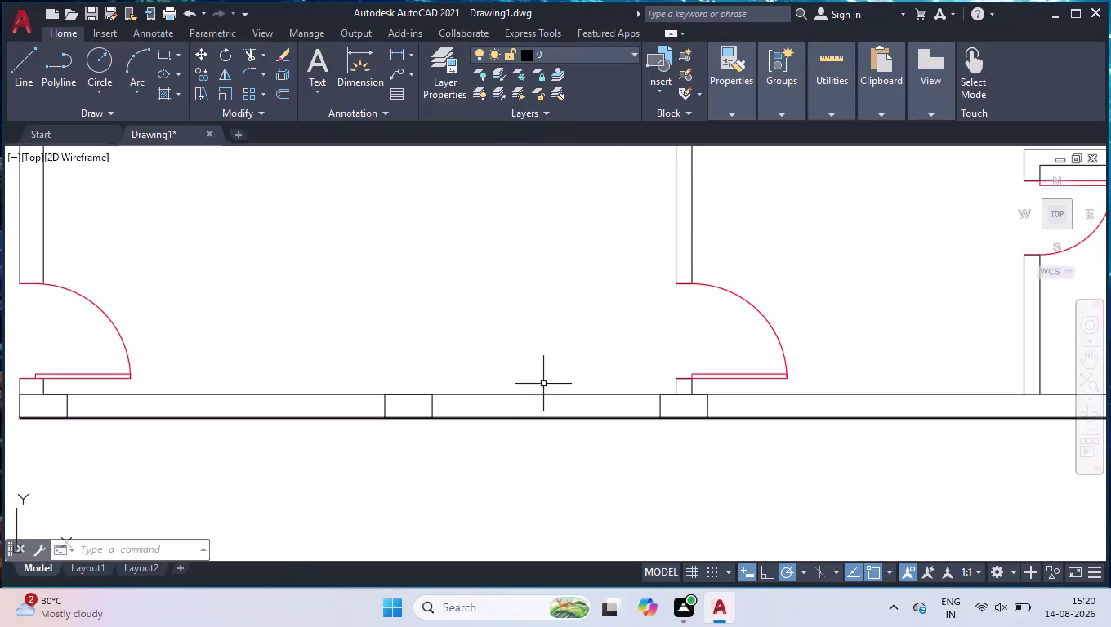
Make 'columns' the current layer.
scroll(down, 3)
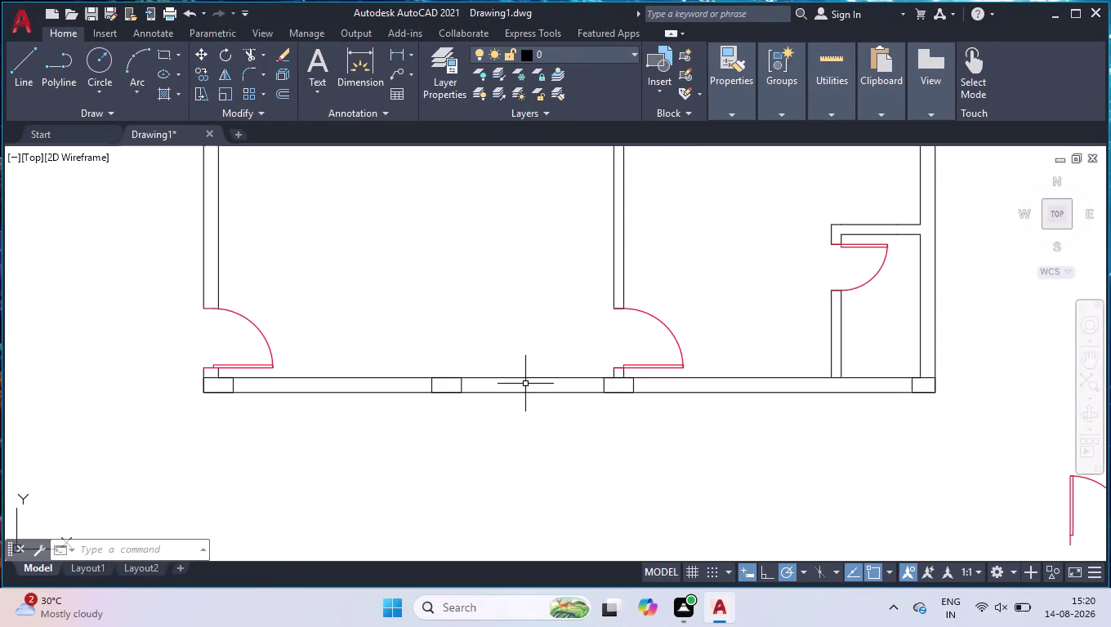
scroll(down, 3)
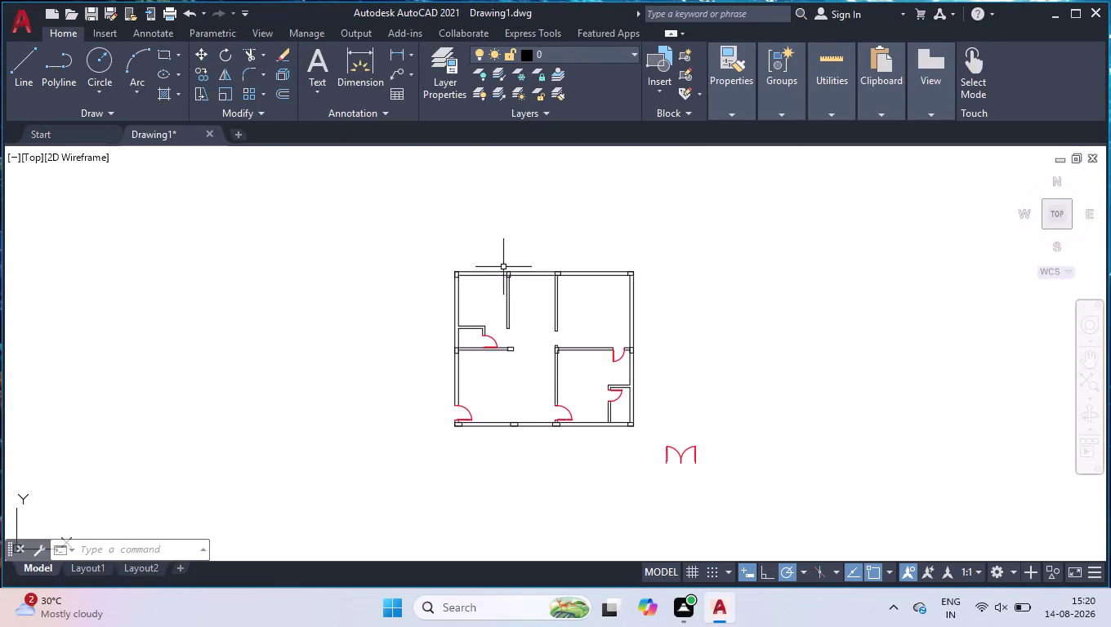
scroll(up, 3)
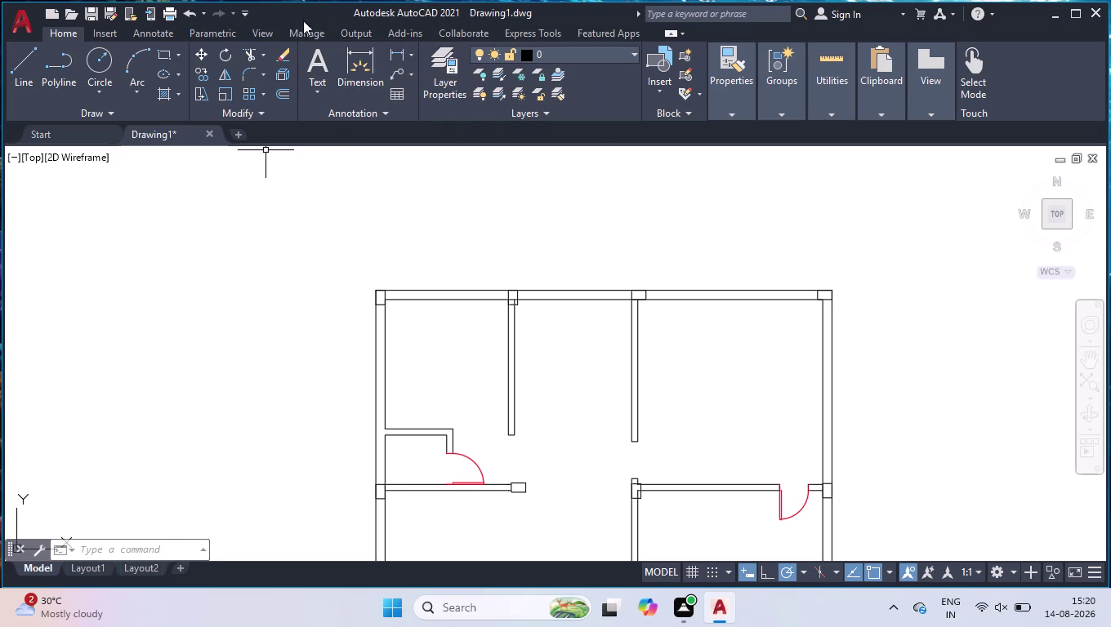
scroll(up, 3)
click(379, 288)
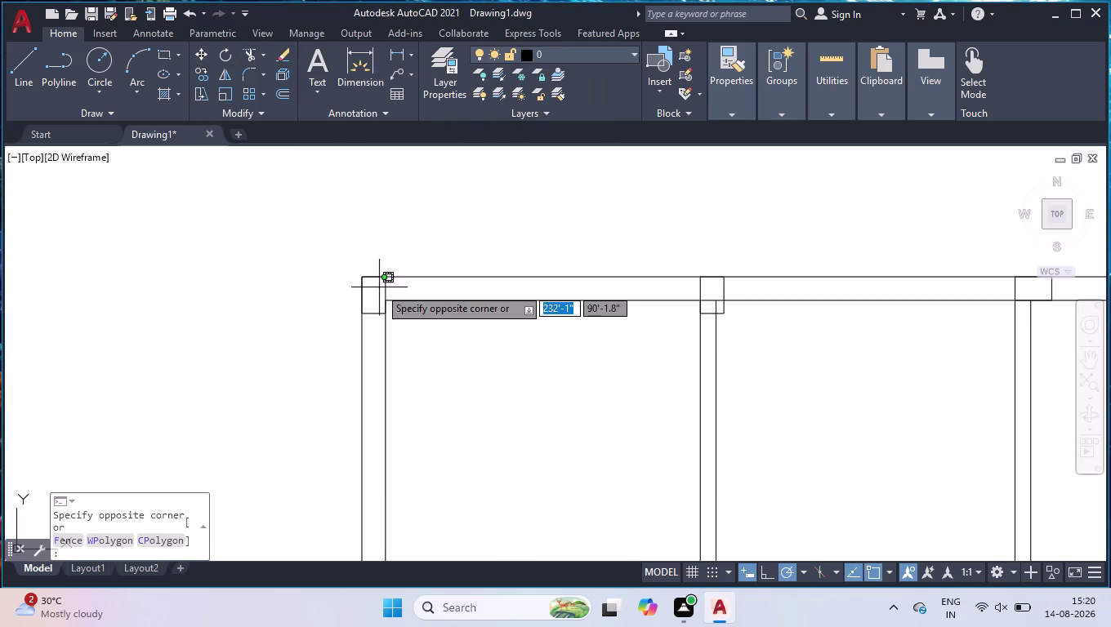
click(380, 288)
click(537, 53)
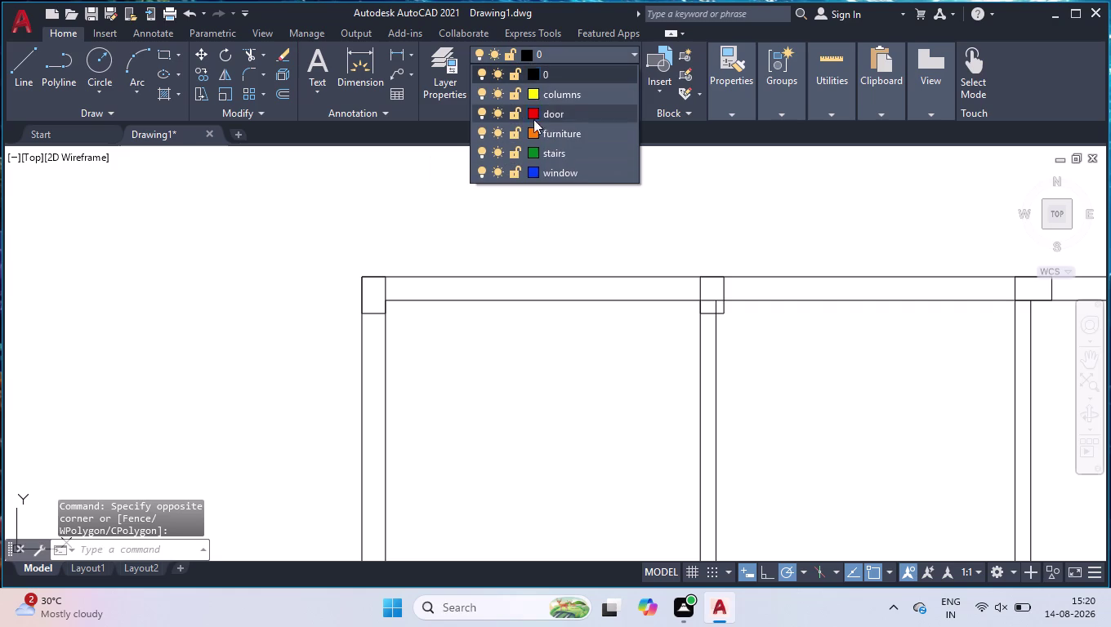
click(541, 94)
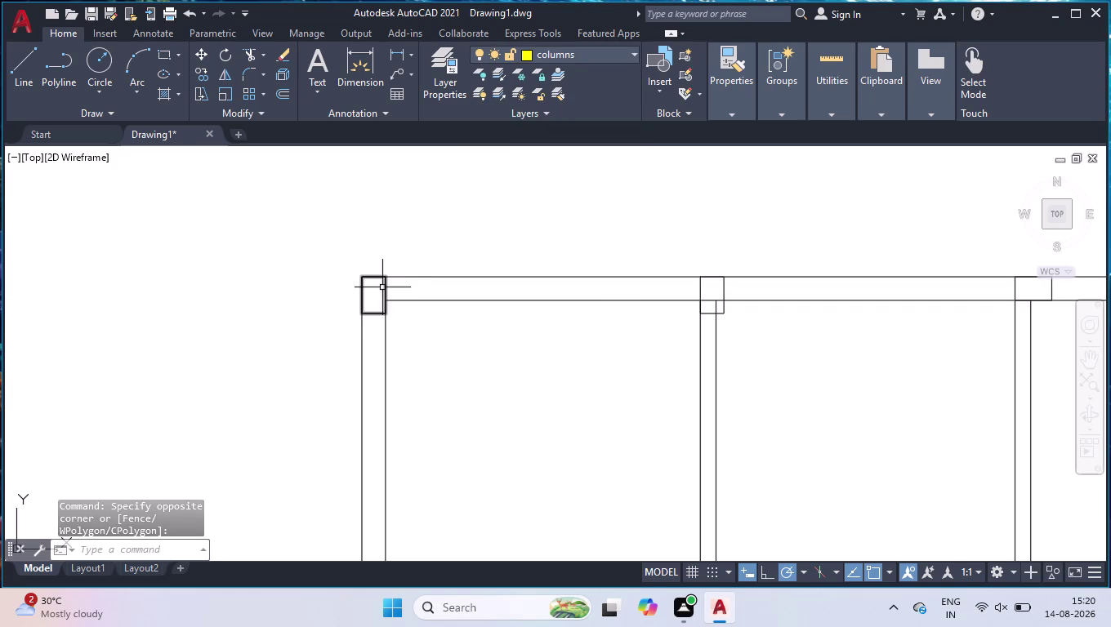
Select three top-wall columns, Select Similar, and assign all columns to the columns layer.
click(385, 285)
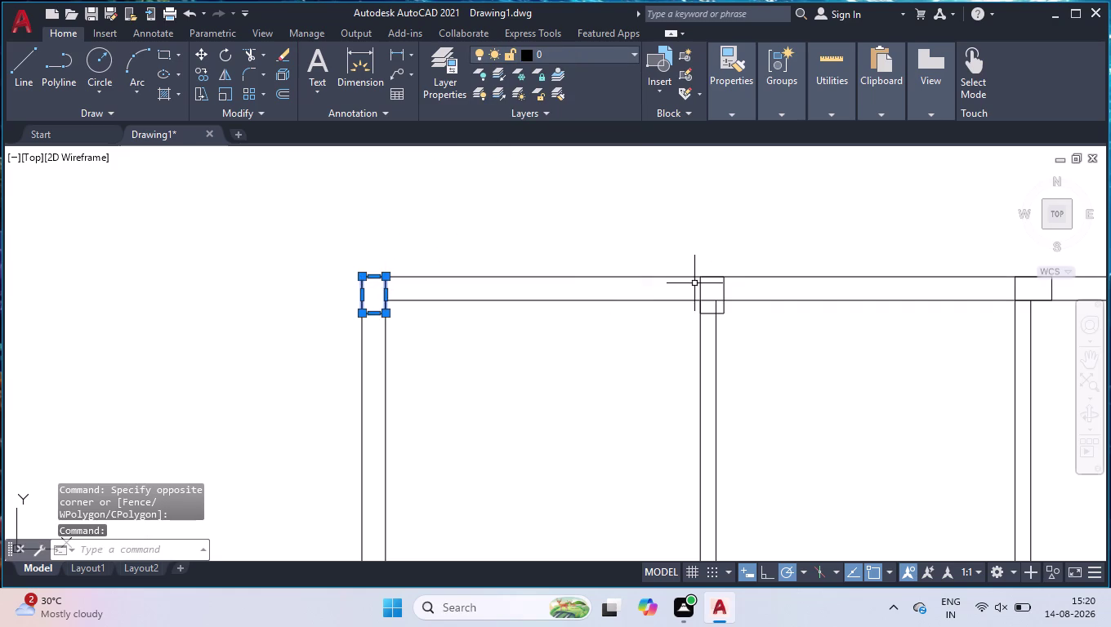
click(702, 289)
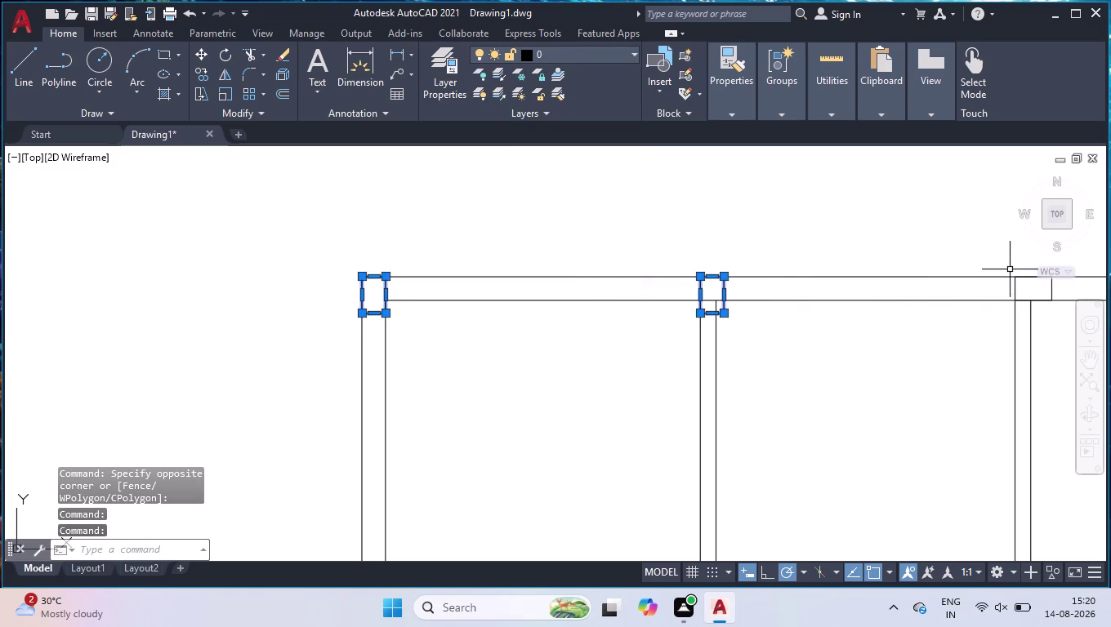
click(1015, 290)
scroll(down, 3)
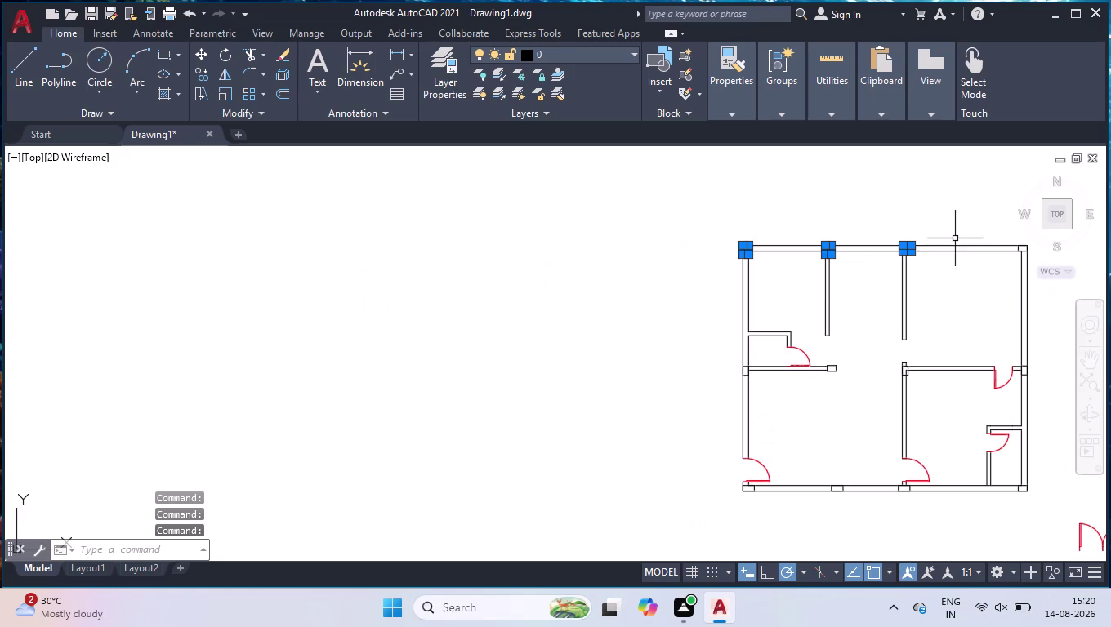
scroll(up, 3)
scroll(down, 3)
right_click(944, 208)
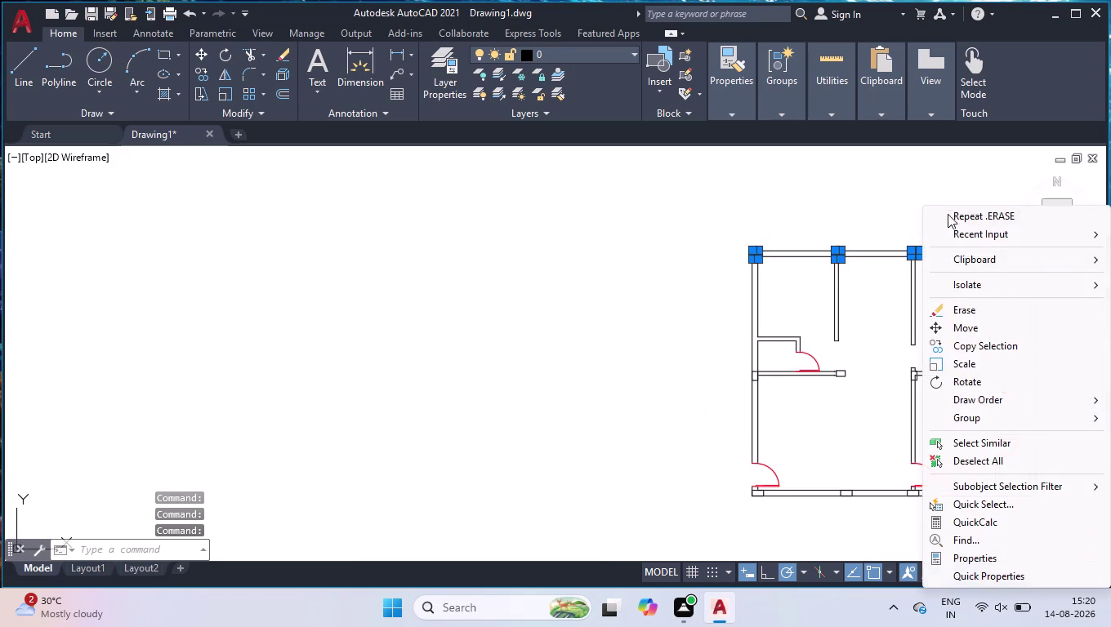
click(987, 444)
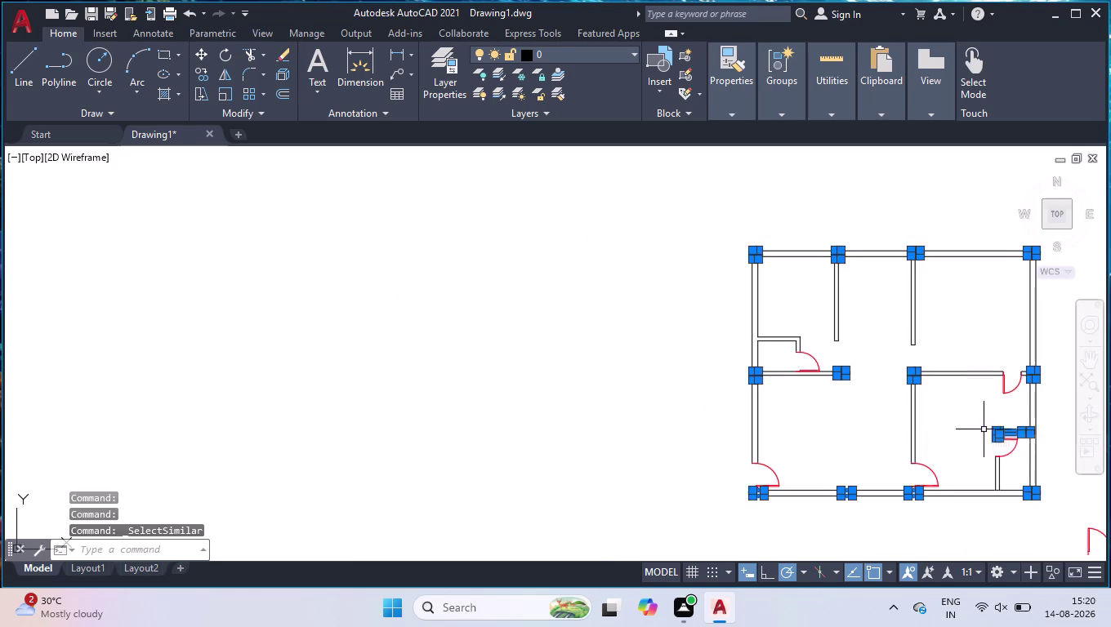
click(605, 52)
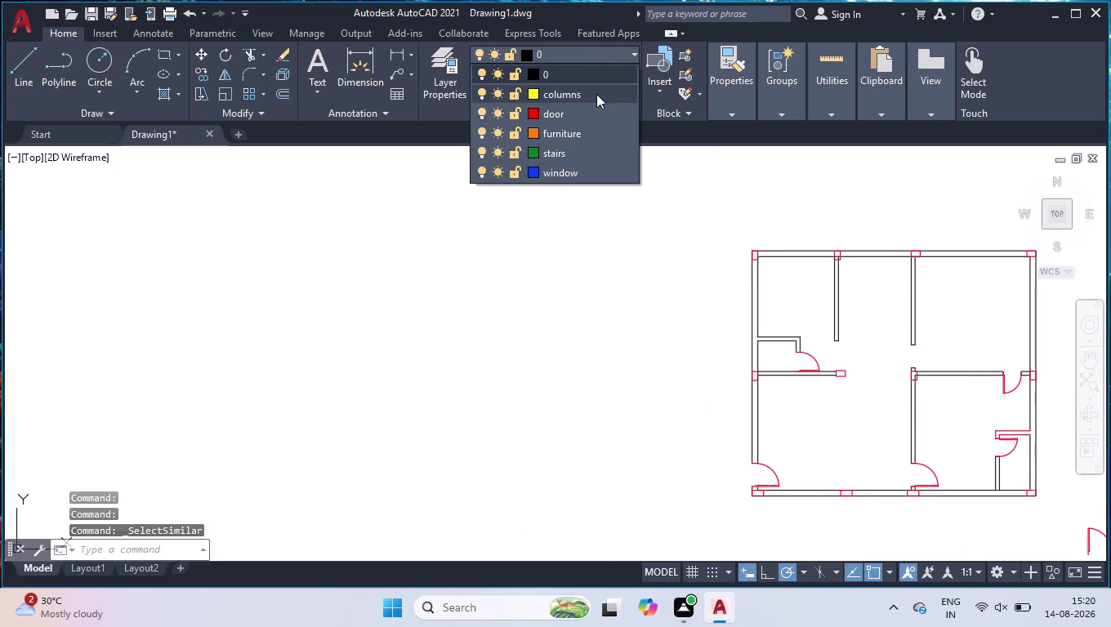
click(596, 94)
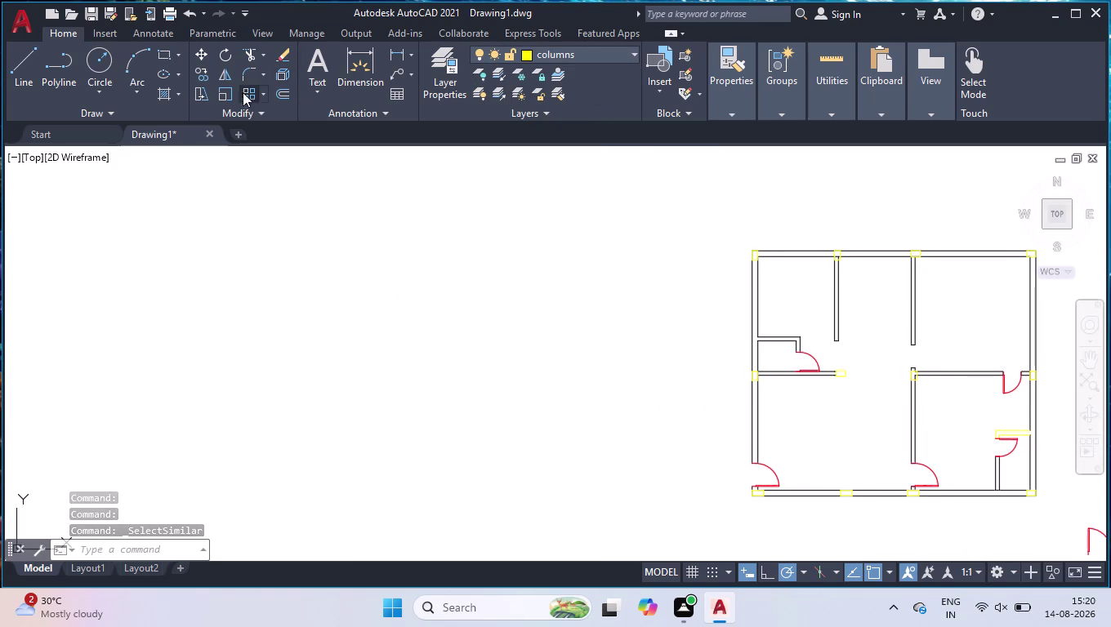
click(167, 94)
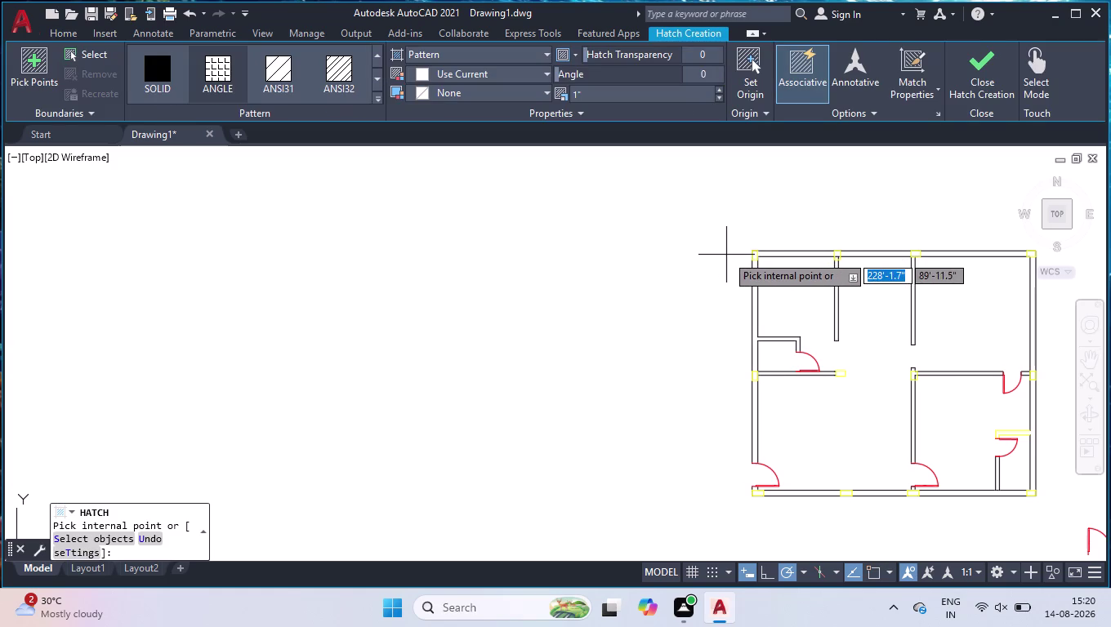
Reselect all similar columns and set up a Solid hatch with ByLayer colour.
key(space)
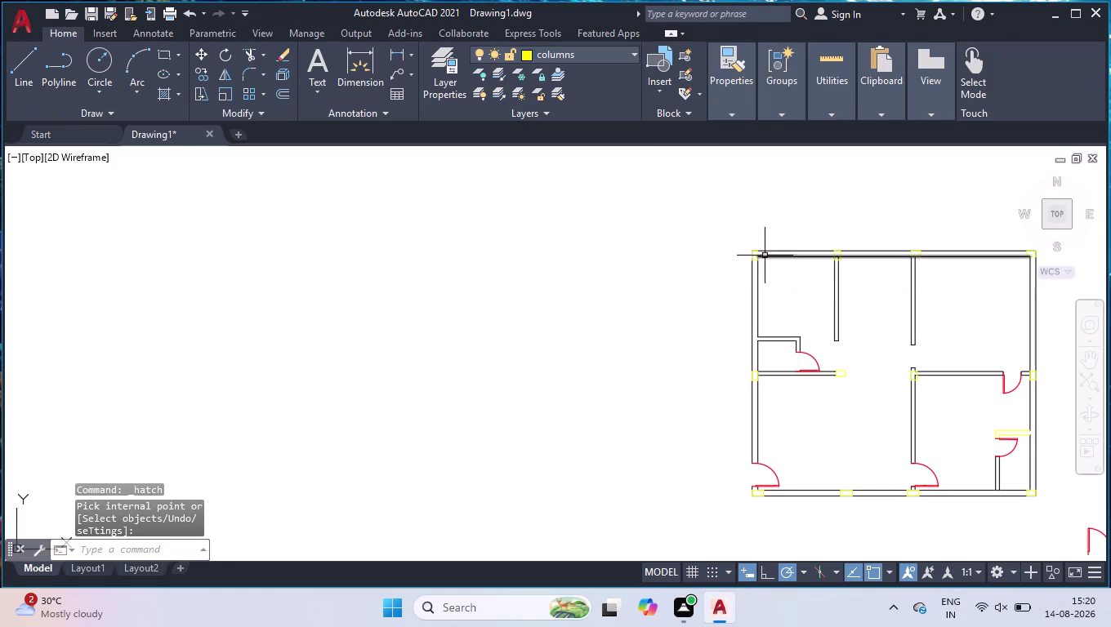
click(756, 258)
right_click(689, 201)
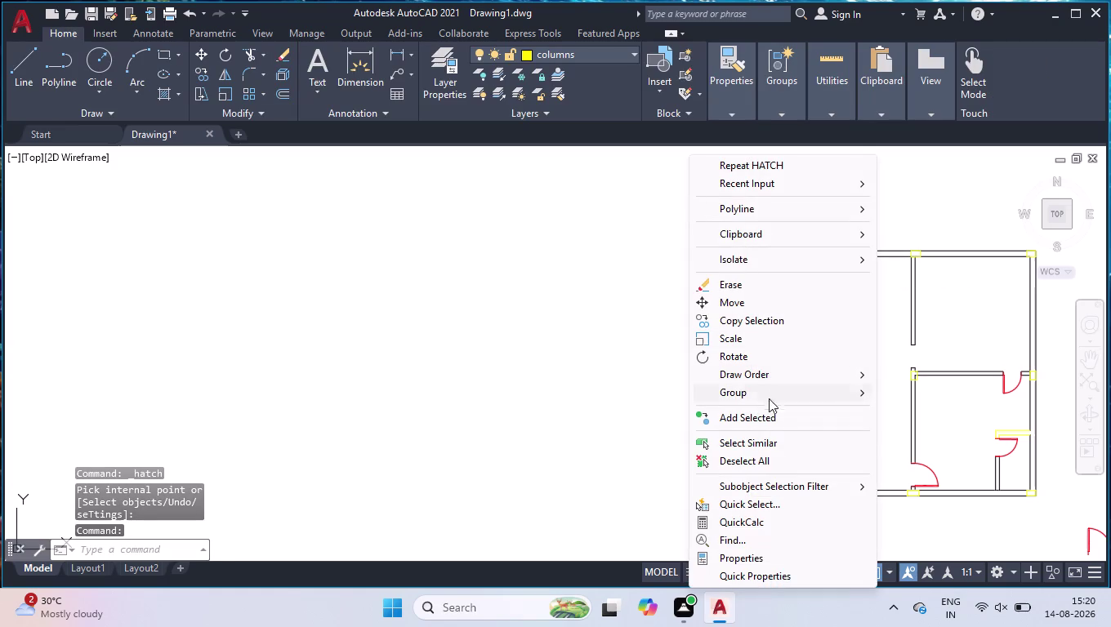
click(760, 437)
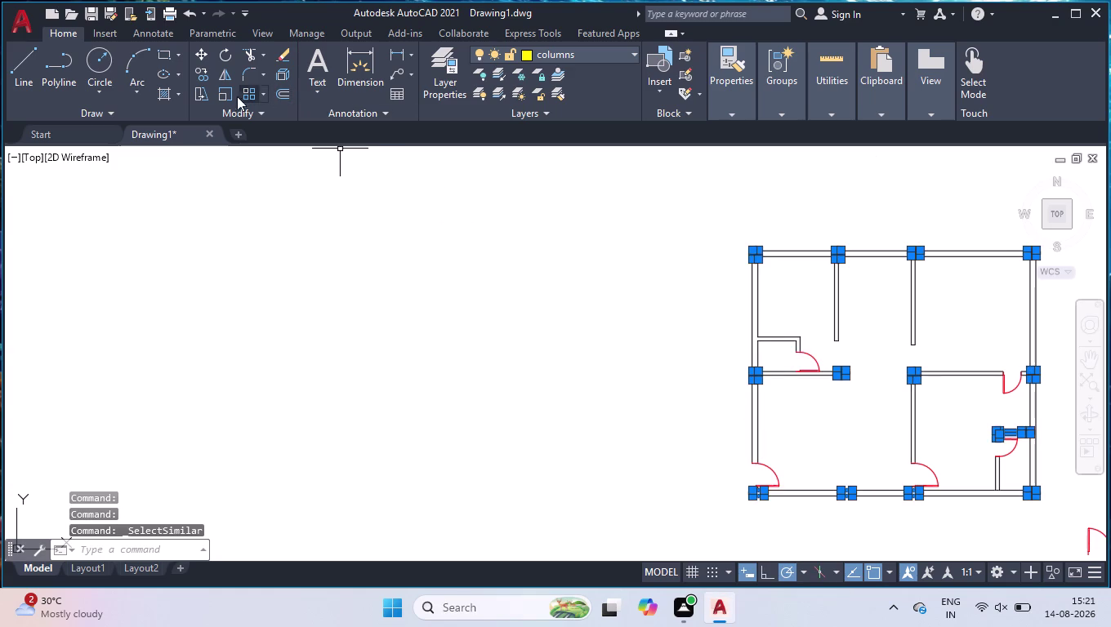
click(169, 95)
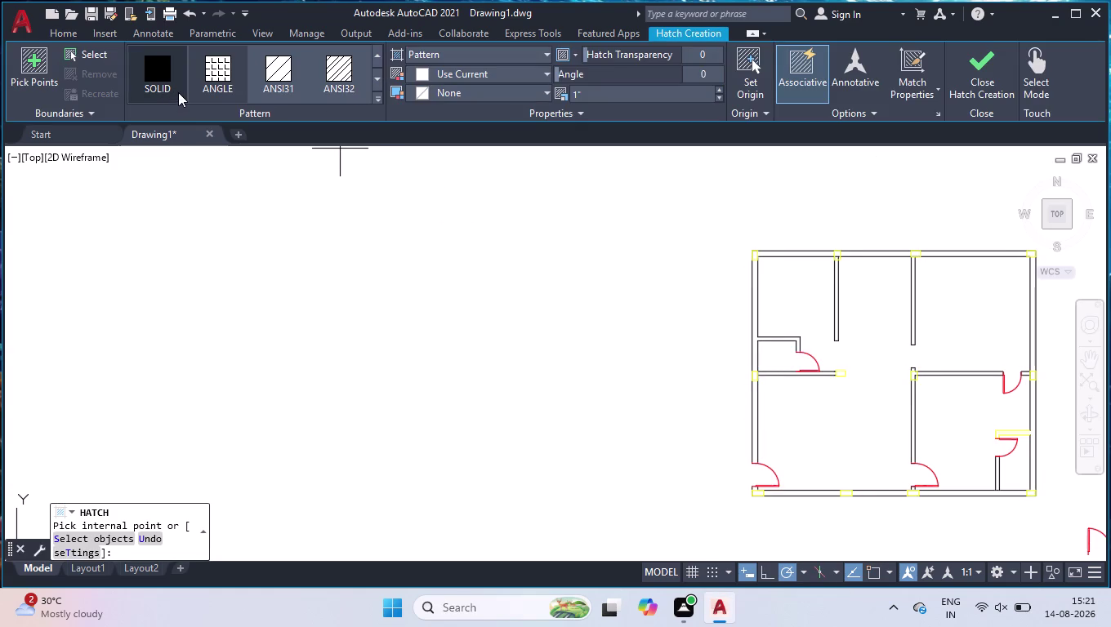
click(160, 83)
click(512, 76)
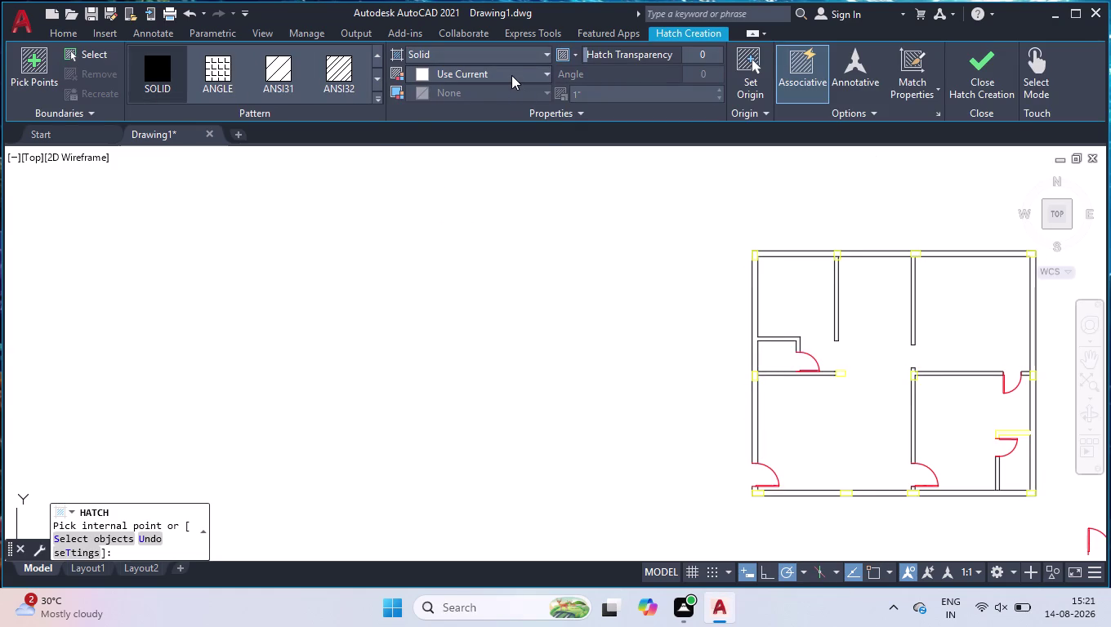
click(423, 95)
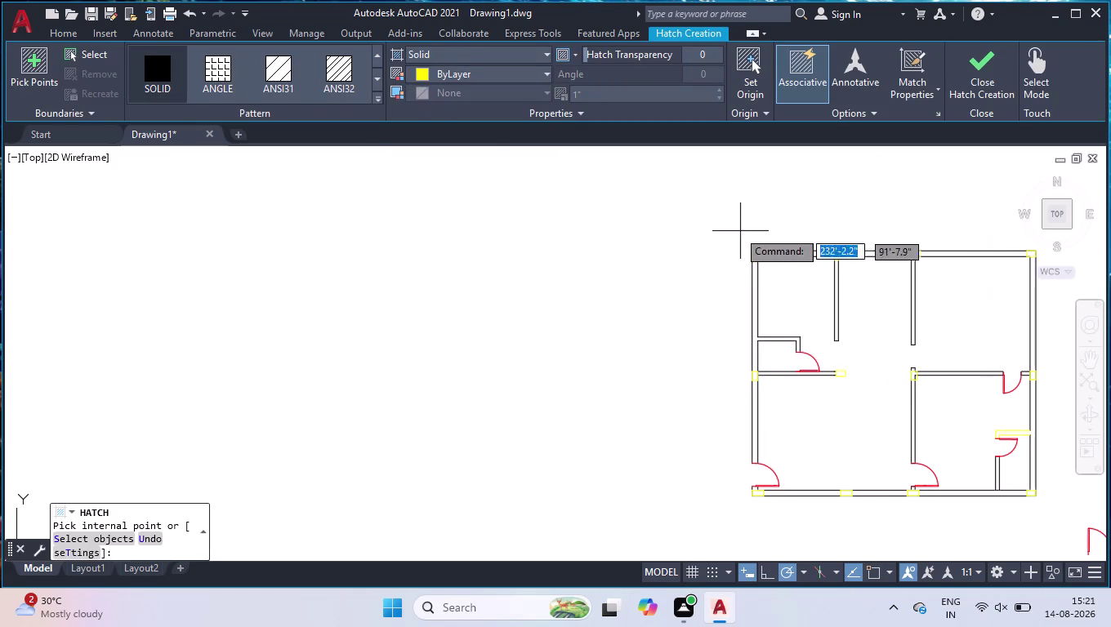
Fill the corner and middle columns along the top wall solid yellow.
scroll(up, 3)
click(791, 301)
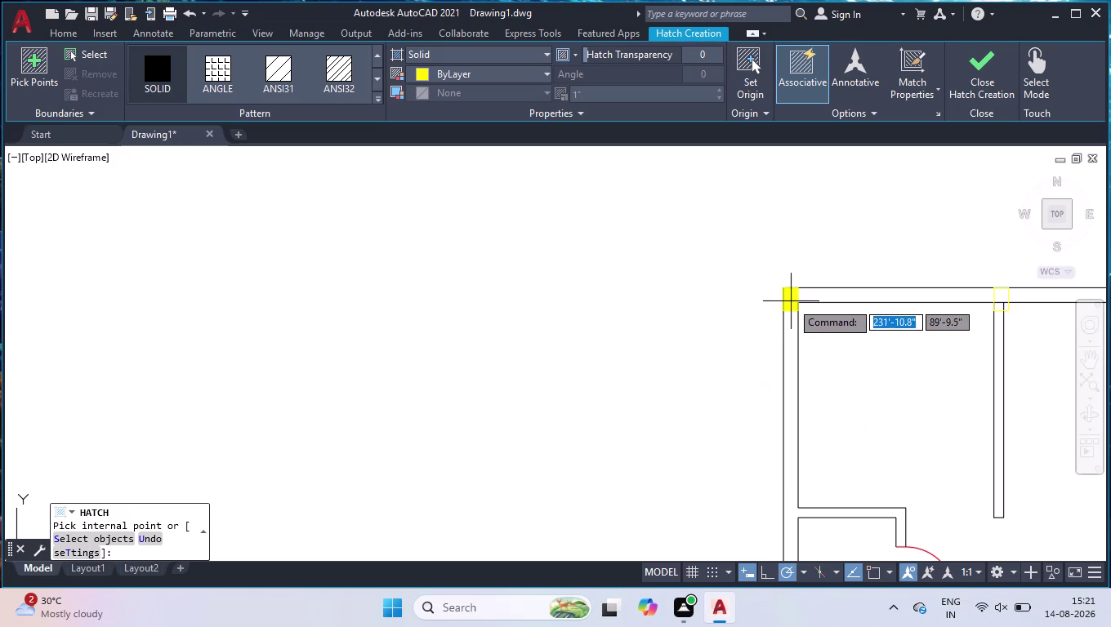
scroll(down, 3)
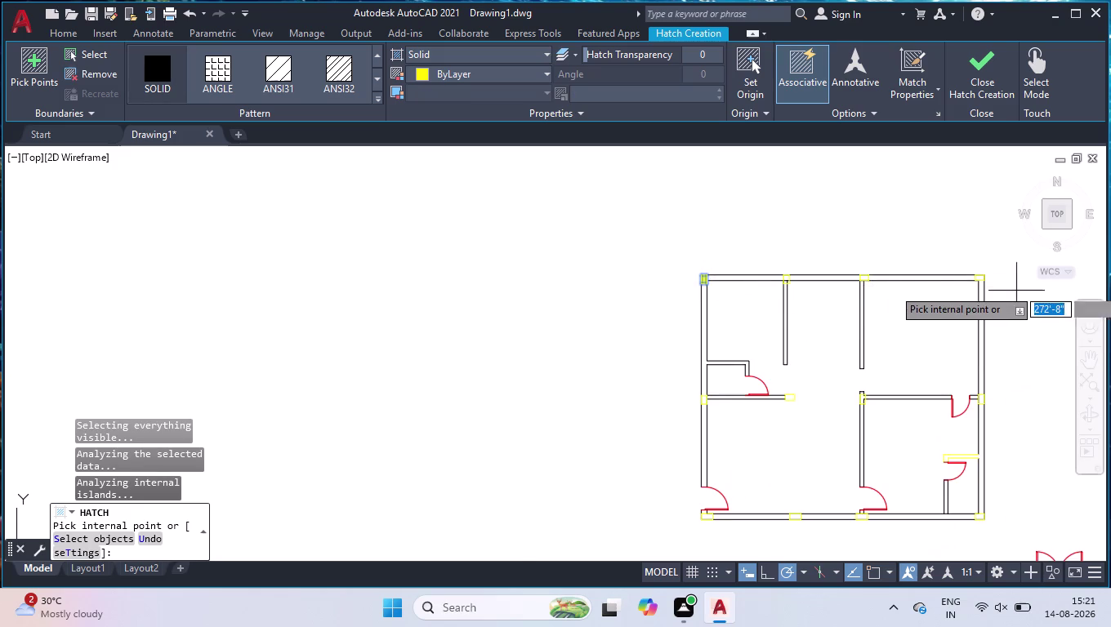
scroll(up, 3)
click(862, 293)
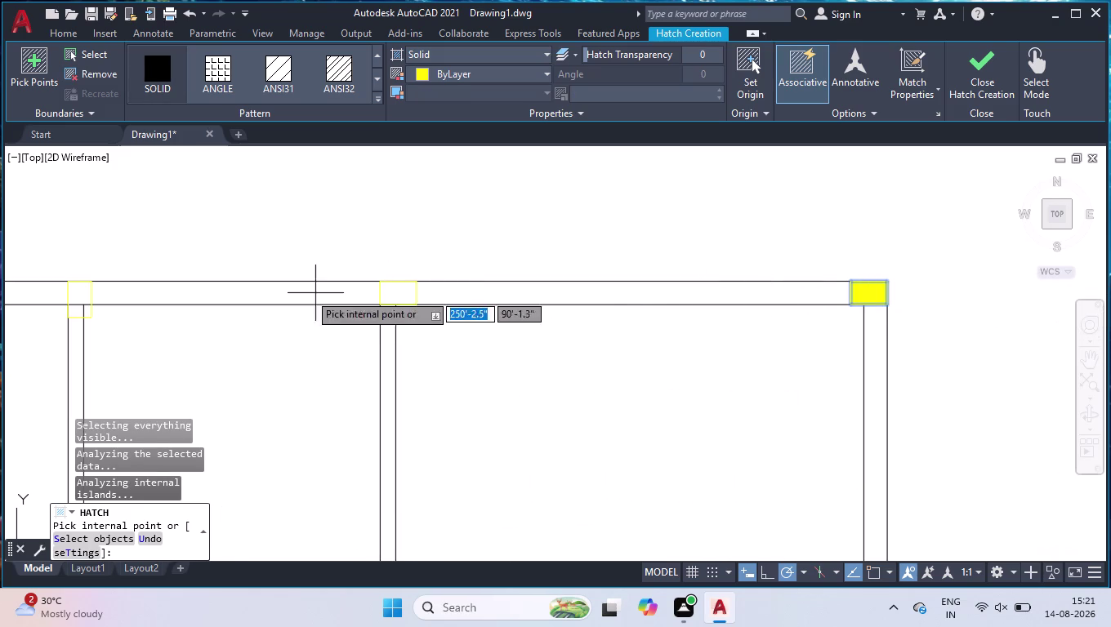
click(395, 297)
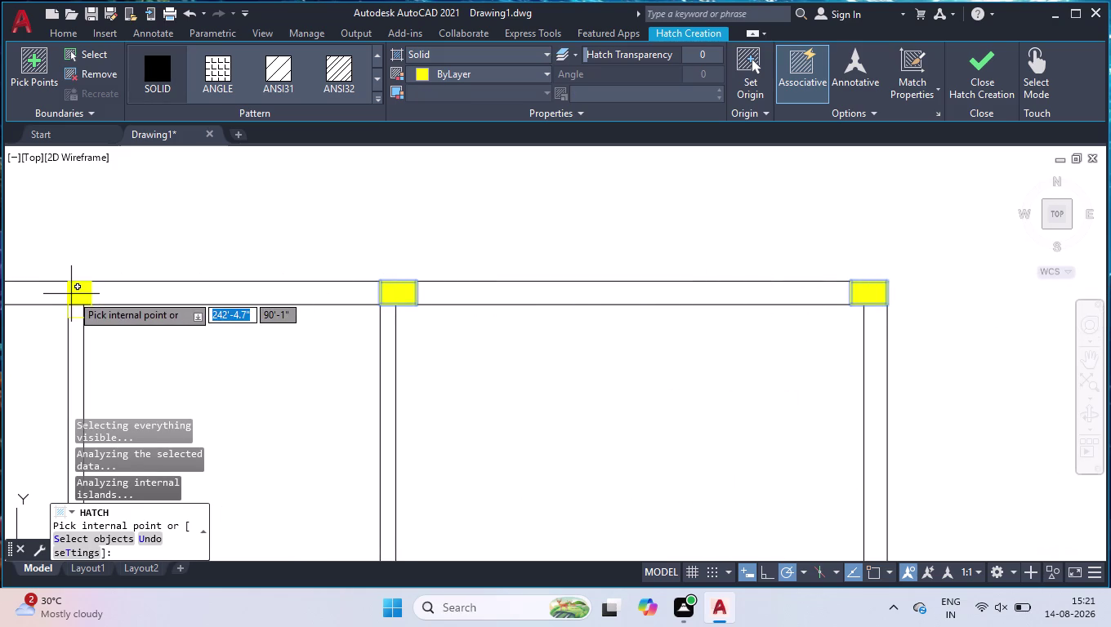
click(72, 294)
scroll(down, 3)
scroll(down, 3)
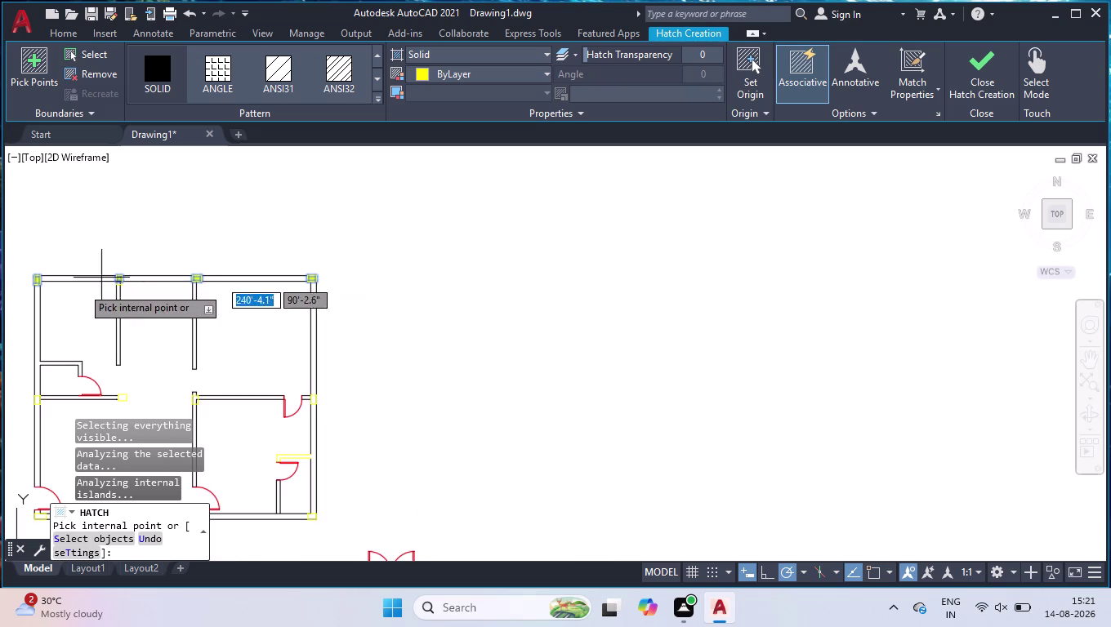
scroll(up, 3)
scroll(up, 3)
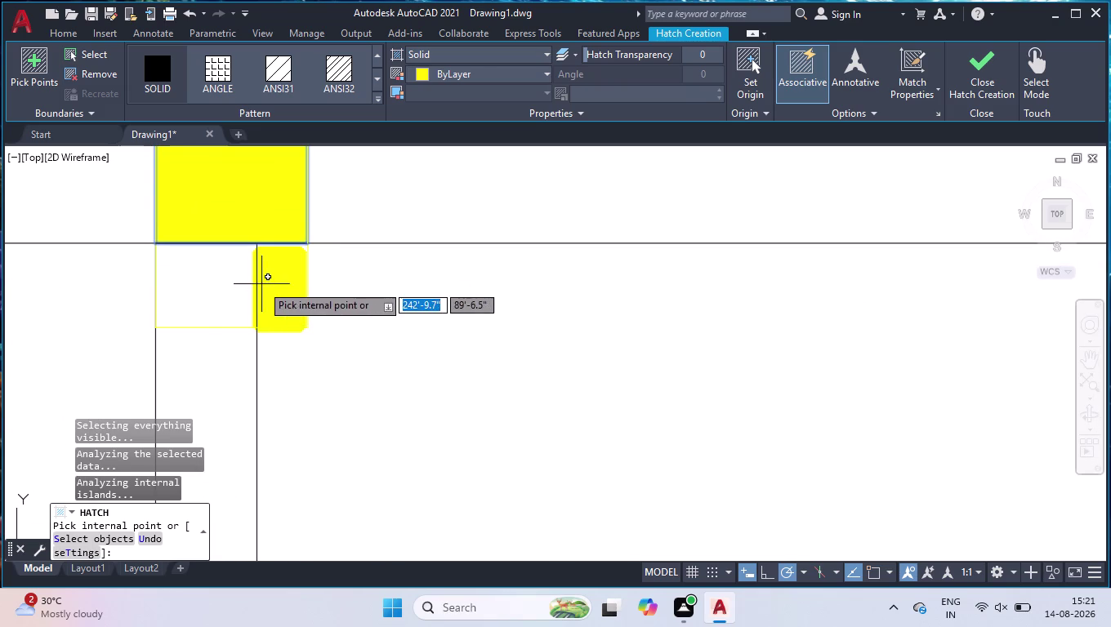
click(273, 290)
click(243, 291)
Fill the columns at the left wall and interior wall junctions.
scroll(down, 3)
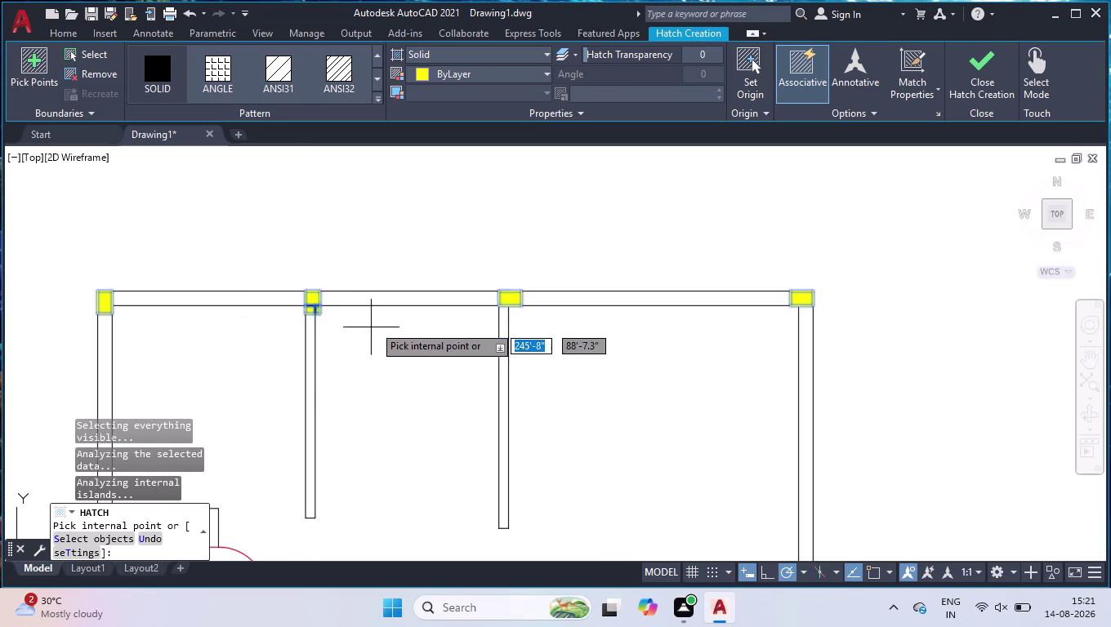
scroll(down, 3)
scroll(up, 3)
click(315, 407)
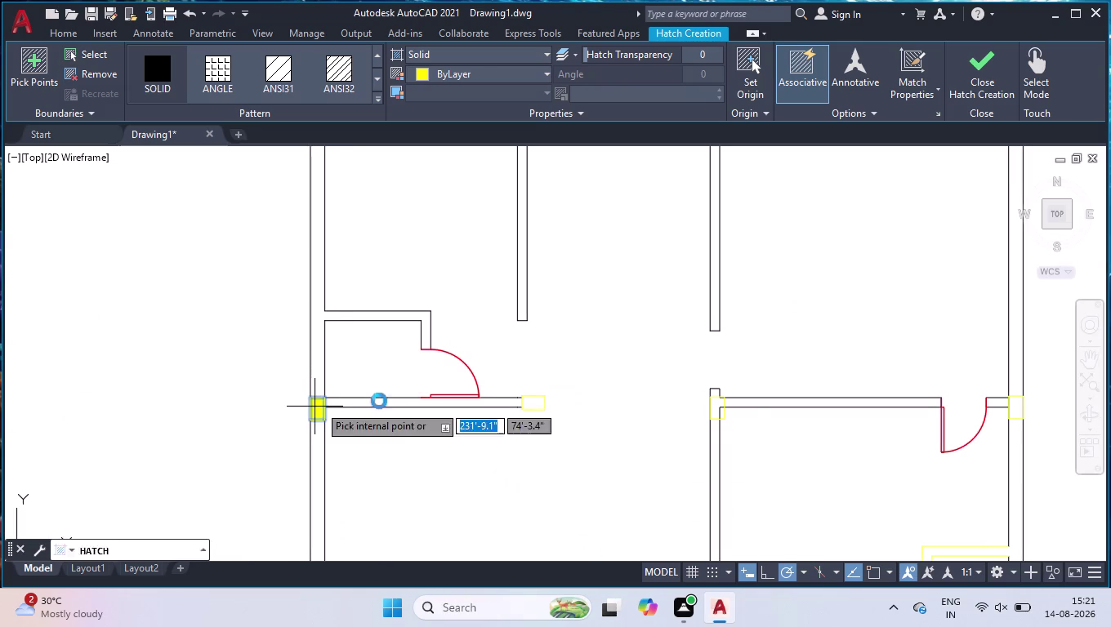
click(533, 402)
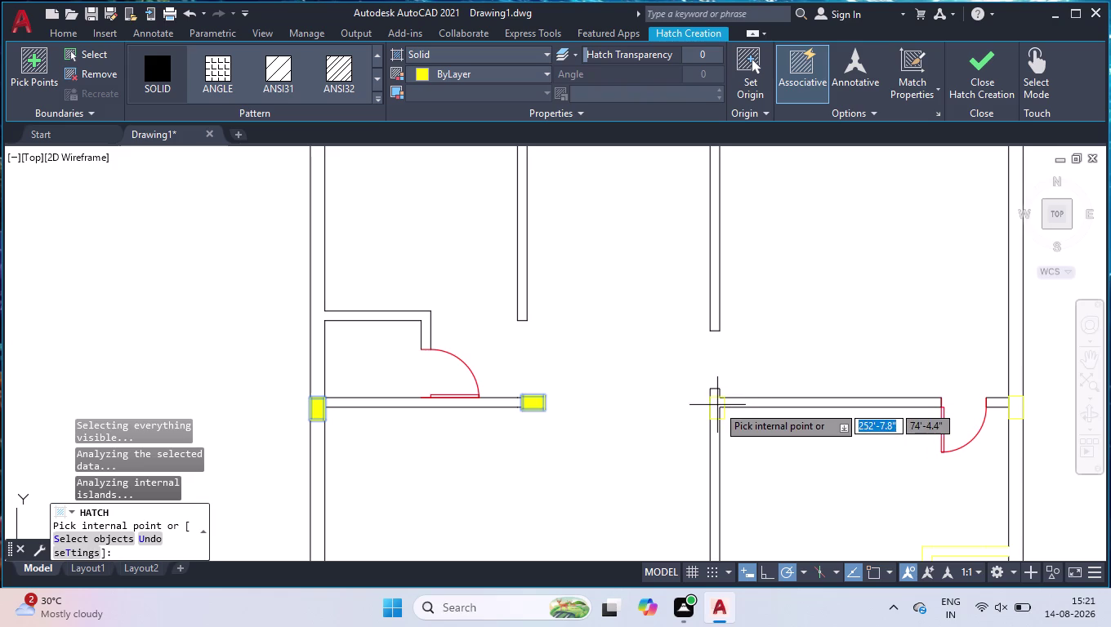
click(716, 405)
scroll(up, 3)
click(697, 412)
scroll(down, 3)
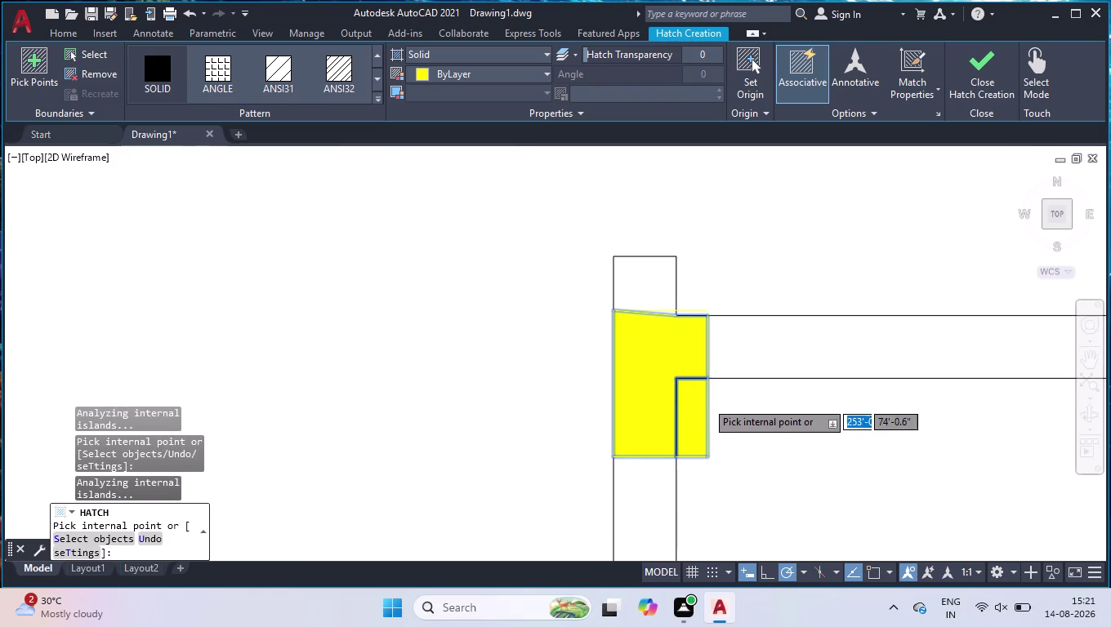
scroll(down, 3)
scroll(up, 3)
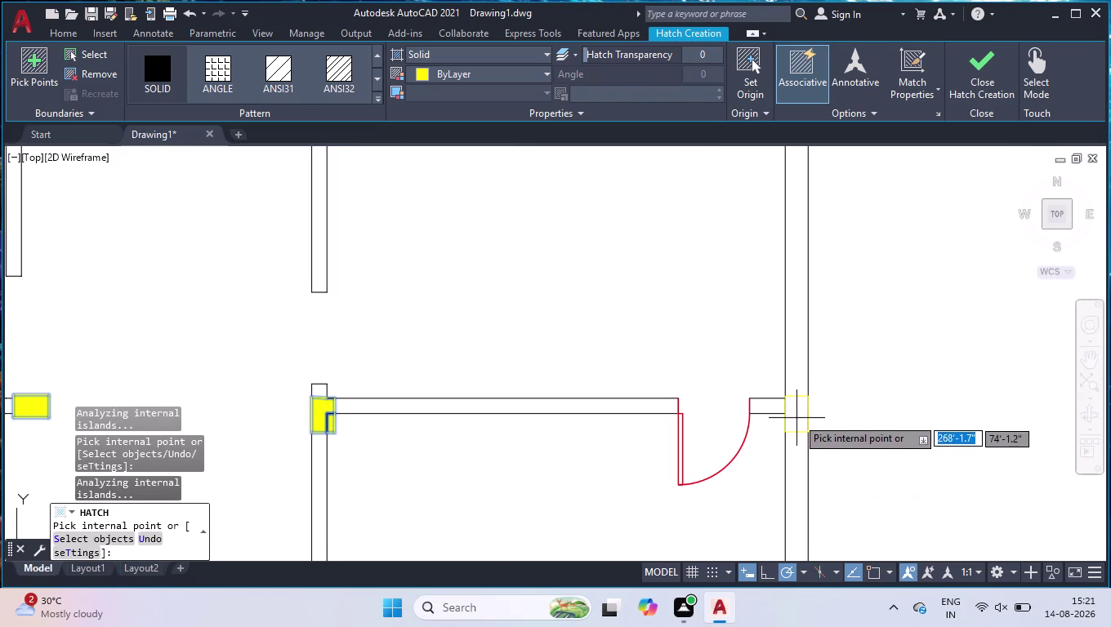
click(796, 418)
Fill the remaining column squares down to the bottom wall and end the hatch.
scroll(down, 3)
scroll(down, 3)
scroll(up, 3)
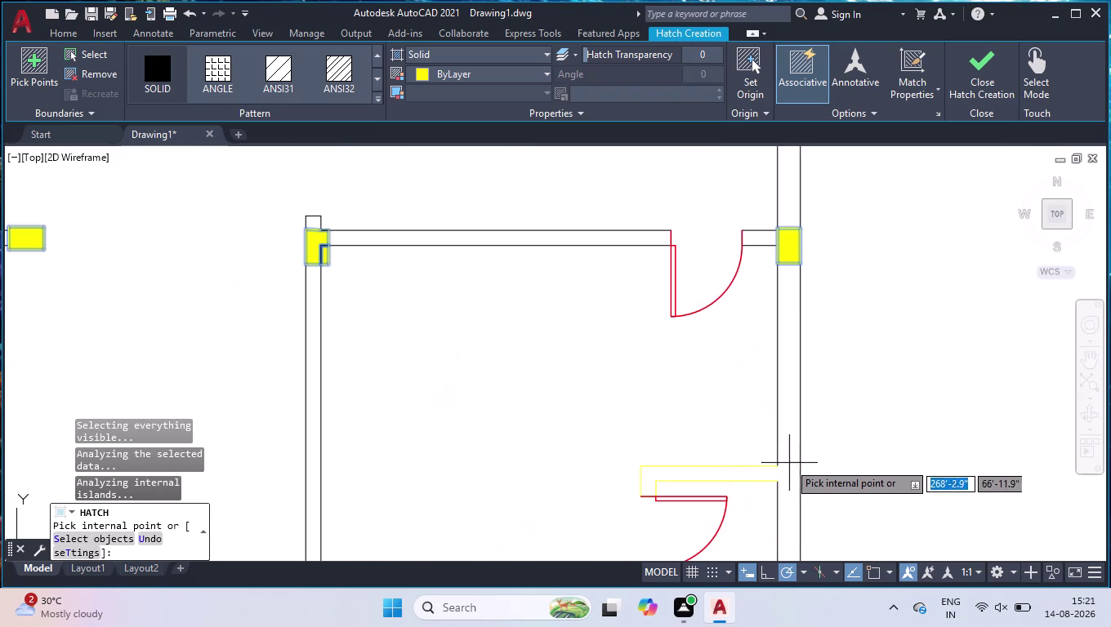
scroll(down, 3)
scroll(up, 3)
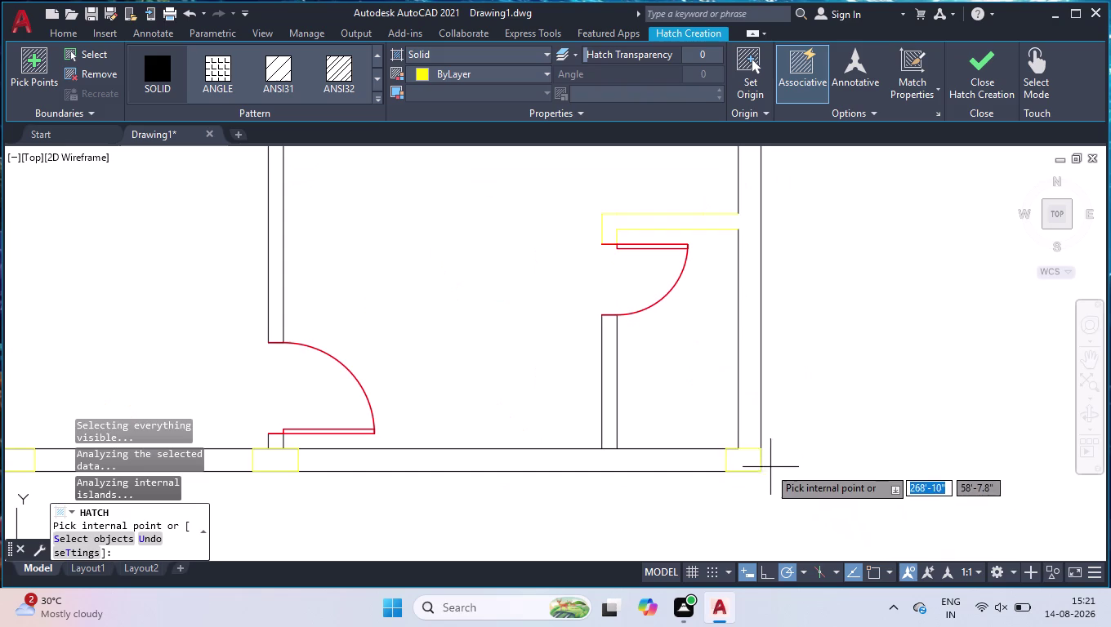
click(747, 463)
scroll(down, 3)
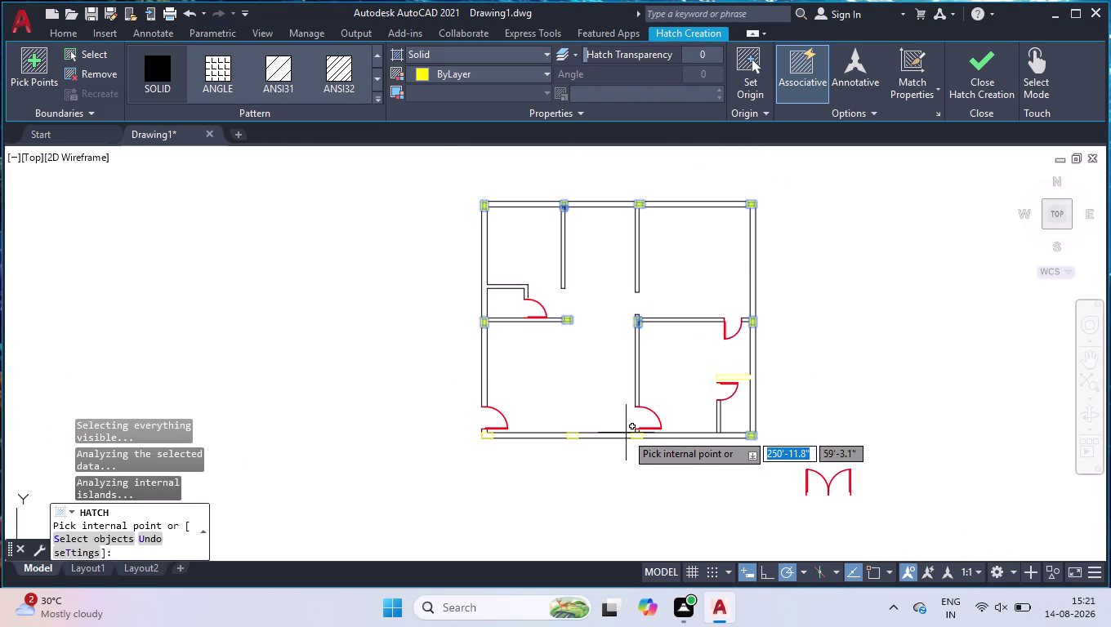
scroll(up, 3)
click(643, 435)
scroll(down, 3)
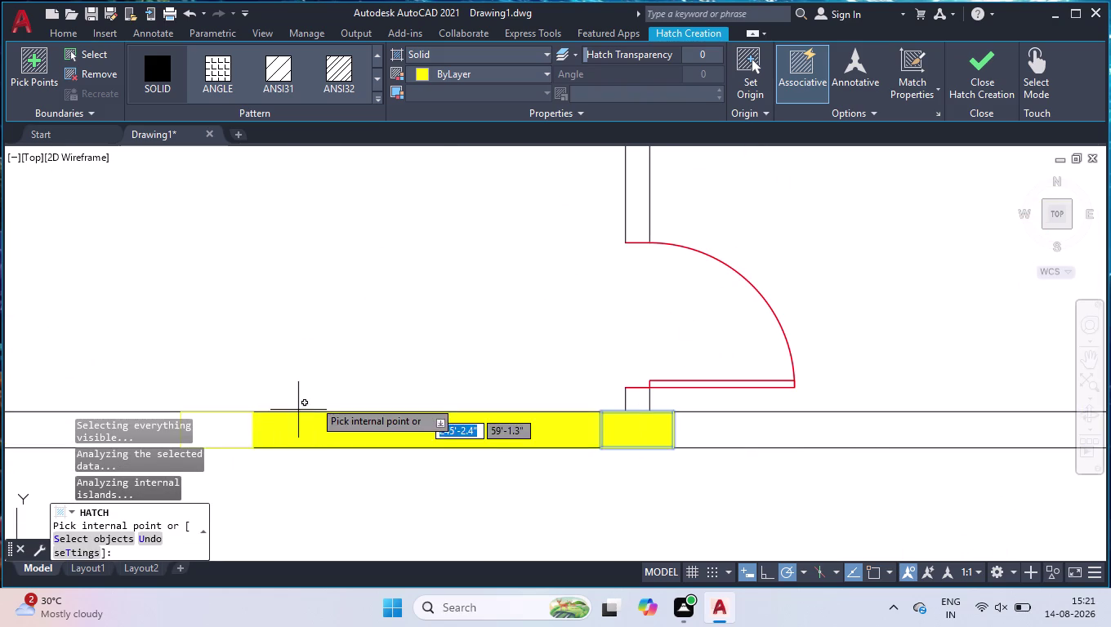
scroll(down, 3)
scroll(down, 3)
scroll(down, 3)
scroll(up, 3)
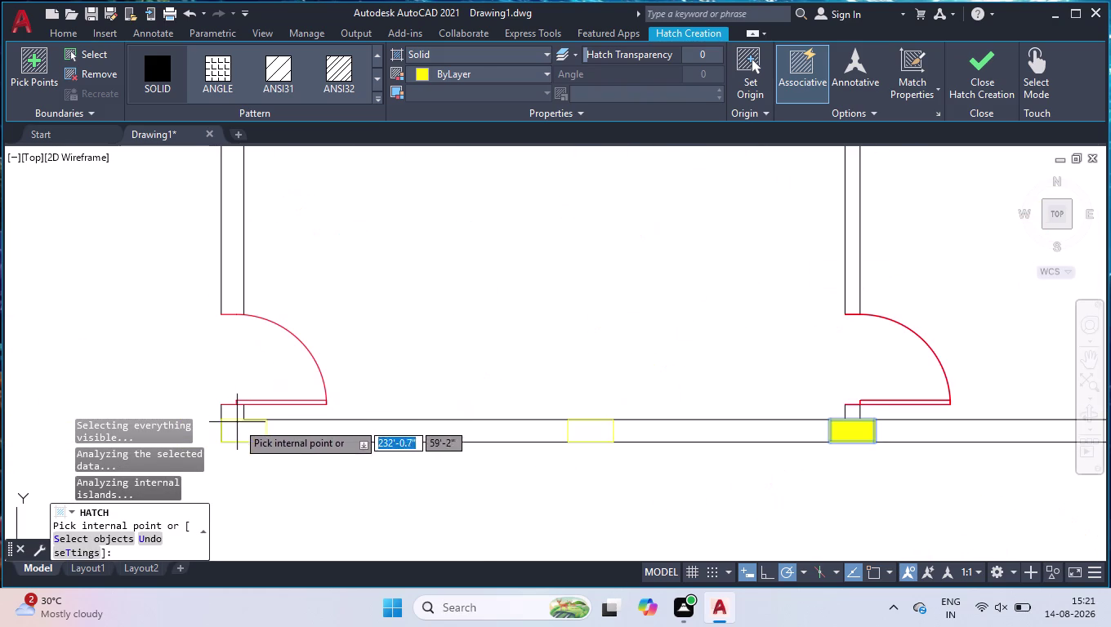
click(239, 430)
scroll(down, 3)
scroll(down, 3)
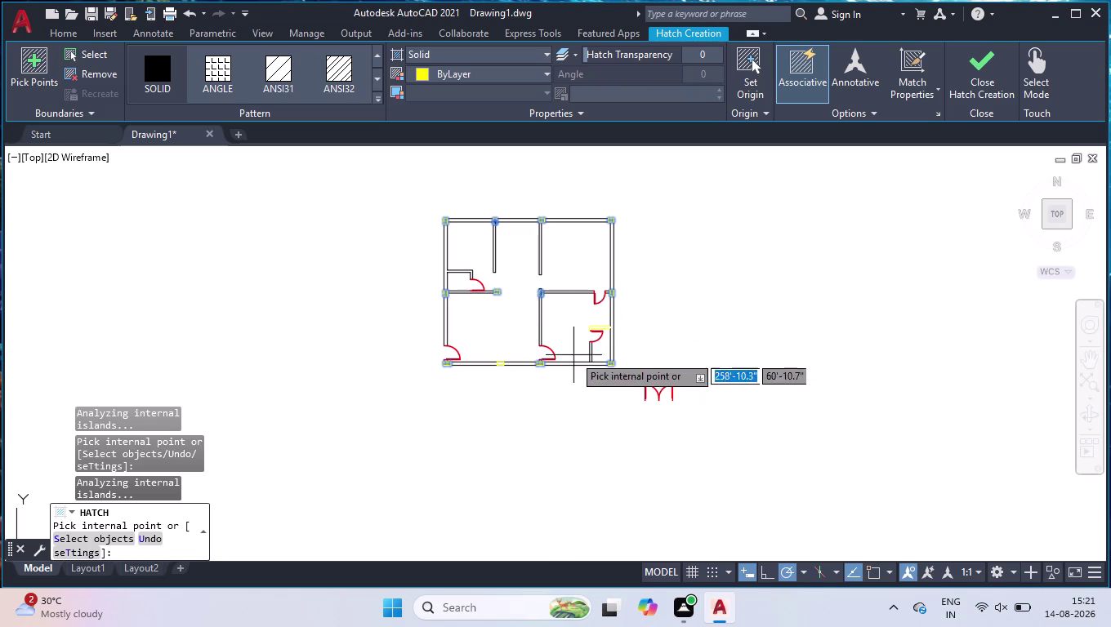
key(Return)
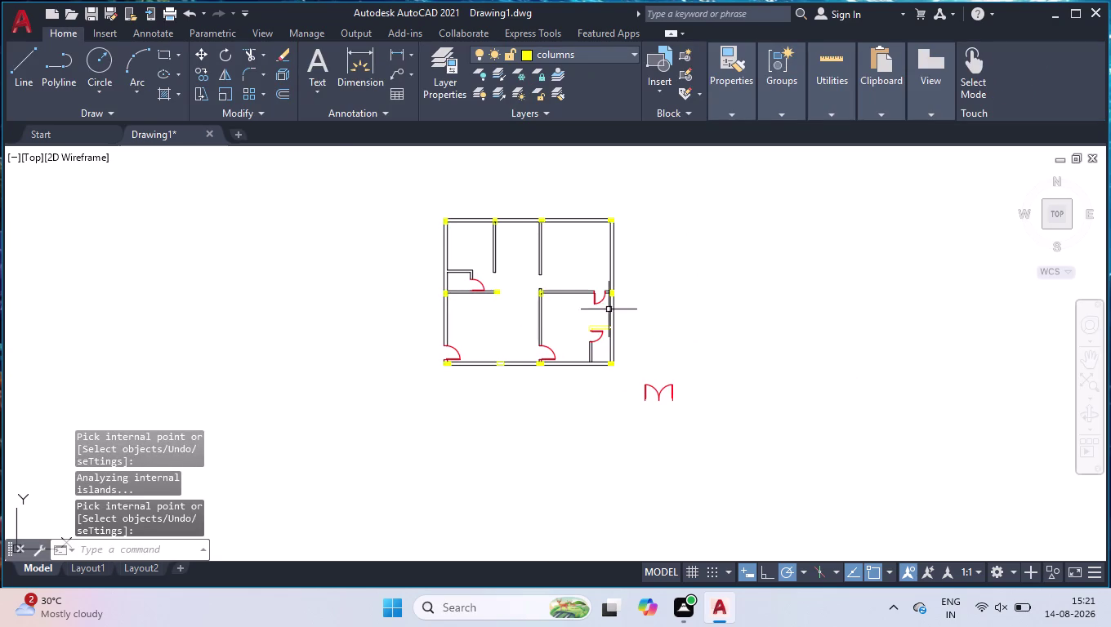
Window-select the yellow ledge lines beside the right-room door and move them to layer 0.
scroll(up, 3)
scroll(up, 3)
click(576, 391)
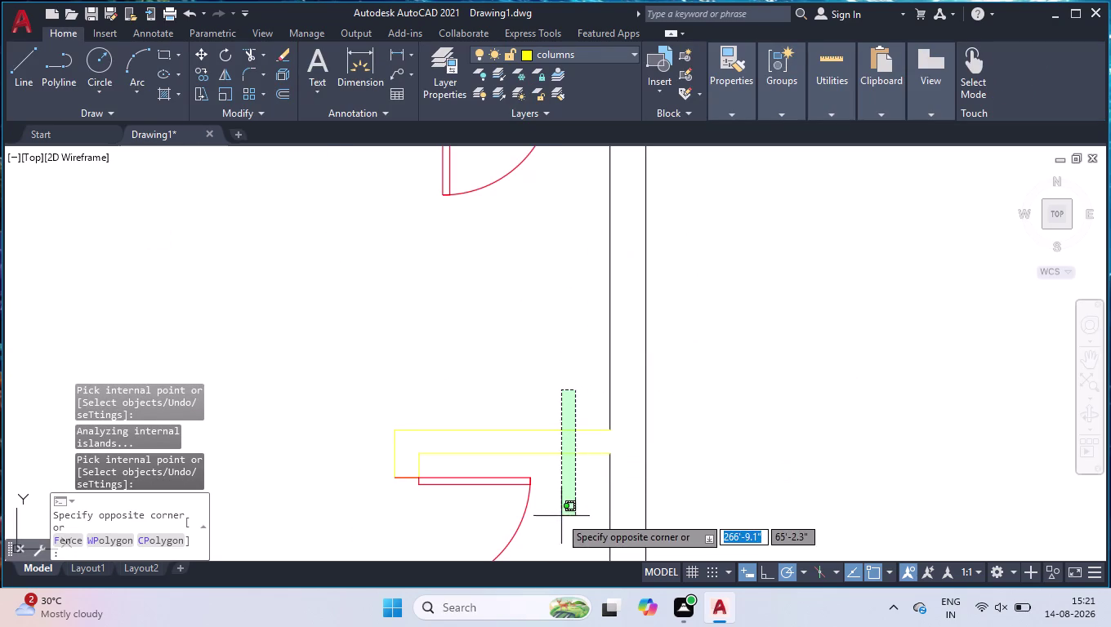
click(553, 500)
click(587, 58)
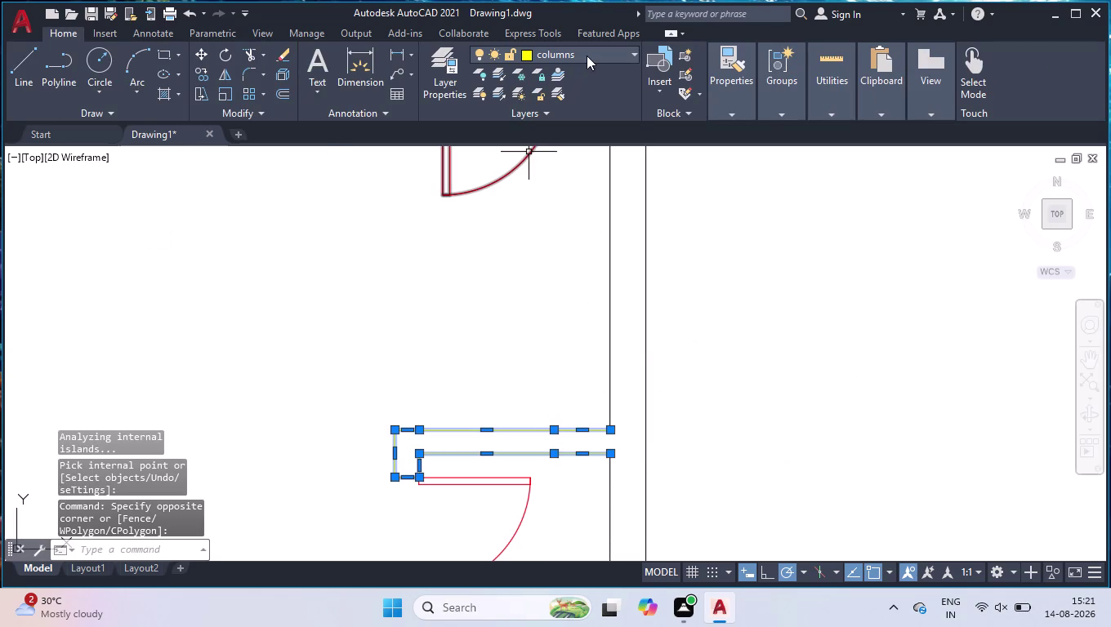
click(579, 72)
scroll(down, 3)
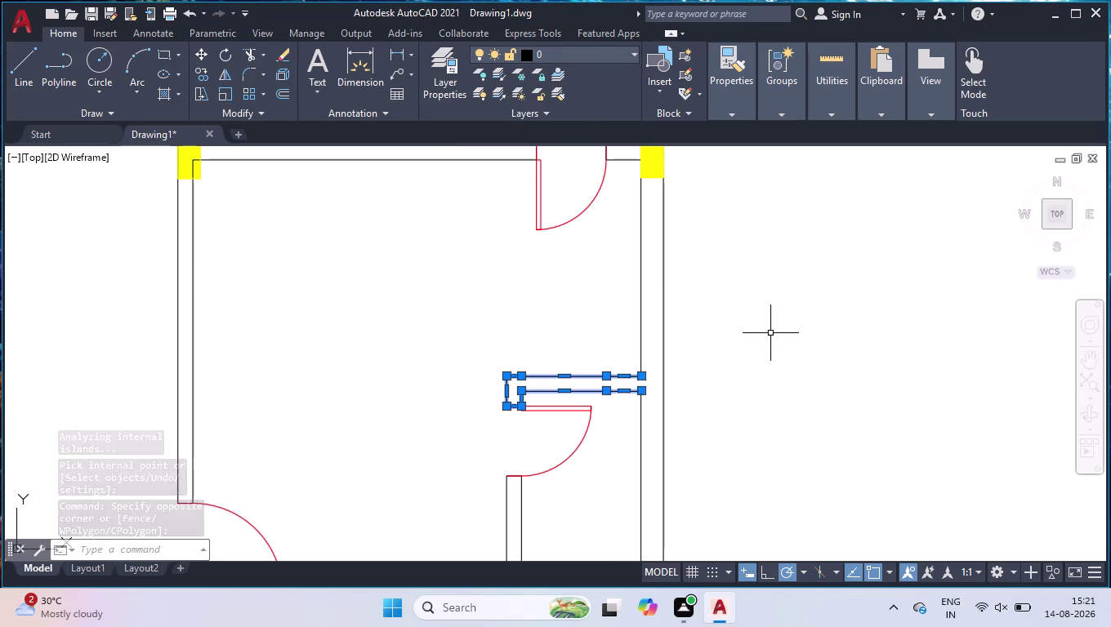
click(758, 334)
click(530, 392)
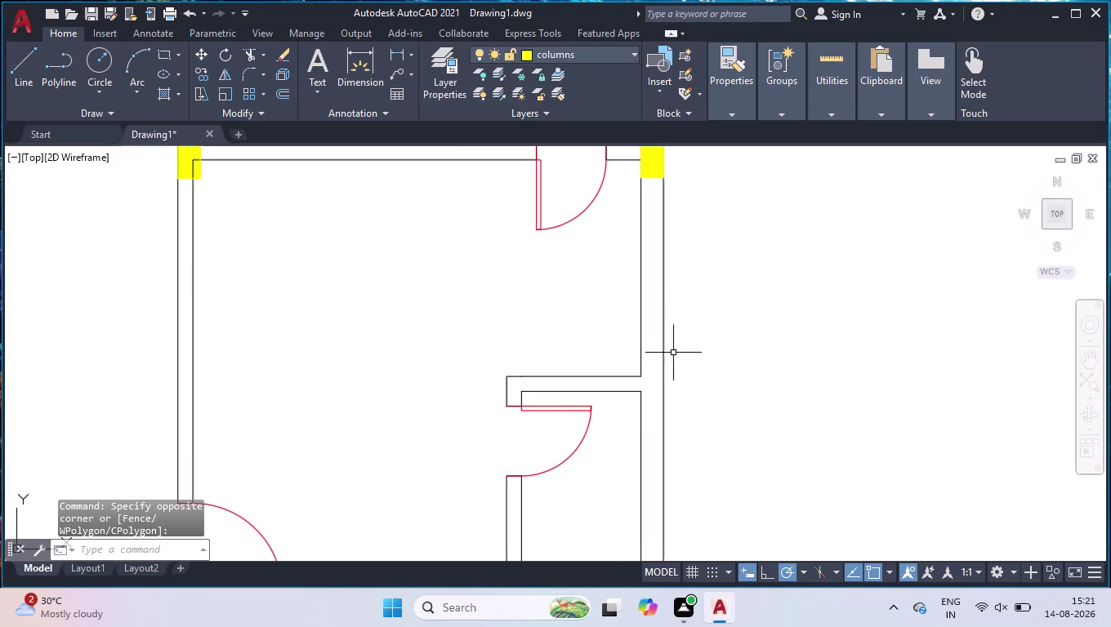
scroll(down, 3)
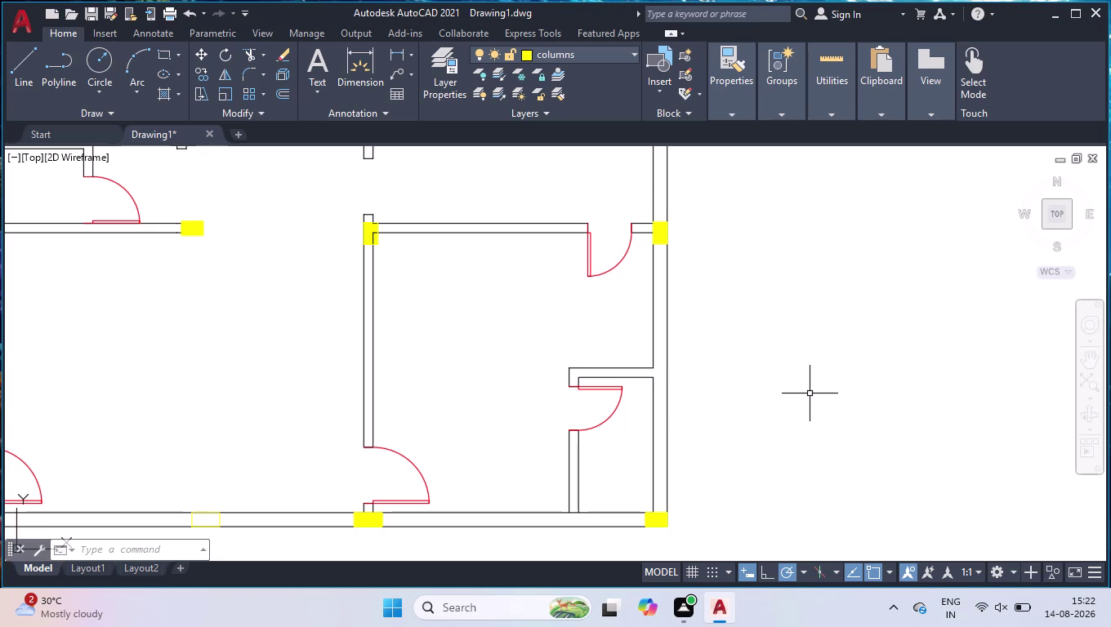
Trim the four wall line pieces running through the corner column.
text(tr)
key(Return)
scroll(up, 3)
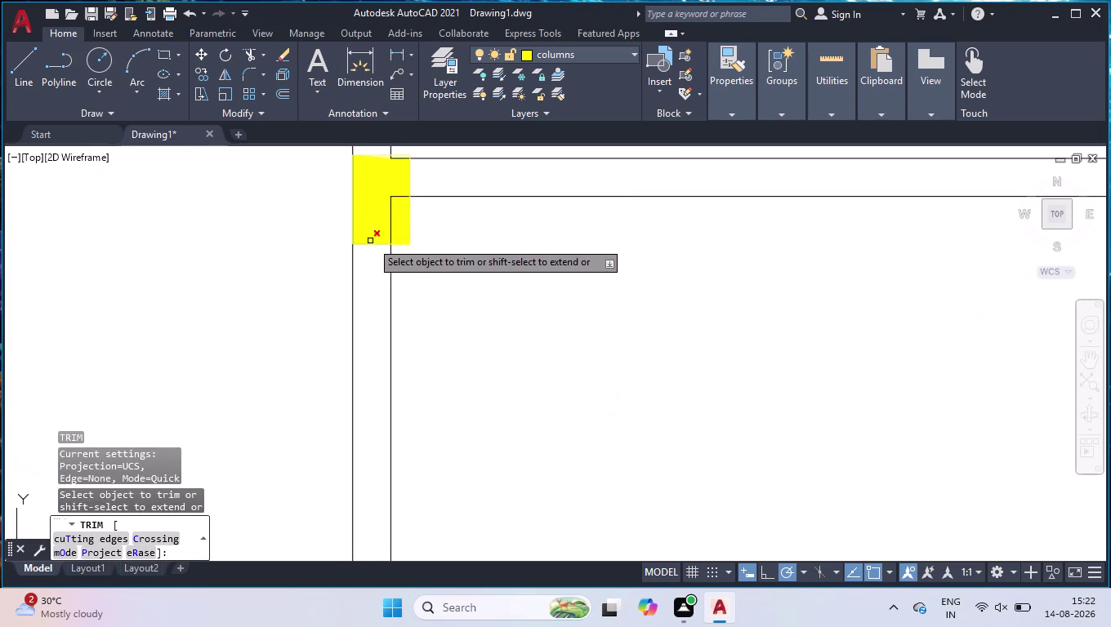
click(393, 216)
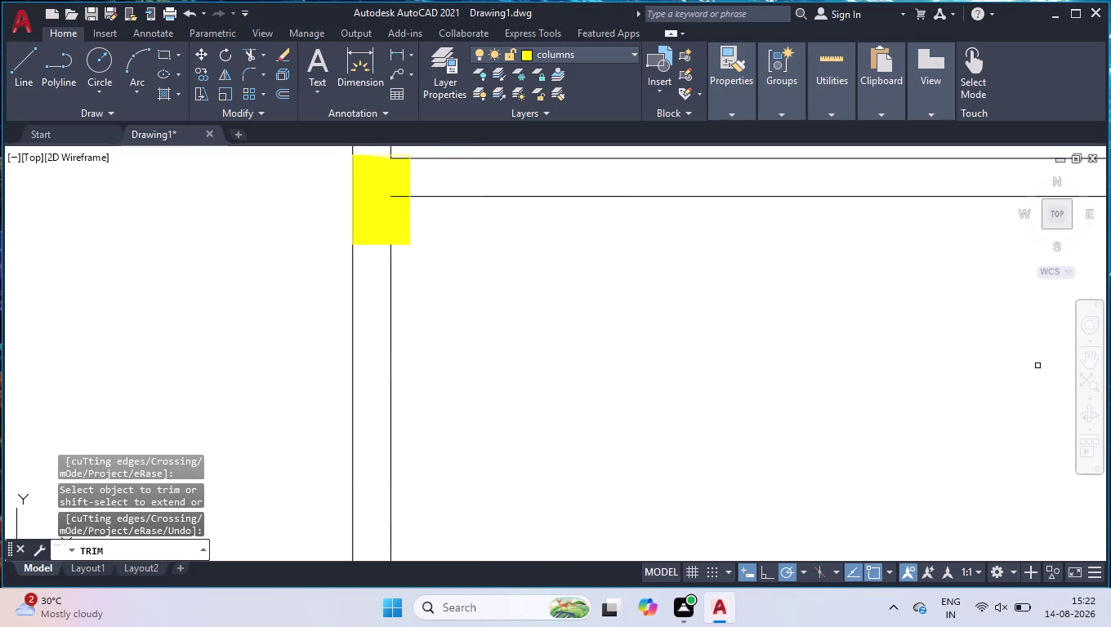
click(396, 195)
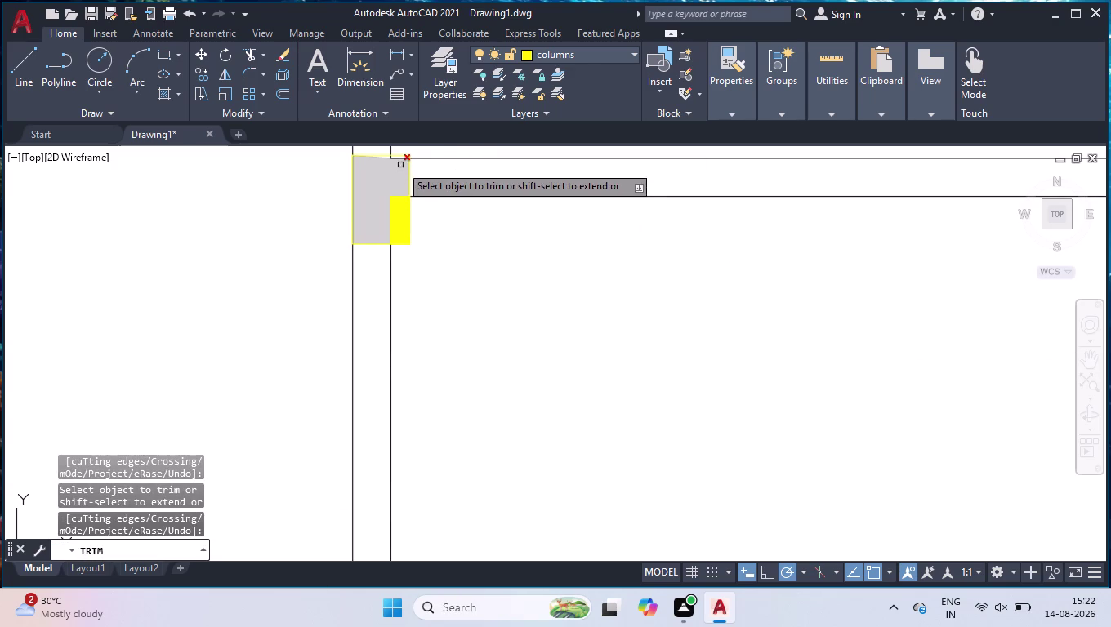
scroll(up, 3)
scroll(up, 3)
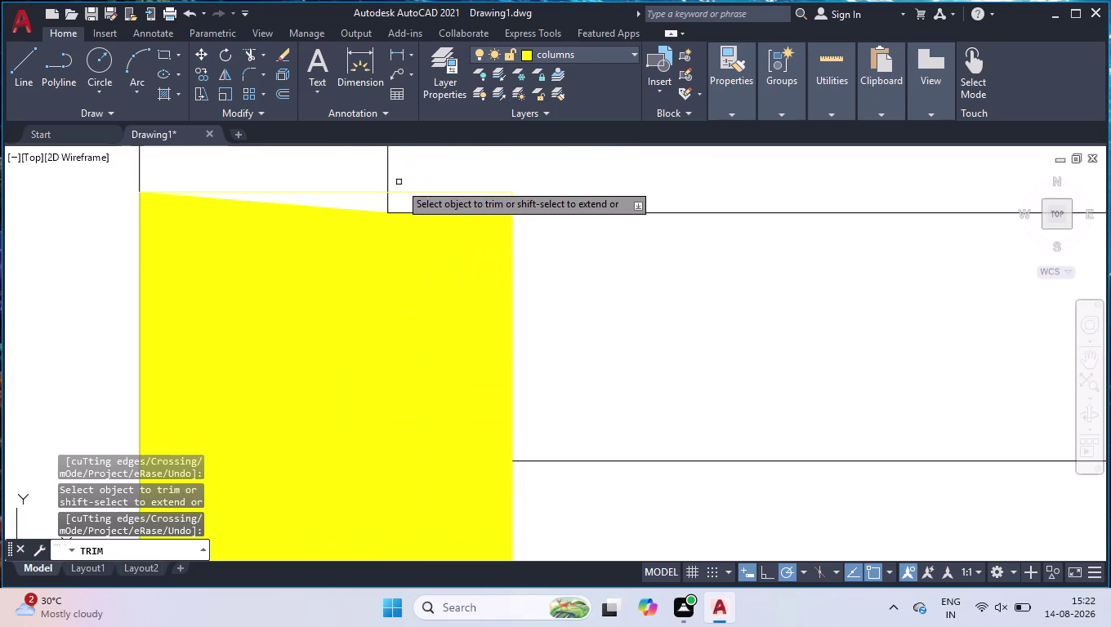
scroll(up, 3)
click(406, 336)
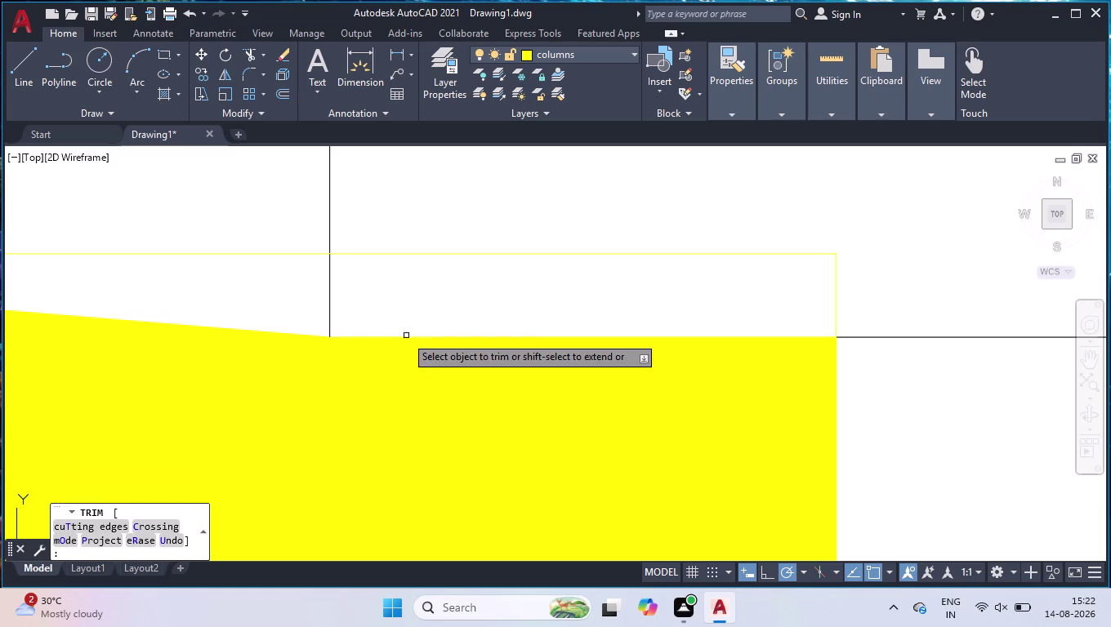
click(328, 300)
key(space)
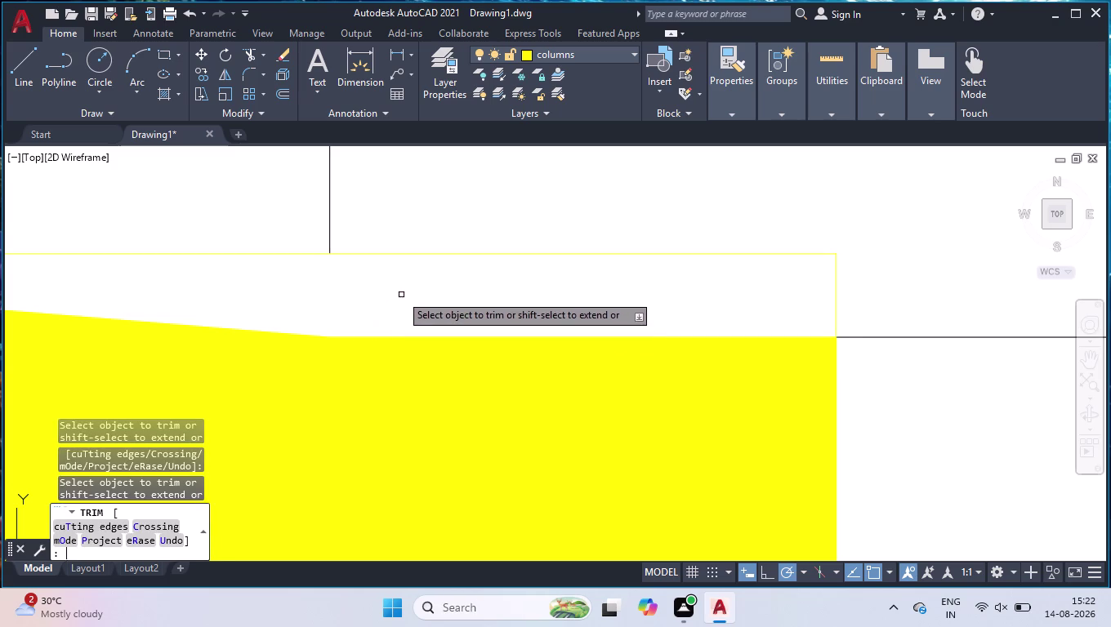
Refill the trimmed column with a solid yellow hatch.
click(168, 95)
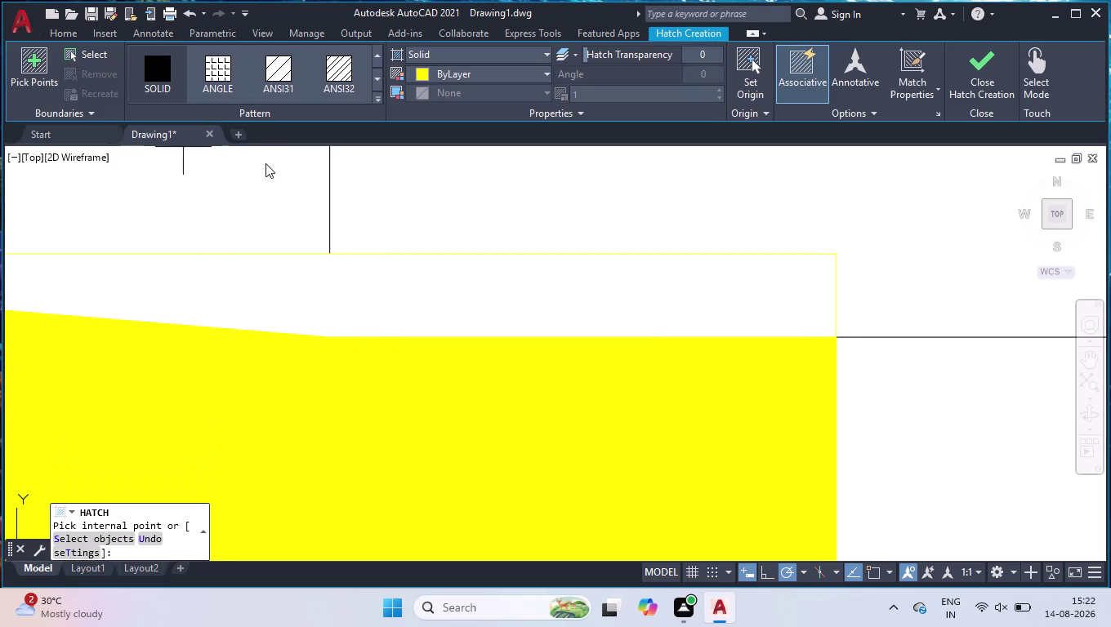
click(363, 272)
key(Return)
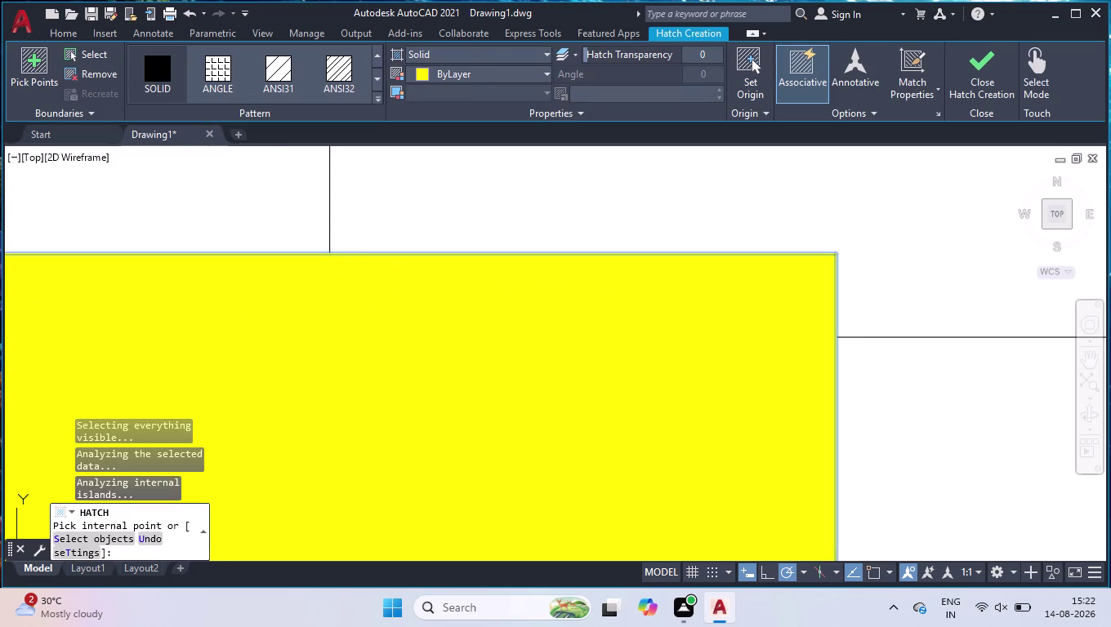
scroll(down, 3)
scroll(down, 3)
scroll(down, 3)
scroll(down, 3)
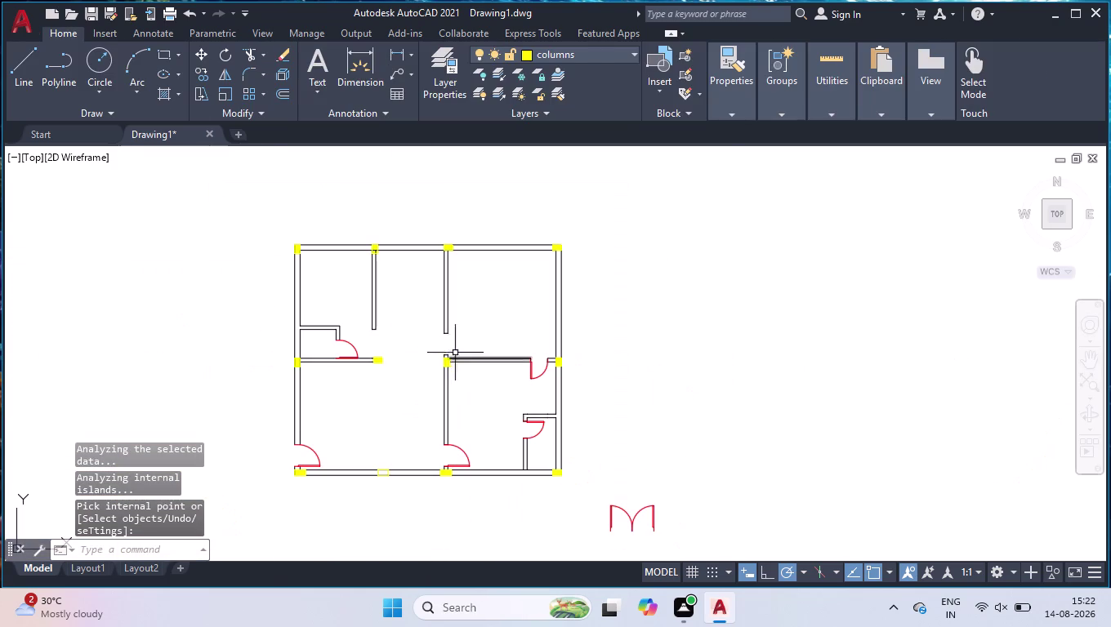
scroll(up, 3)
scroll(up, 3)
Trim the three wall line pieces inside the column, then zoom out to review.
key(t)
key(r)
key(space)
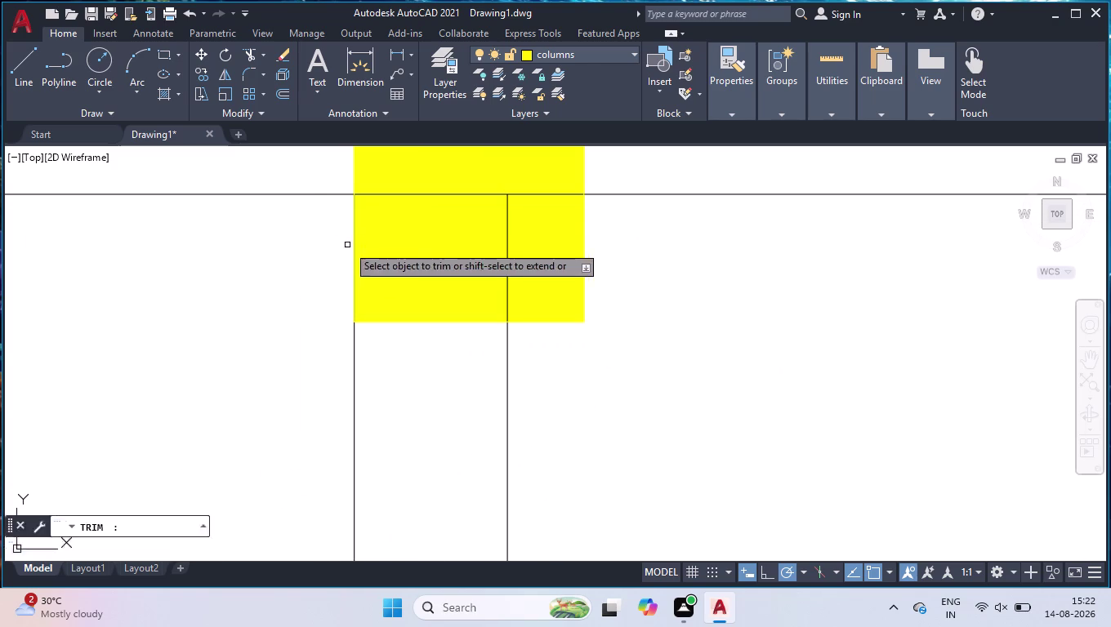
click(424, 195)
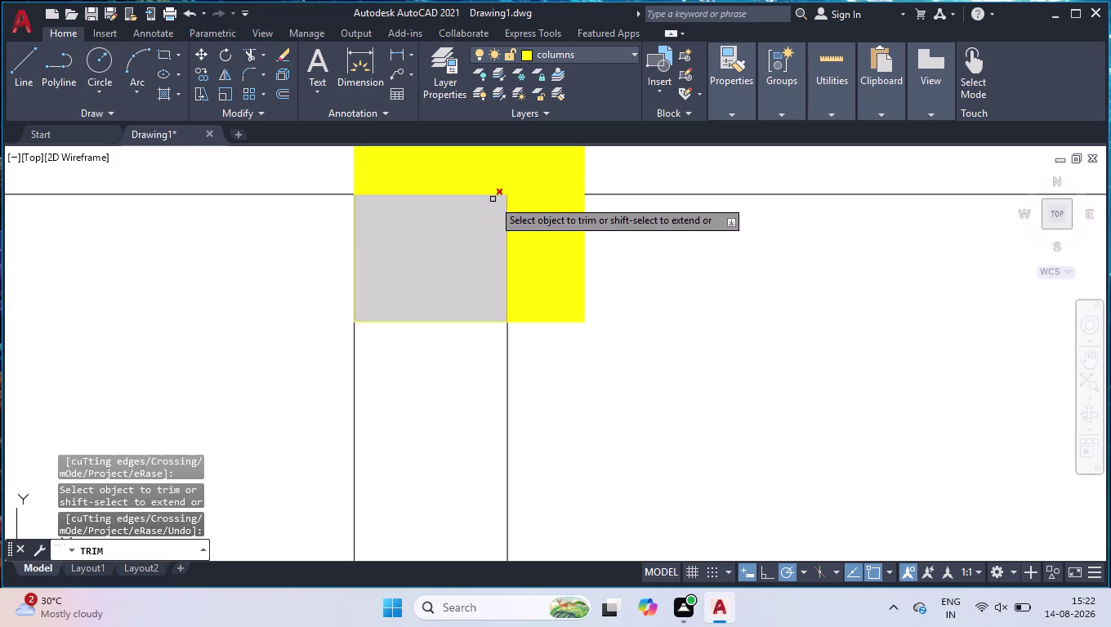
click(524, 194)
click(506, 208)
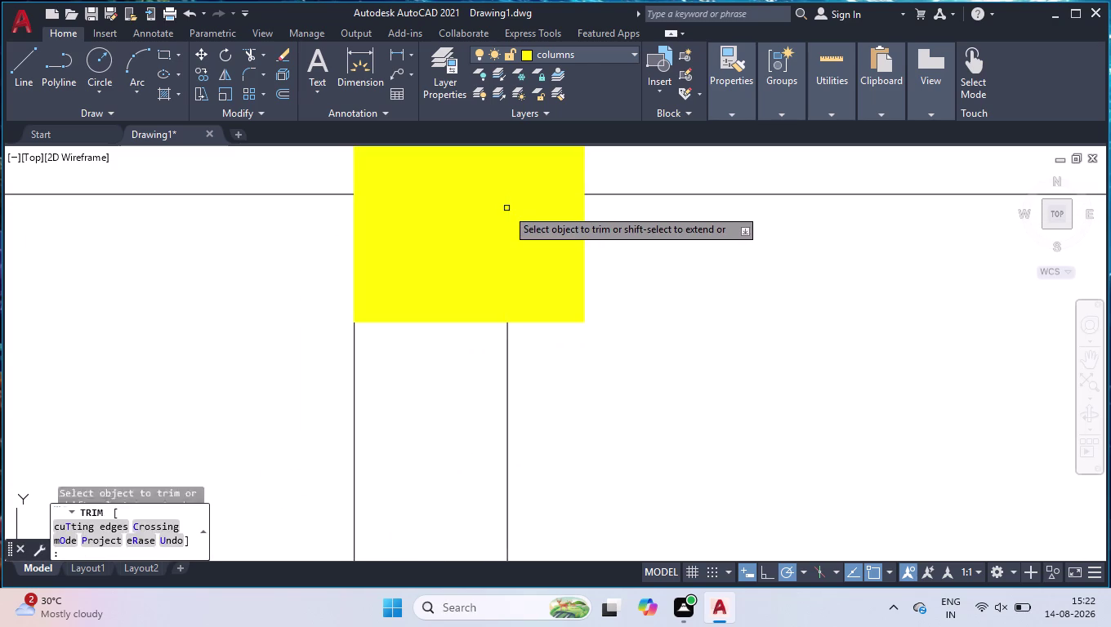
key(space)
scroll(down, 3)
scroll(down, 3)
scroll(down, 3)
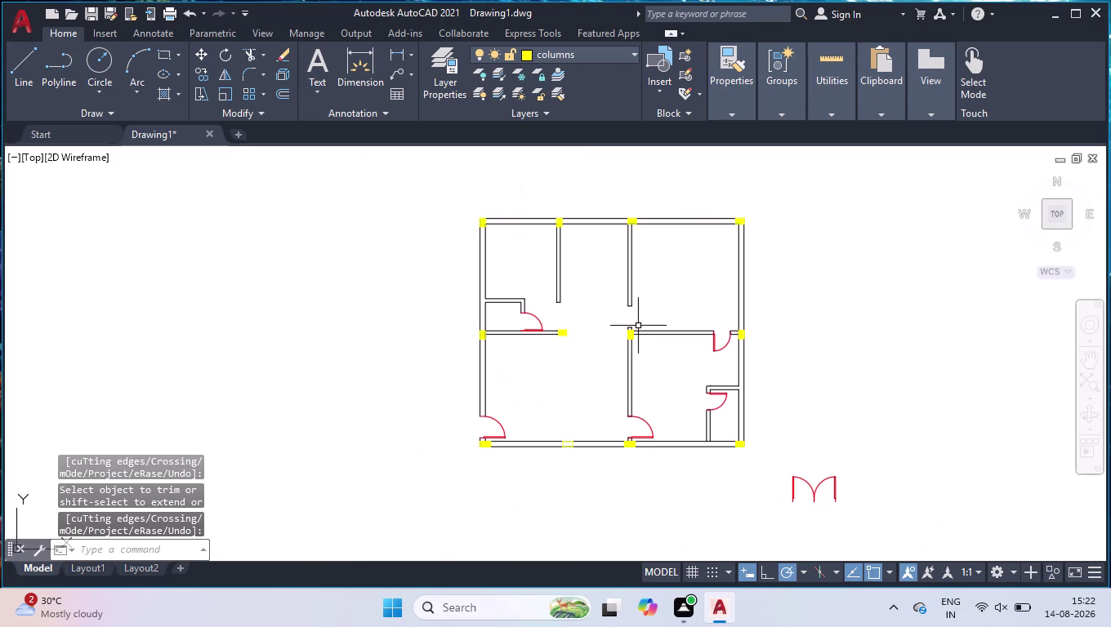
scroll(up, 3)
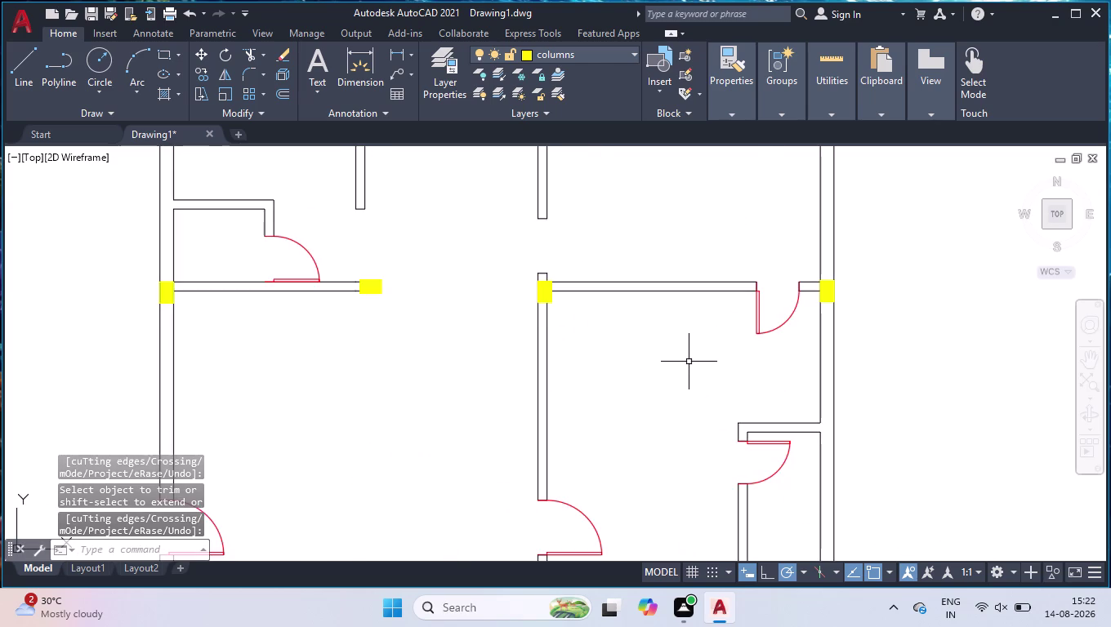
scroll(down, 3)
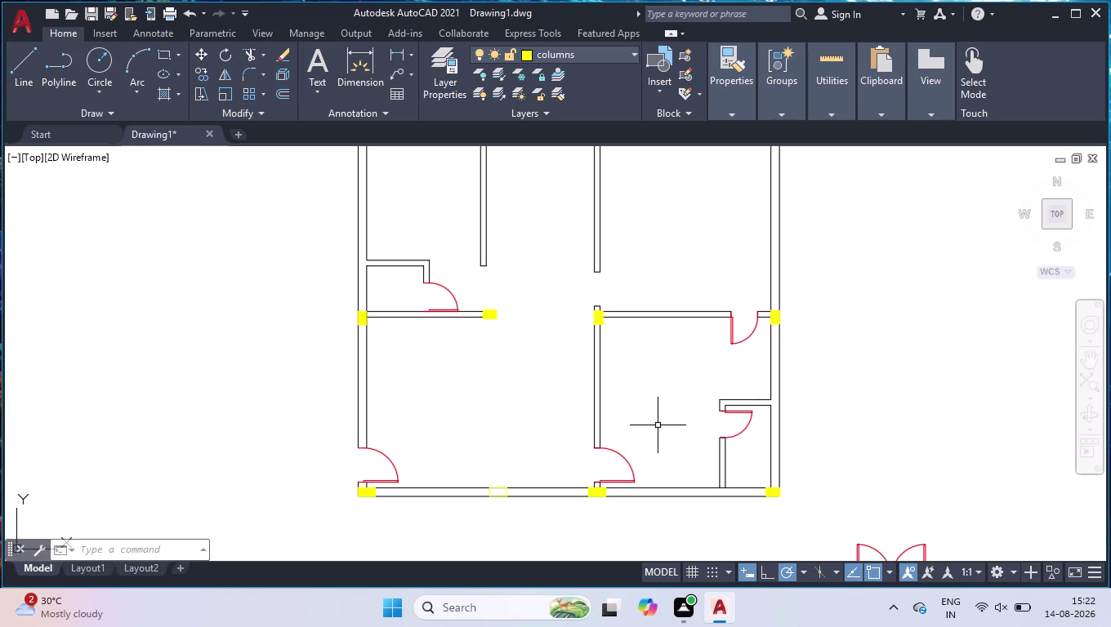
scroll(up, 3)
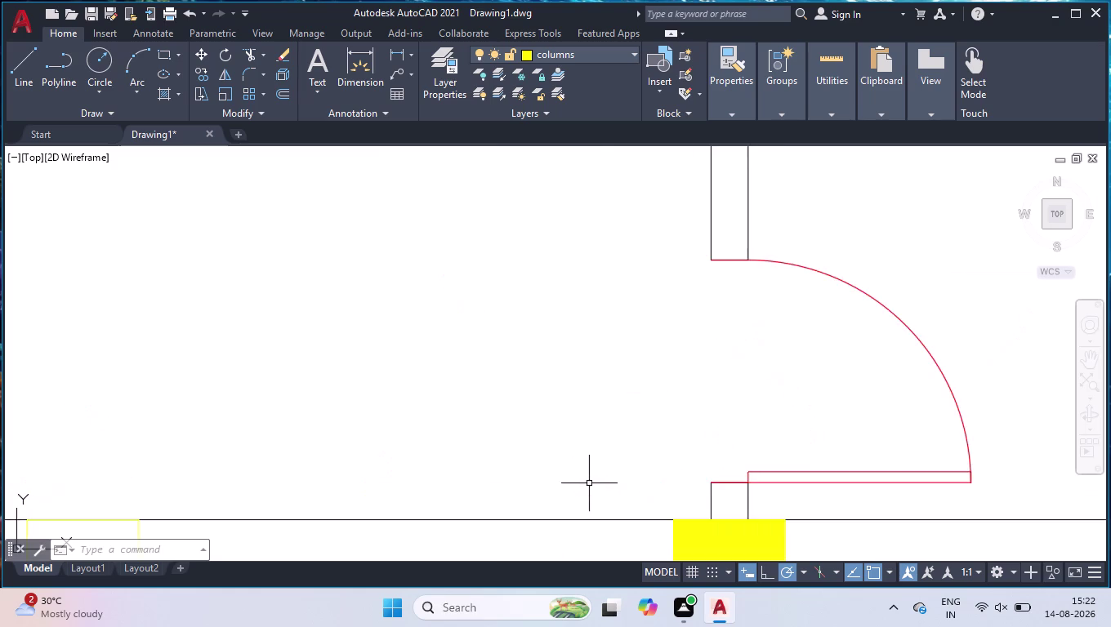
scroll(down, 3)
scroll(up, 3)
scroll(up, 3)
scroll(up, 3)
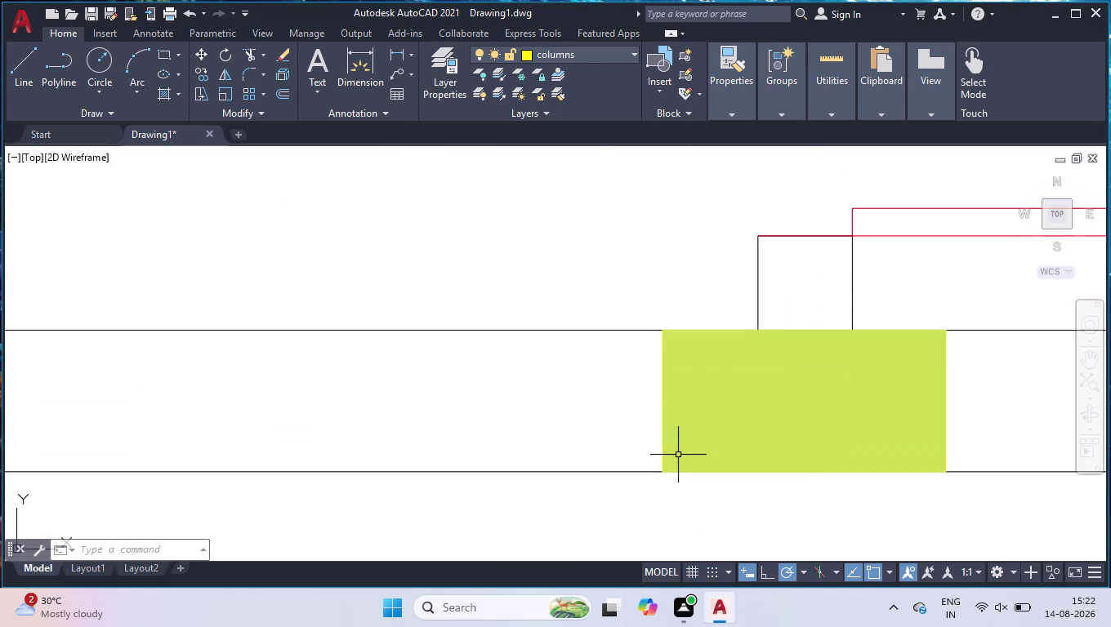
Draw a vertical line along the yellow column's left edge.
key(l)
key(Return)
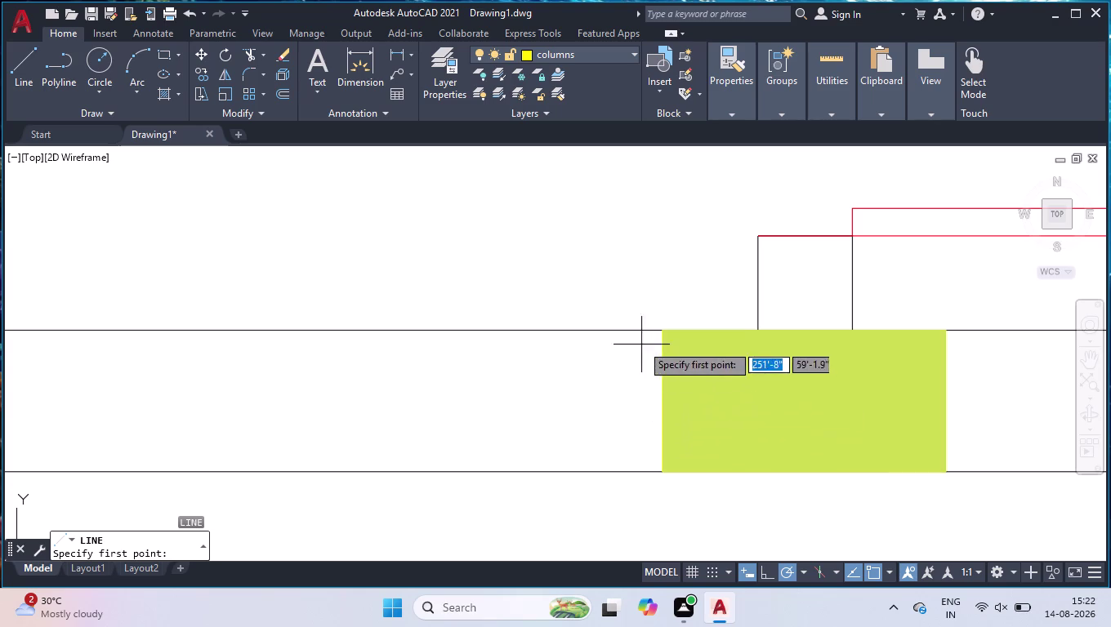
click(664, 328)
click(667, 470)
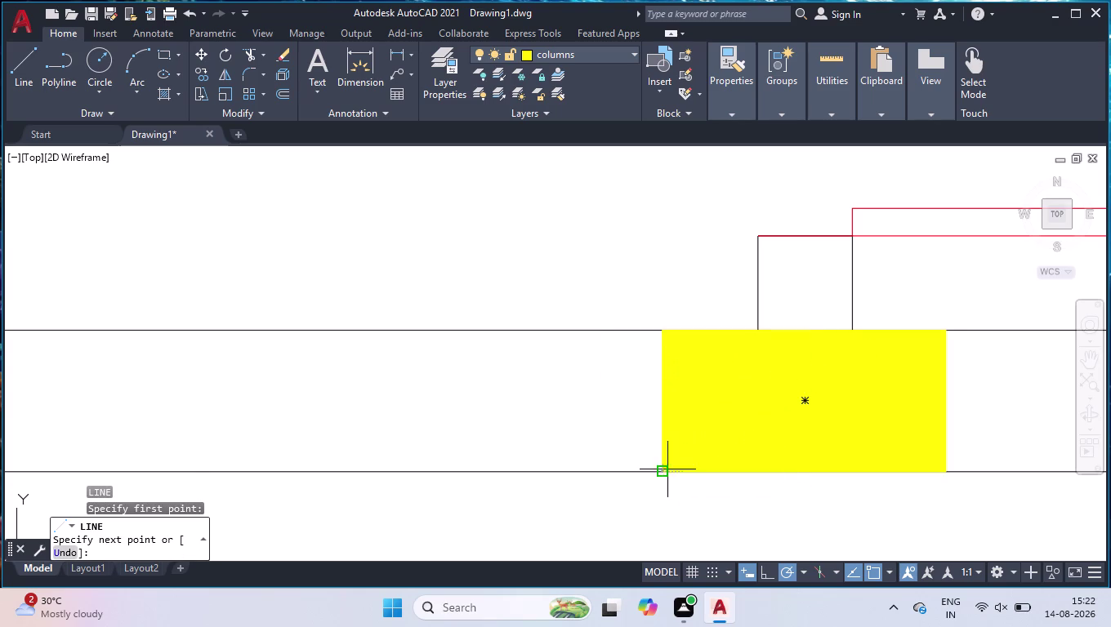
key(Return)
Offset the column's left edge 2' to the left.
text(o)
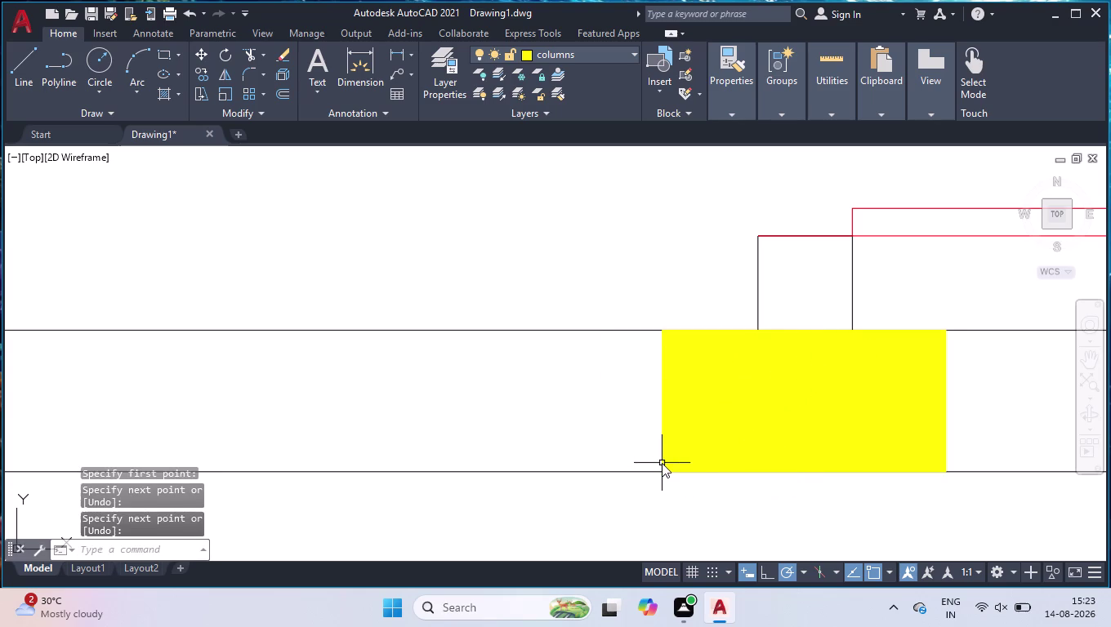
text(ff)
key(Return)
text(2')
key(Return)
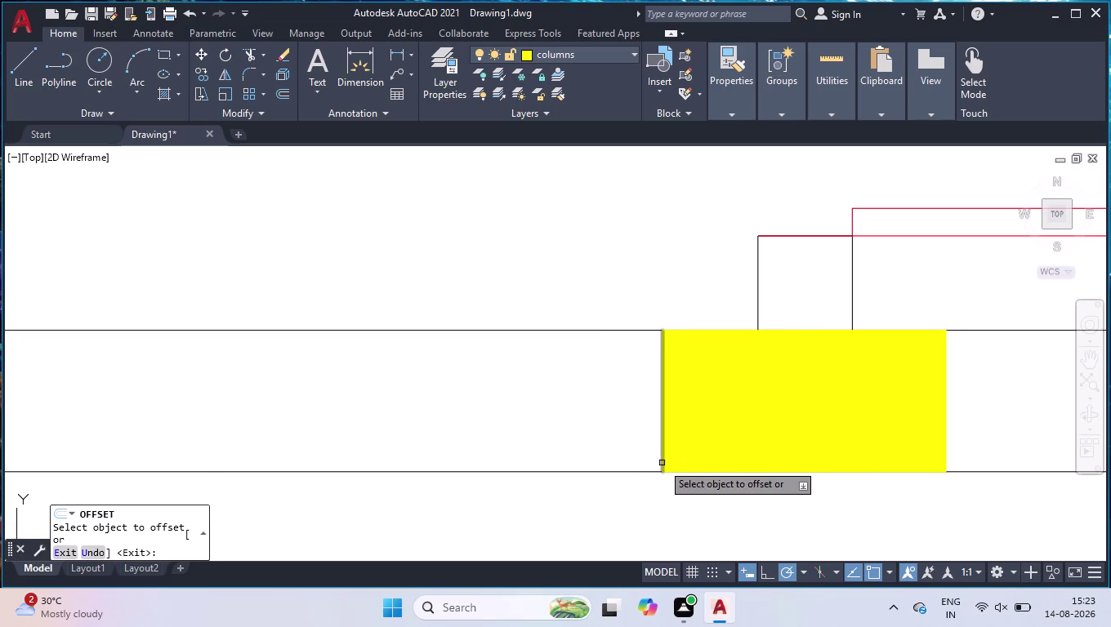
click(661, 460)
click(541, 453)
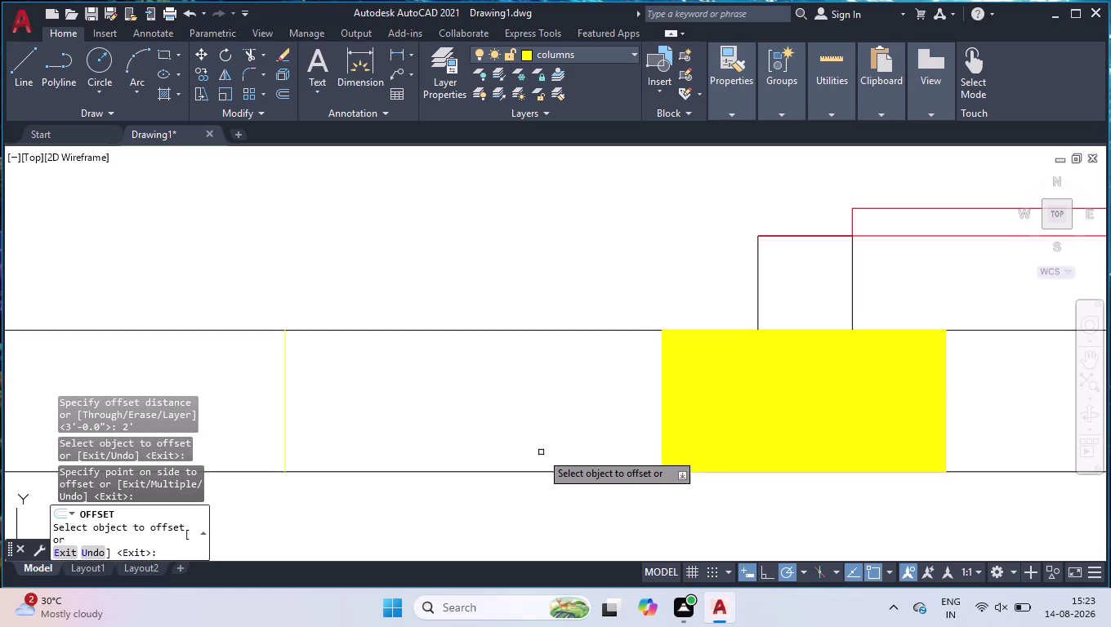
key(Return)
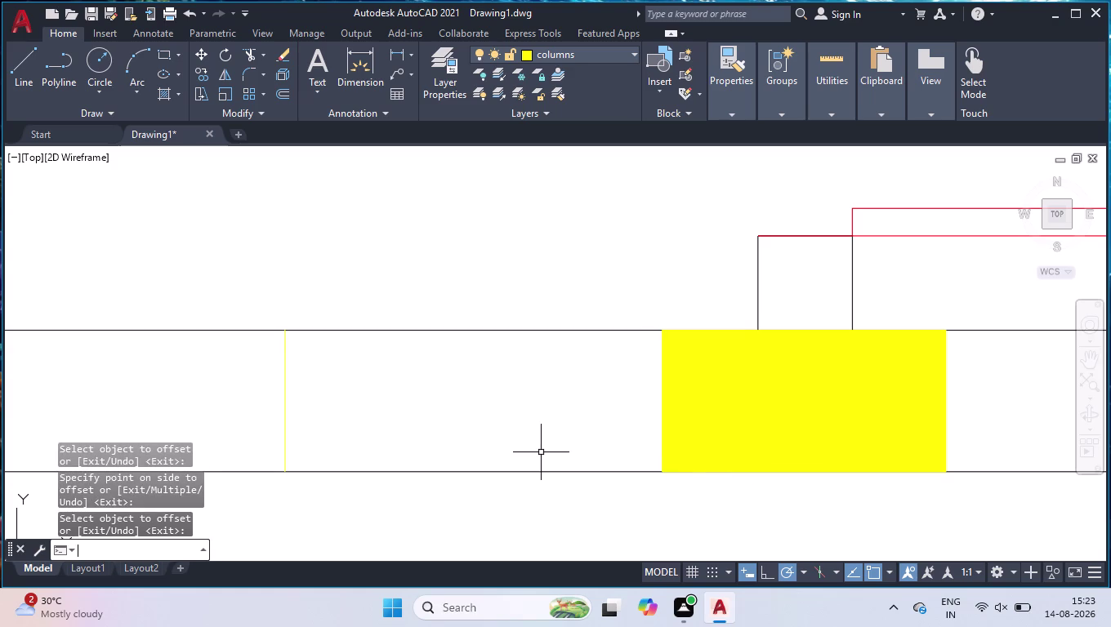
Delete the stray line at the column and select the new offset line.
click(565, 58)
click(549, 70)
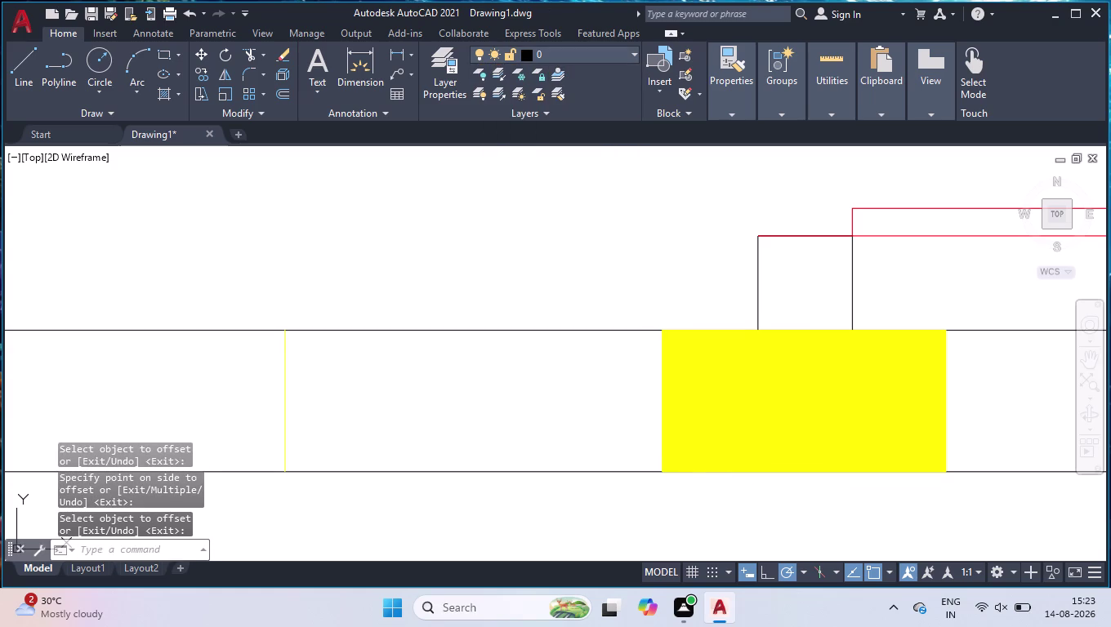
click(661, 343)
key(Delete)
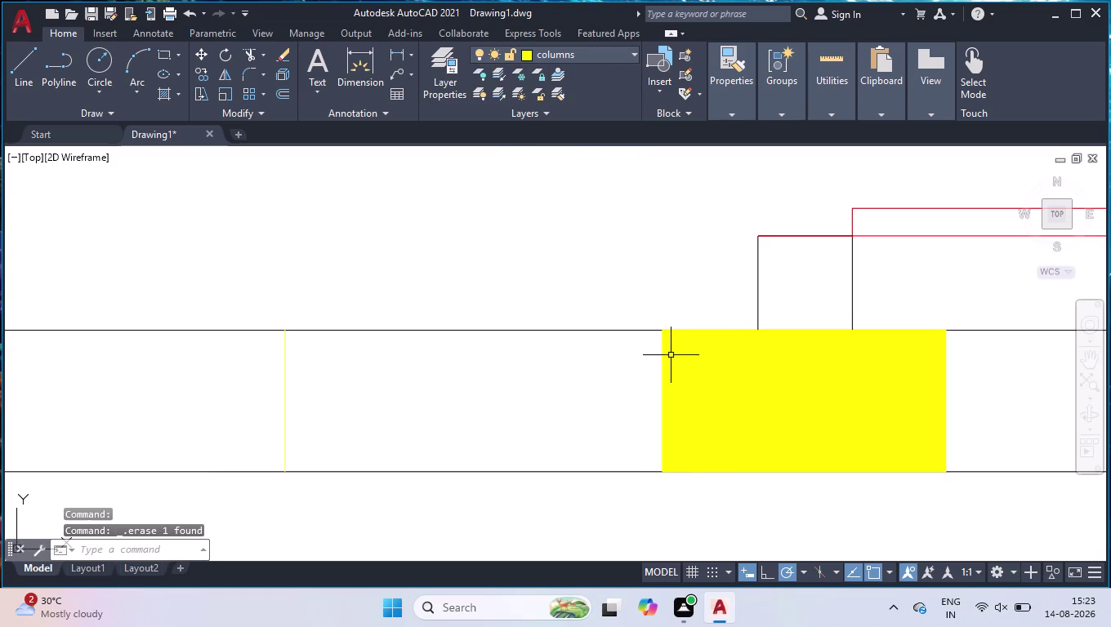
scroll(down, 3)
click(510, 369)
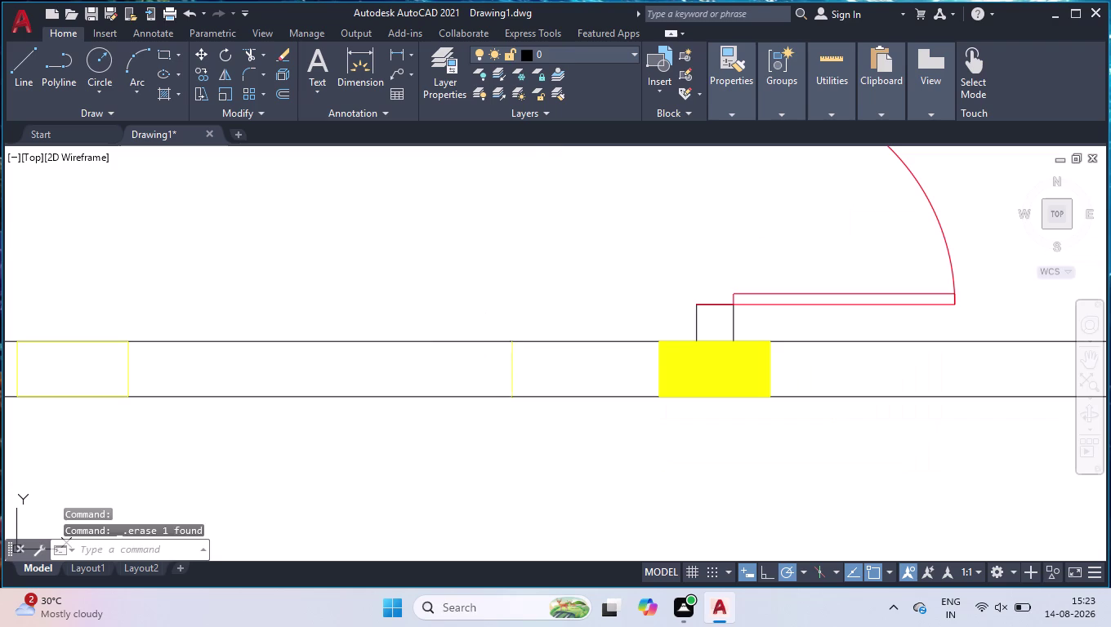
click(583, 59)
click(565, 80)
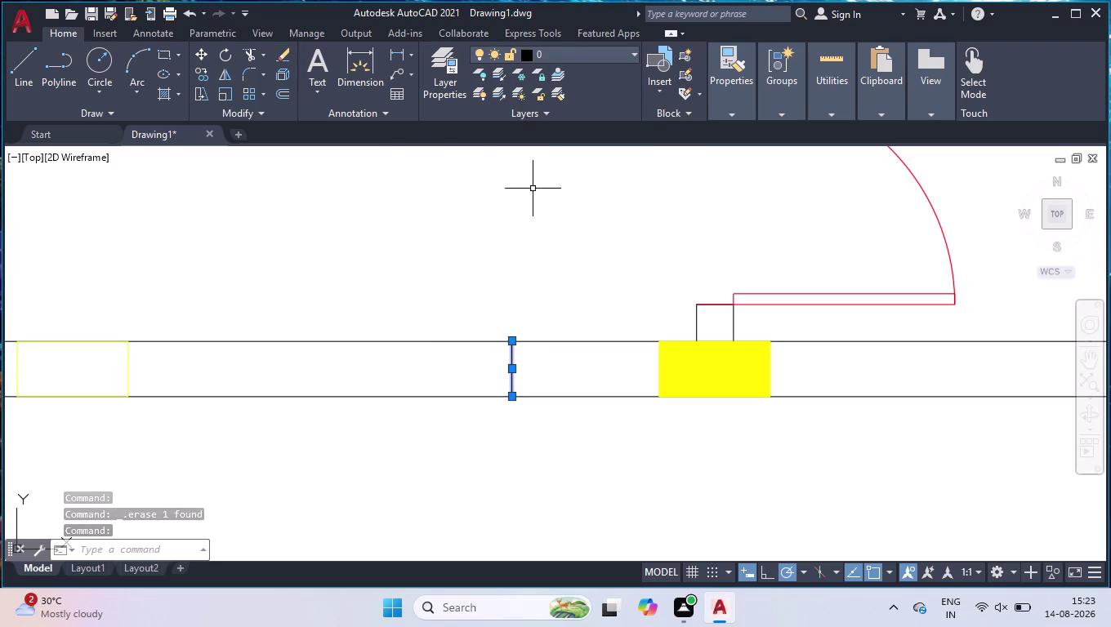
click(547, 54)
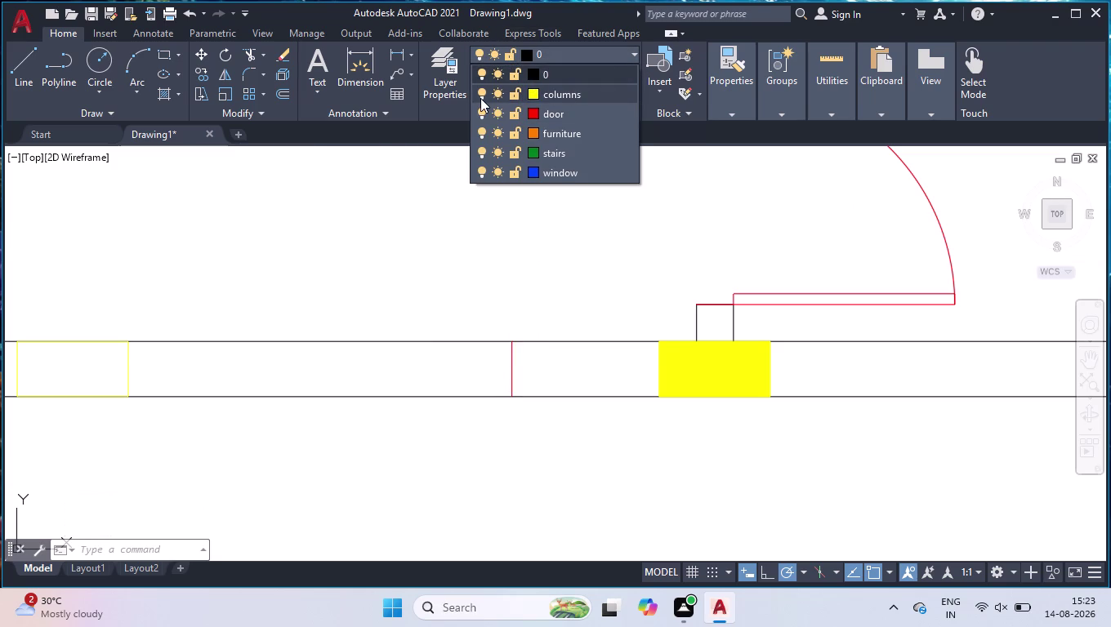
Turn off the door layer and toggle the stairs layer off and back on.
click(481, 97)
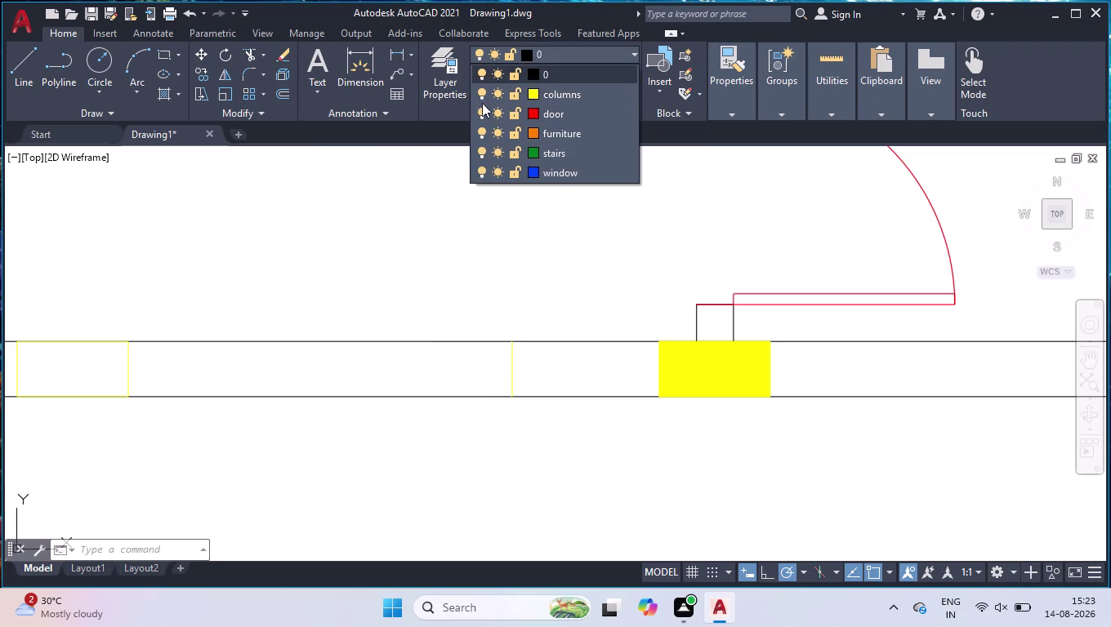
click(484, 112)
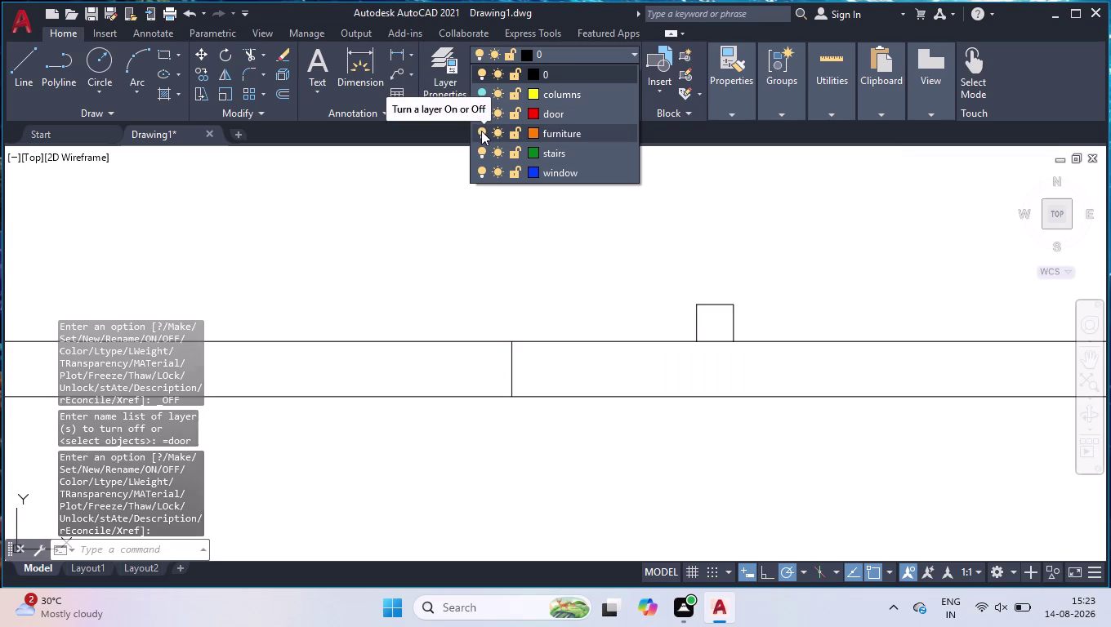
click(482, 131)
click(484, 155)
click(484, 155)
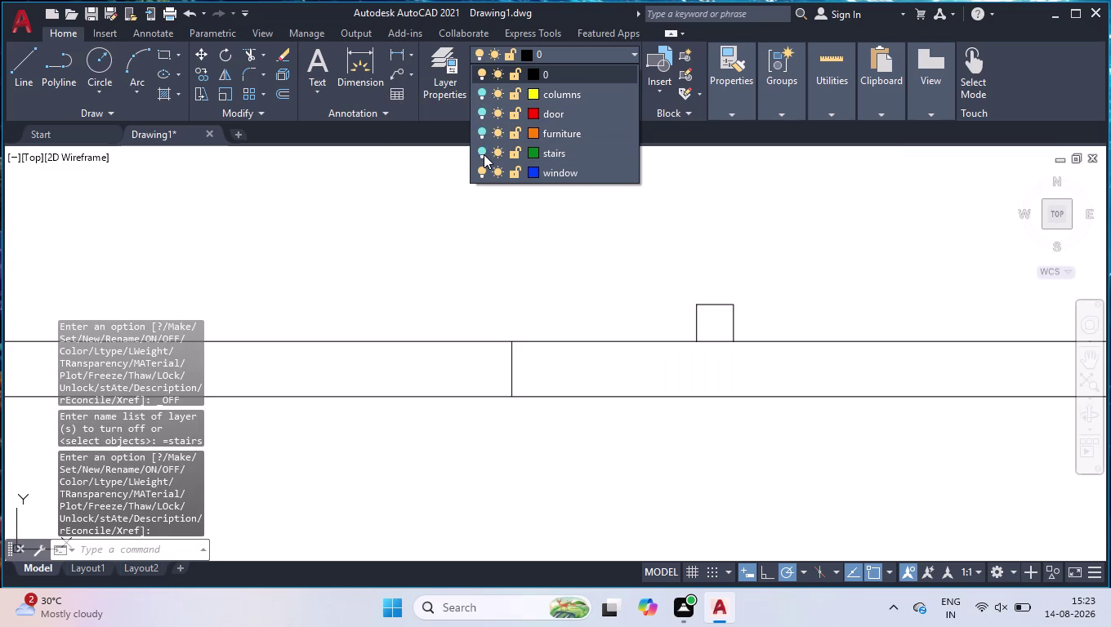
click(486, 131)
click(482, 151)
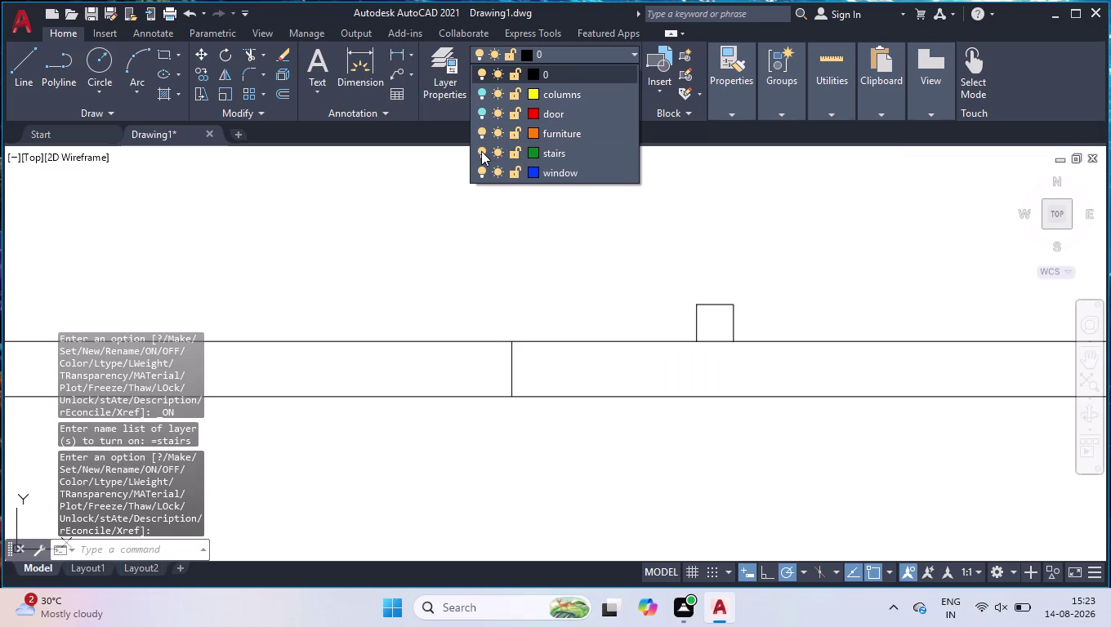
Zoom out, then turn on the columns layer and make it current.
drag(531, 427, 555, 504)
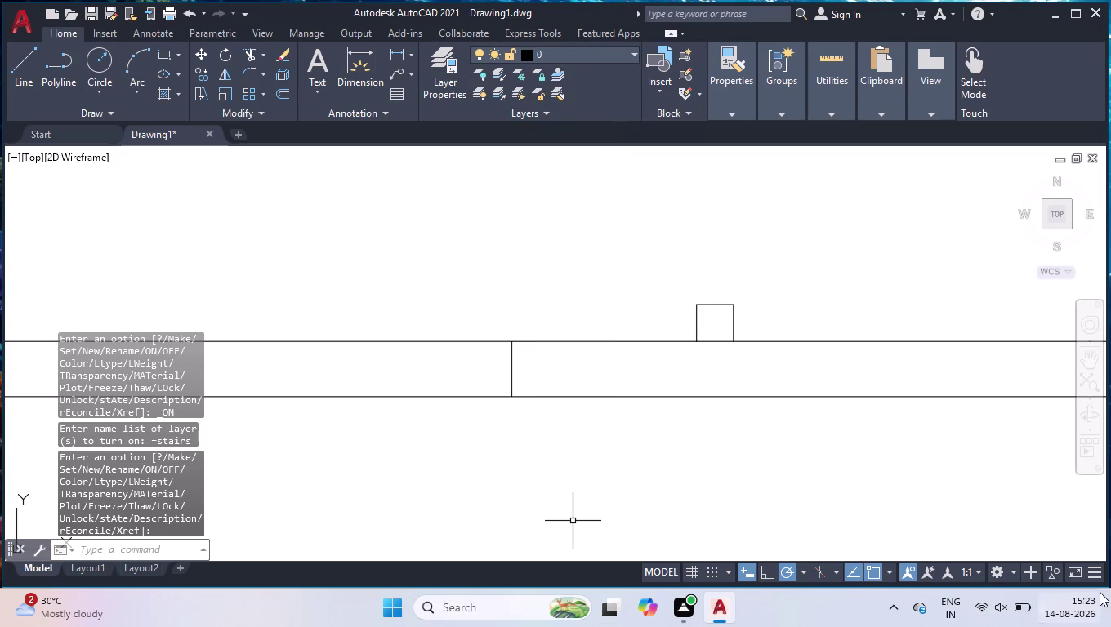
drag(513, 269, 402, 305)
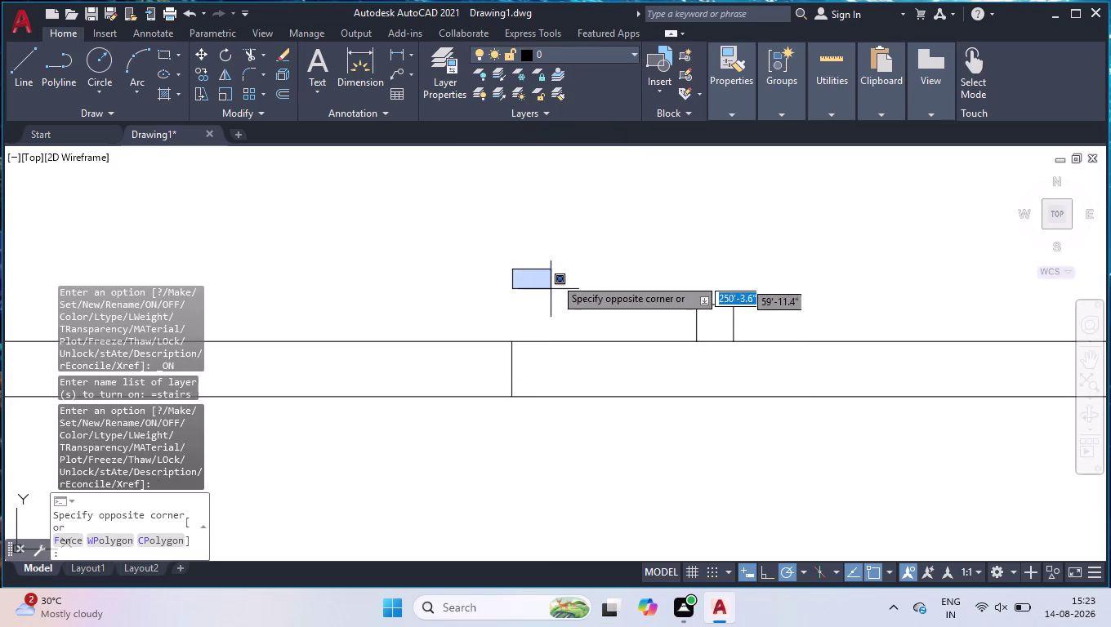
click(556, 275)
scroll(down, 3)
scroll(down, 3)
scroll(up, 3)
scroll(down, 3)
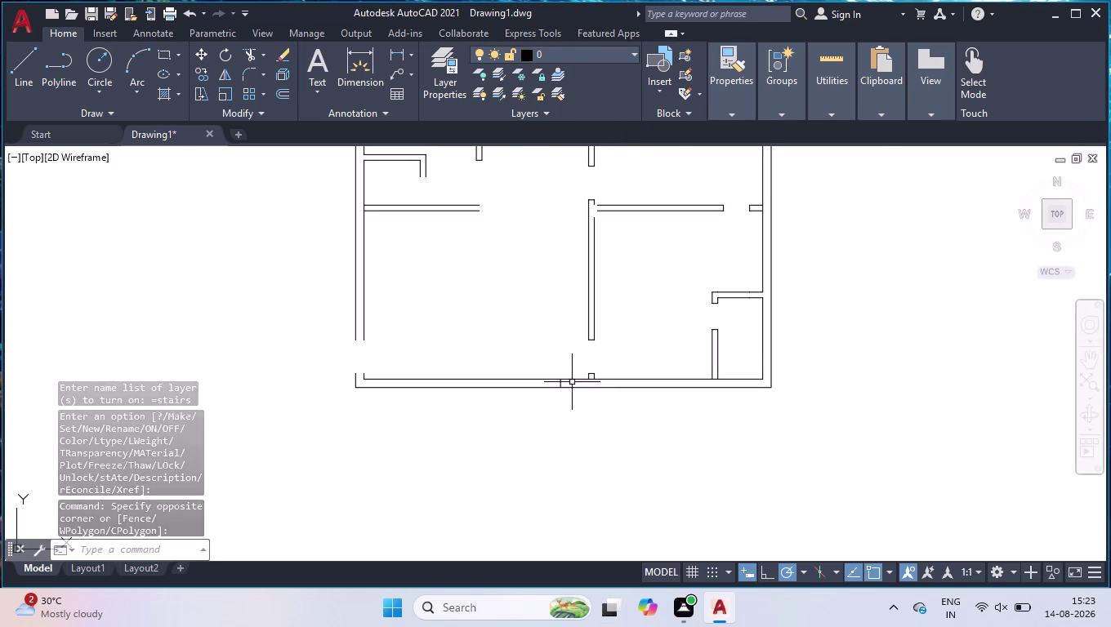
click(545, 56)
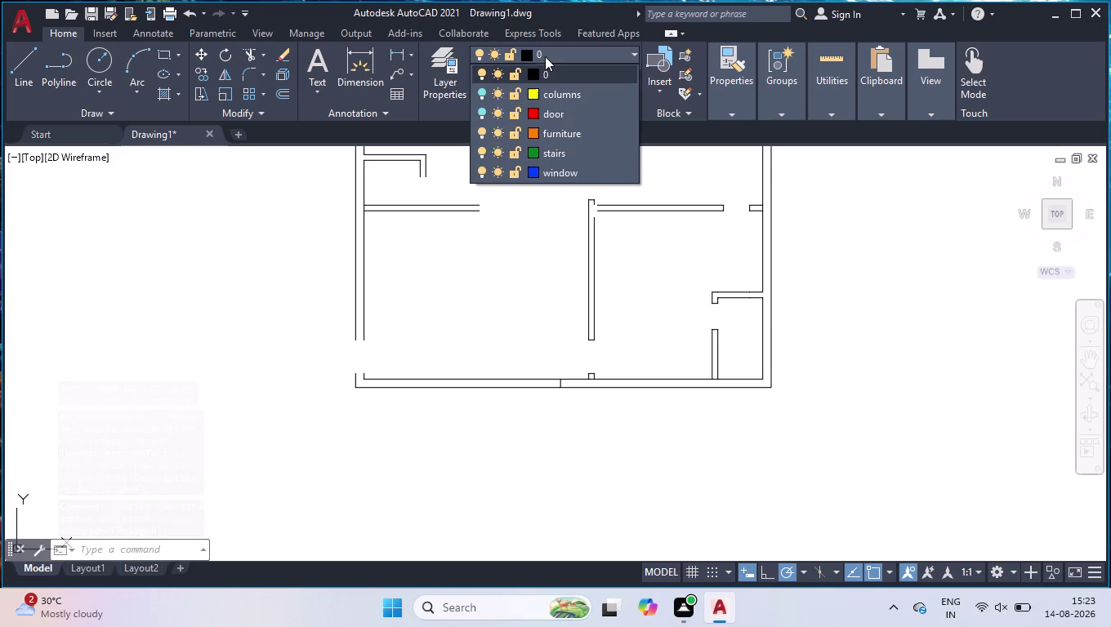
drag(545, 112, 542, 101)
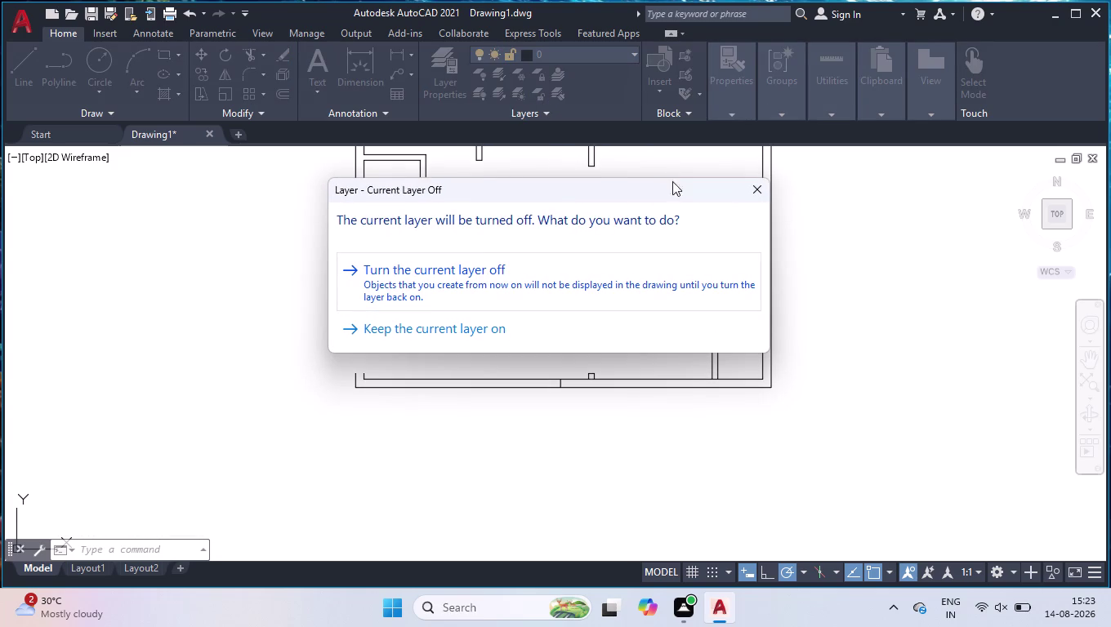
click(478, 323)
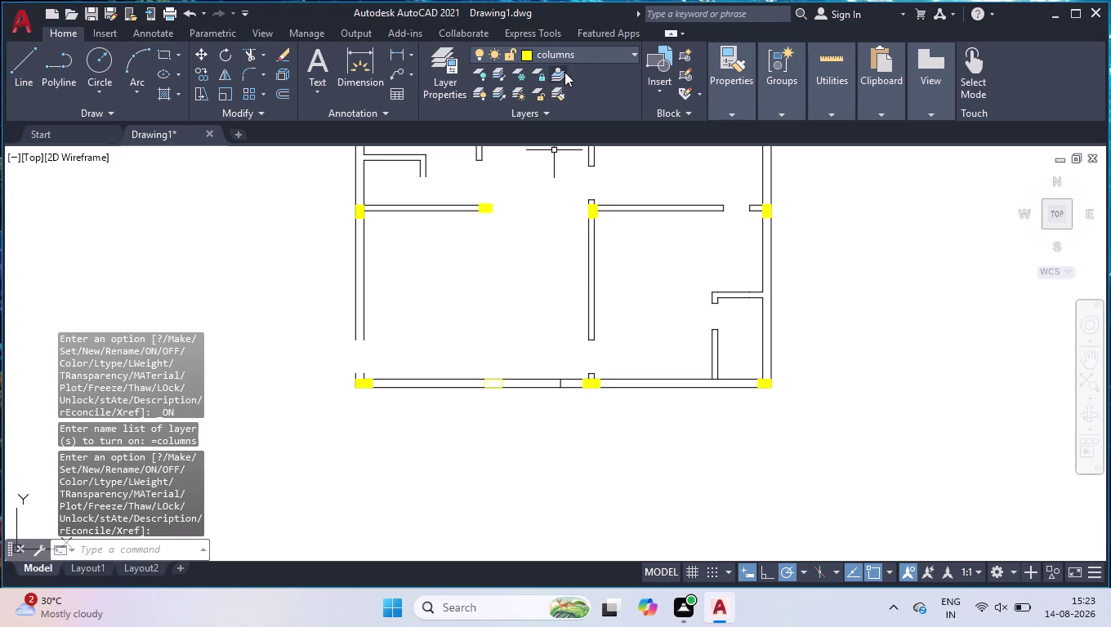
Turn the door layer back on and switch off the current columns layer, confirming.
click(564, 59)
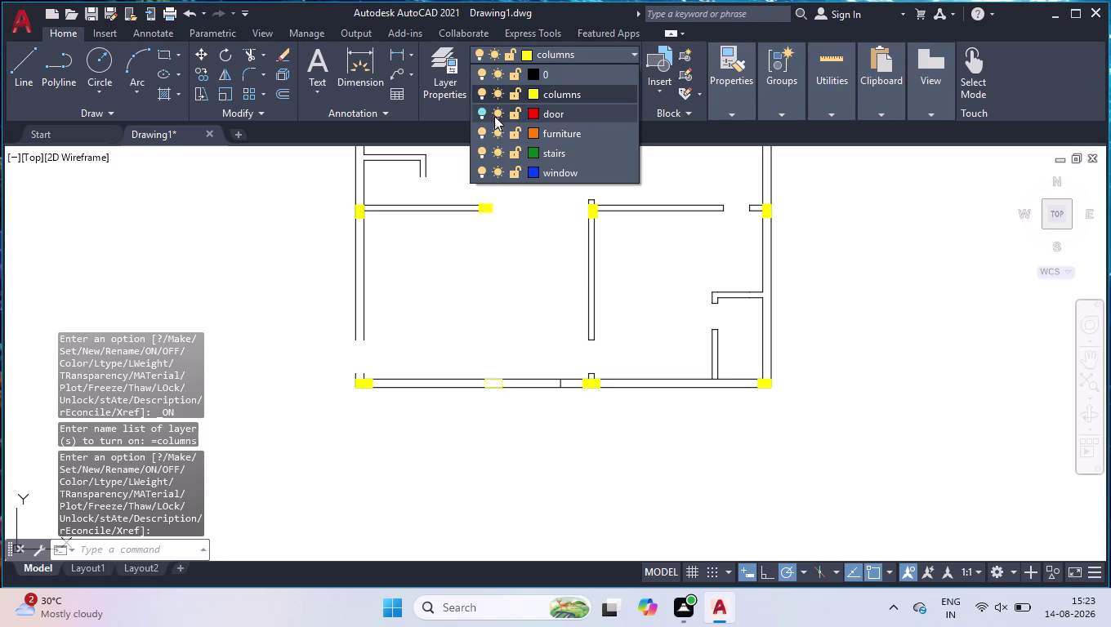
click(481, 109)
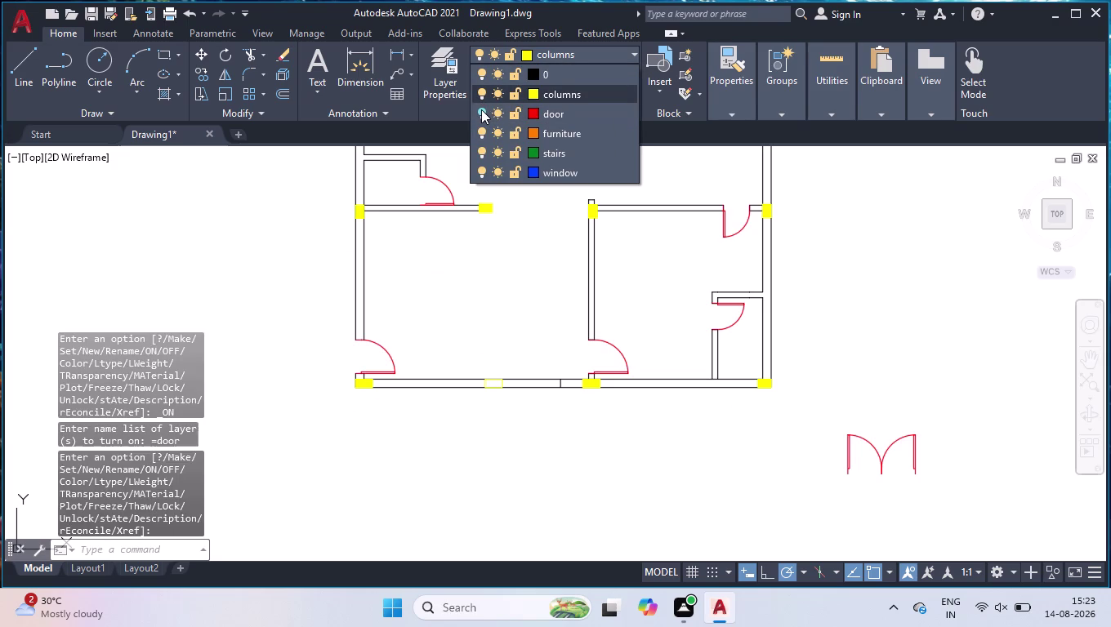
click(484, 95)
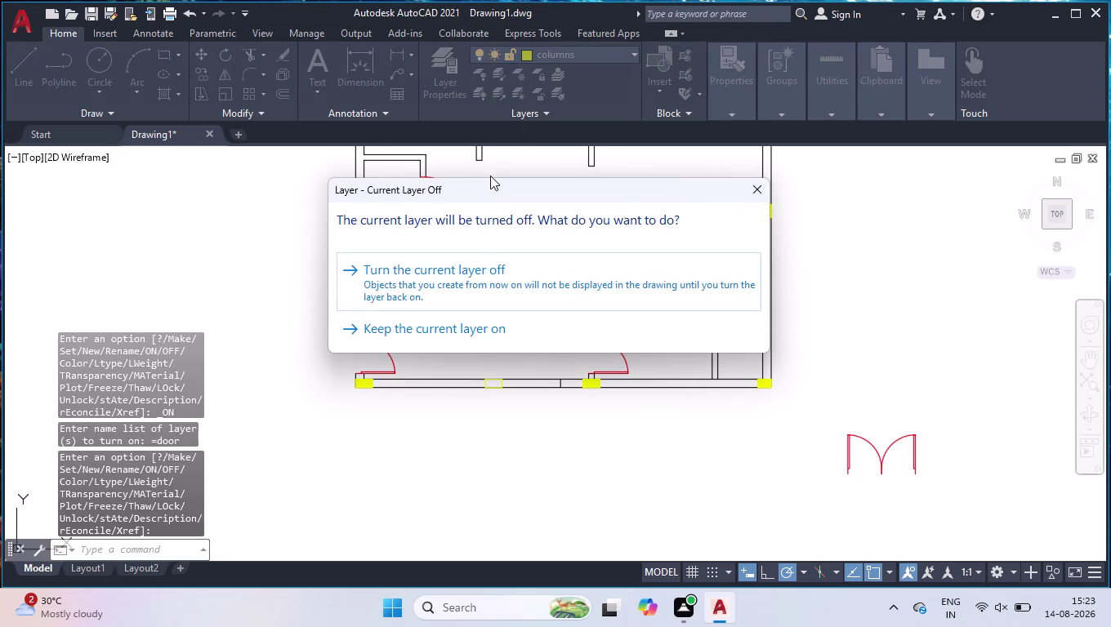
click(464, 276)
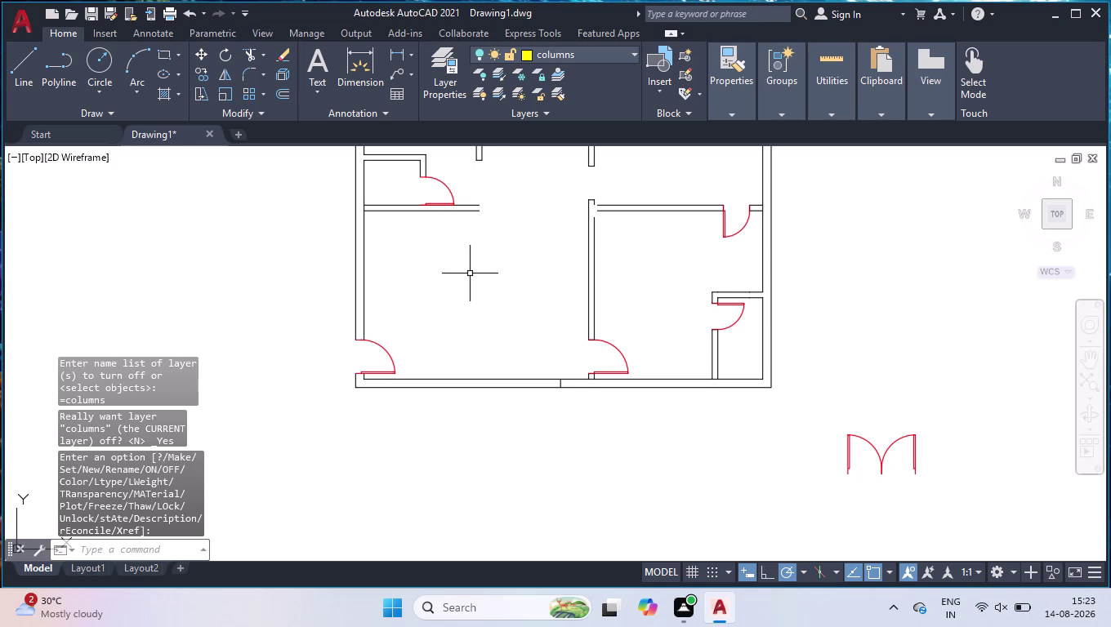
scroll(up, 3)
scroll(down, 3)
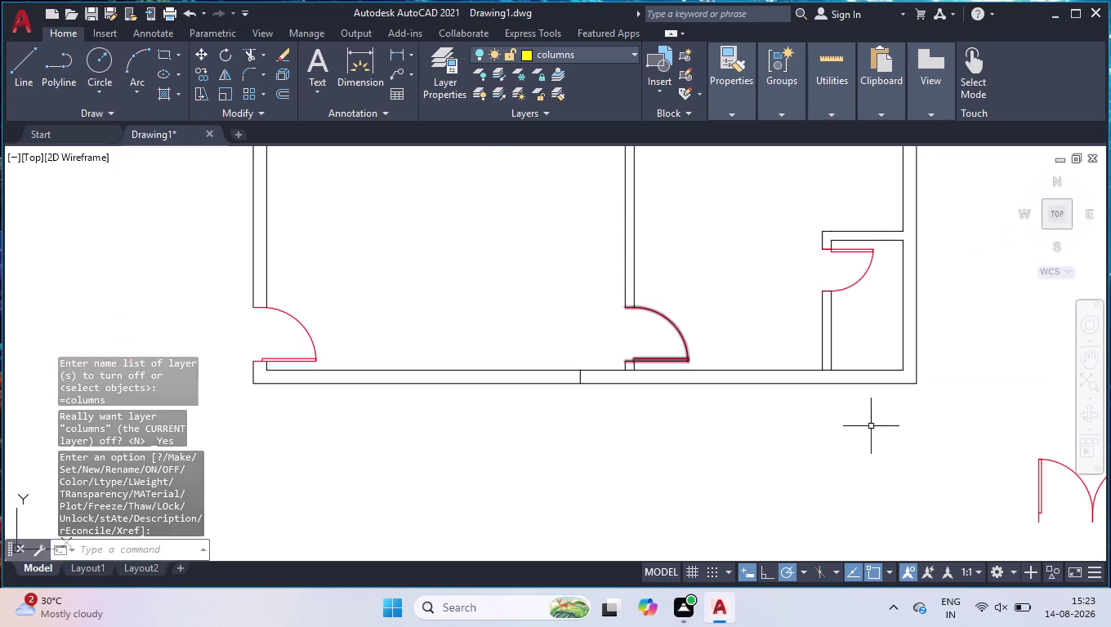
scroll(down, 3)
Move the red double doors into the bottom wall opening.
click(1025, 422)
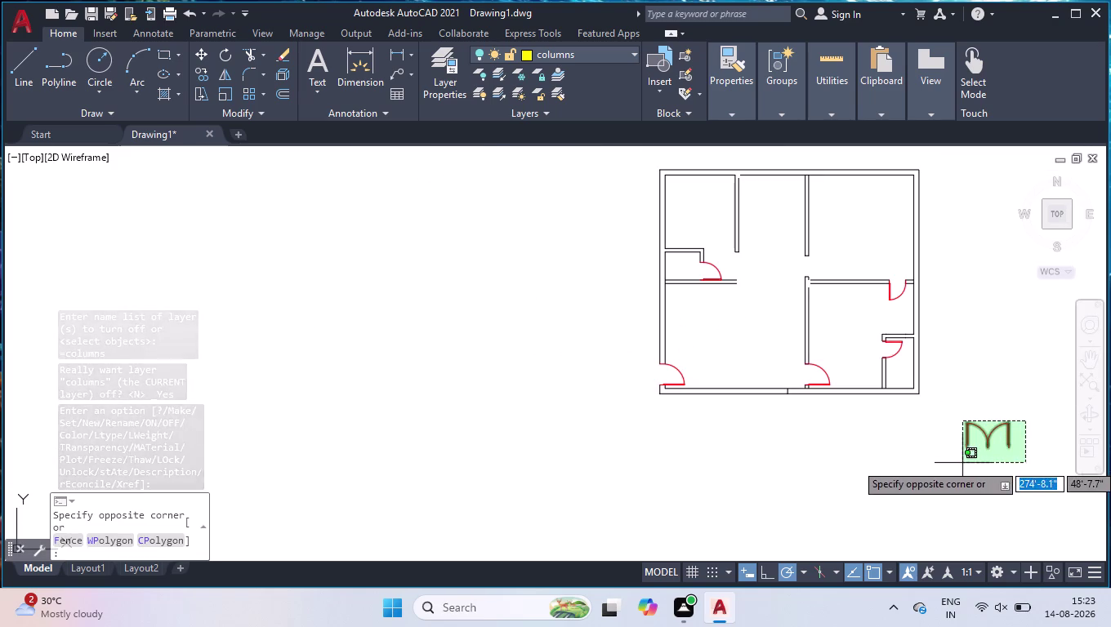
click(963, 463)
text(mov)
key(Return)
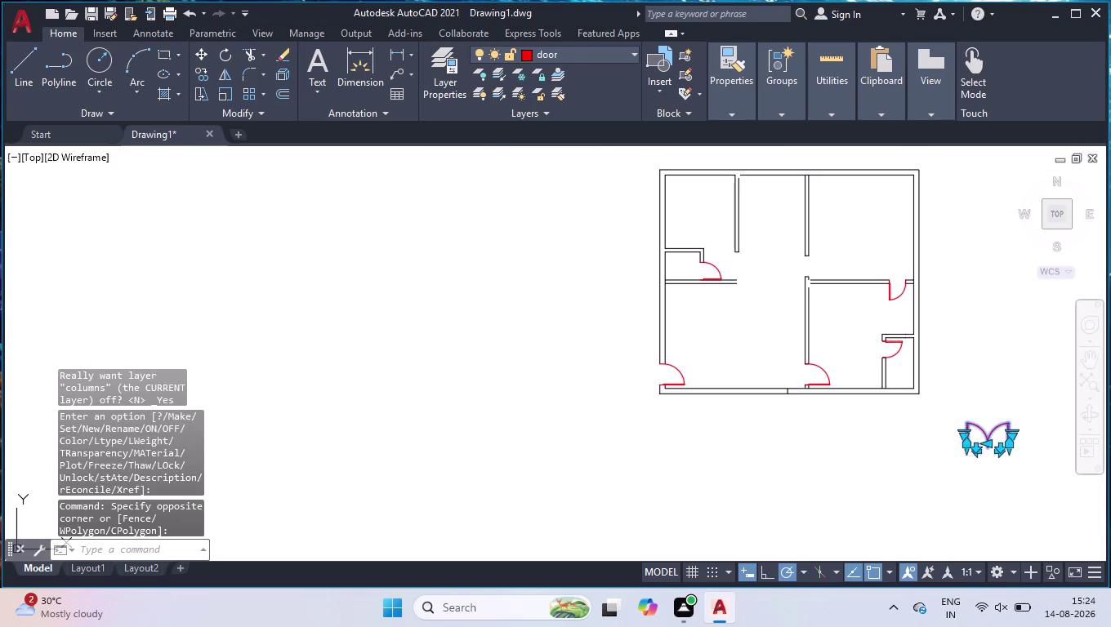
scroll(up, 3)
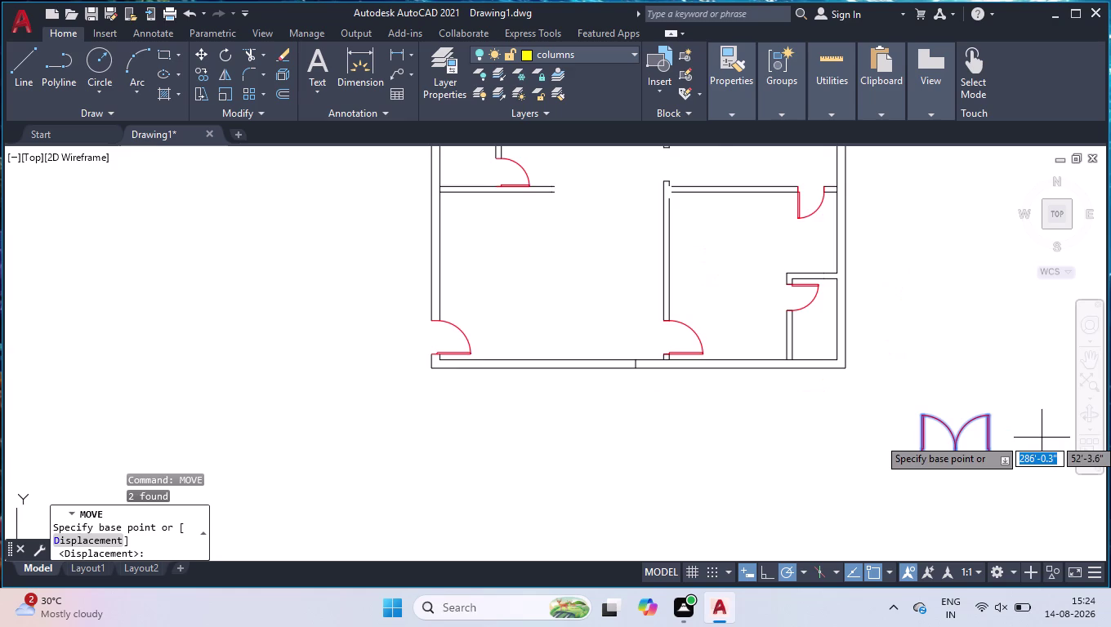
scroll(up, 3)
click(844, 502)
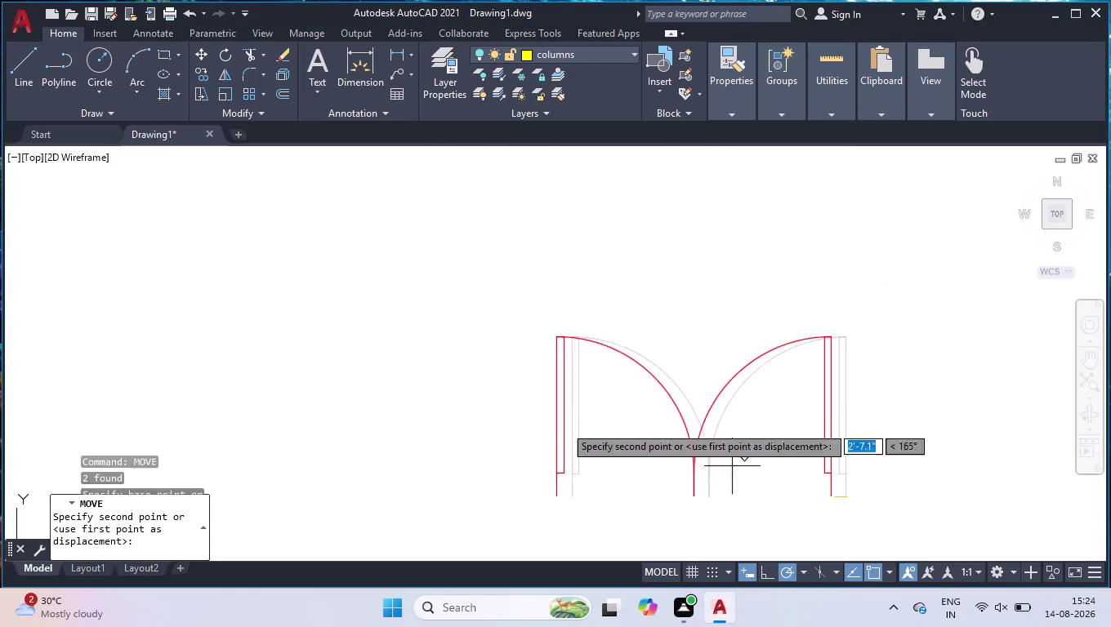
scroll(down, 3)
scroll(up, 3)
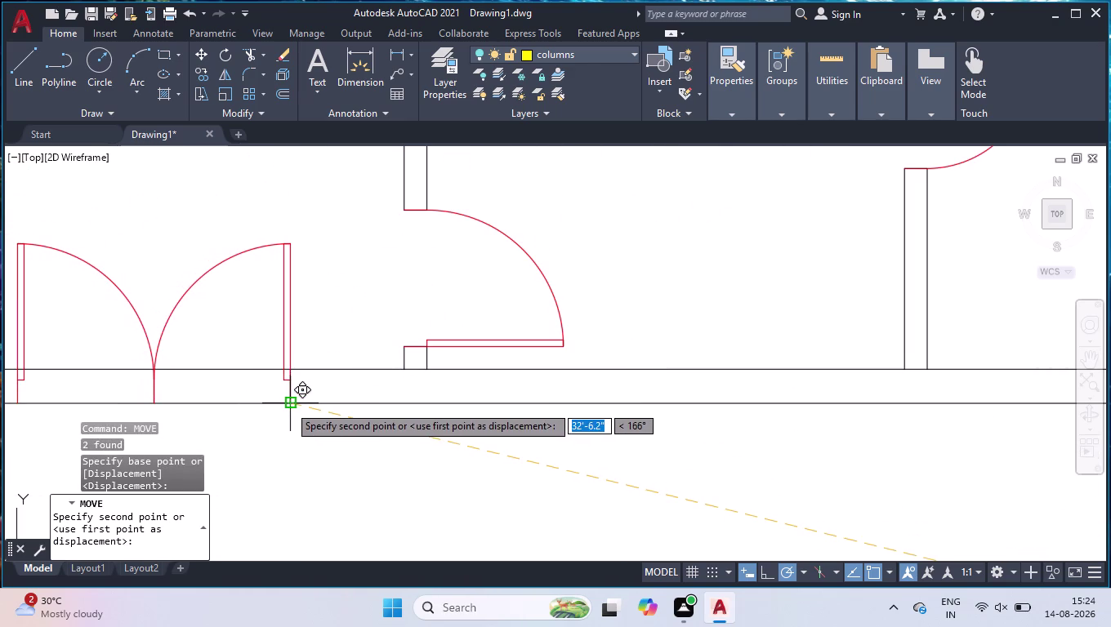
click(289, 406)
key(space)
scroll(up, 3)
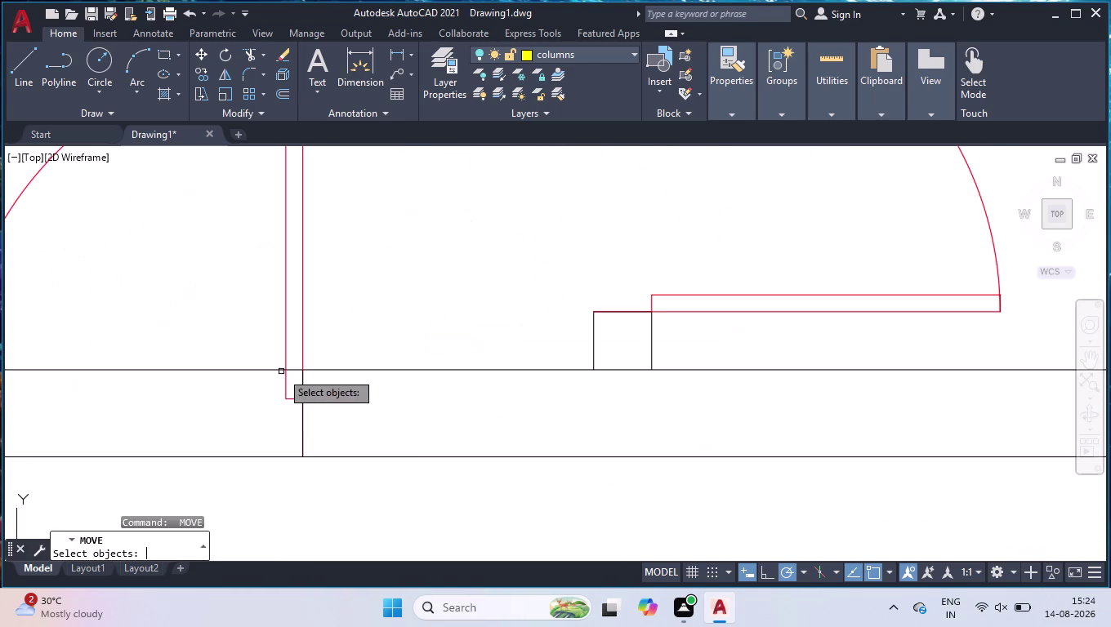
key(space)
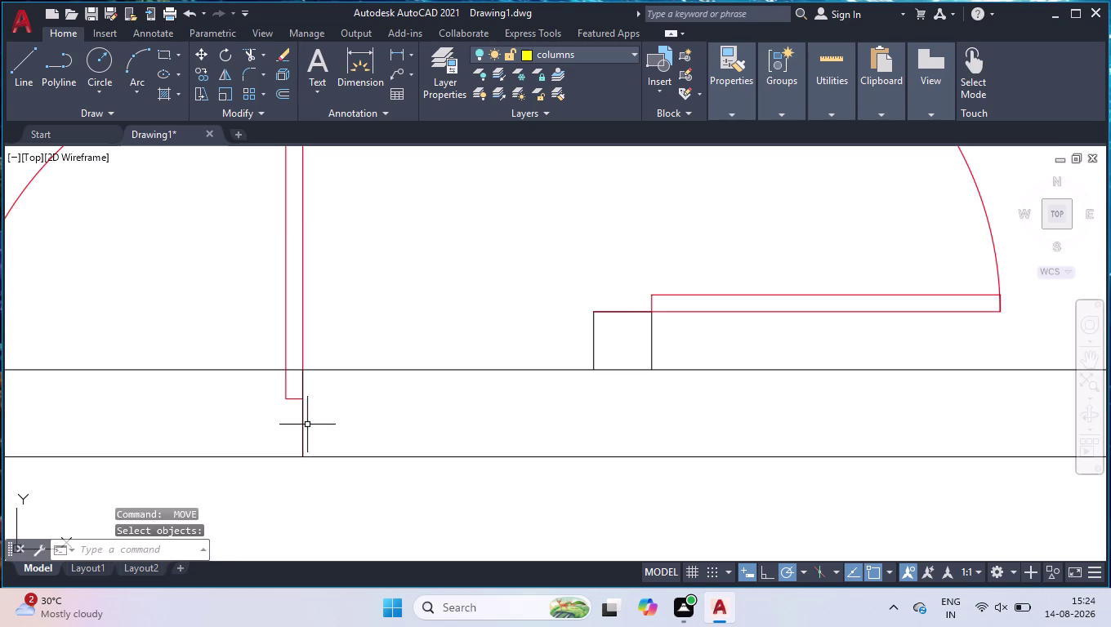
Delete the stray short line at the doorway and zoom out.
click(304, 425)
key(Delete)
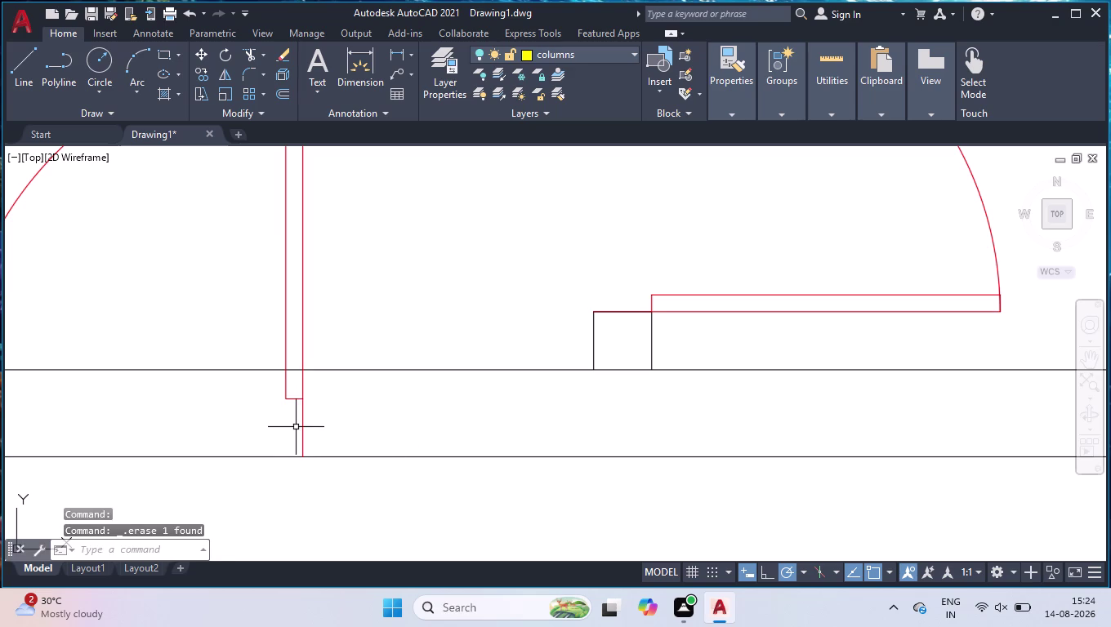
scroll(down, 3)
scroll(down, 3)
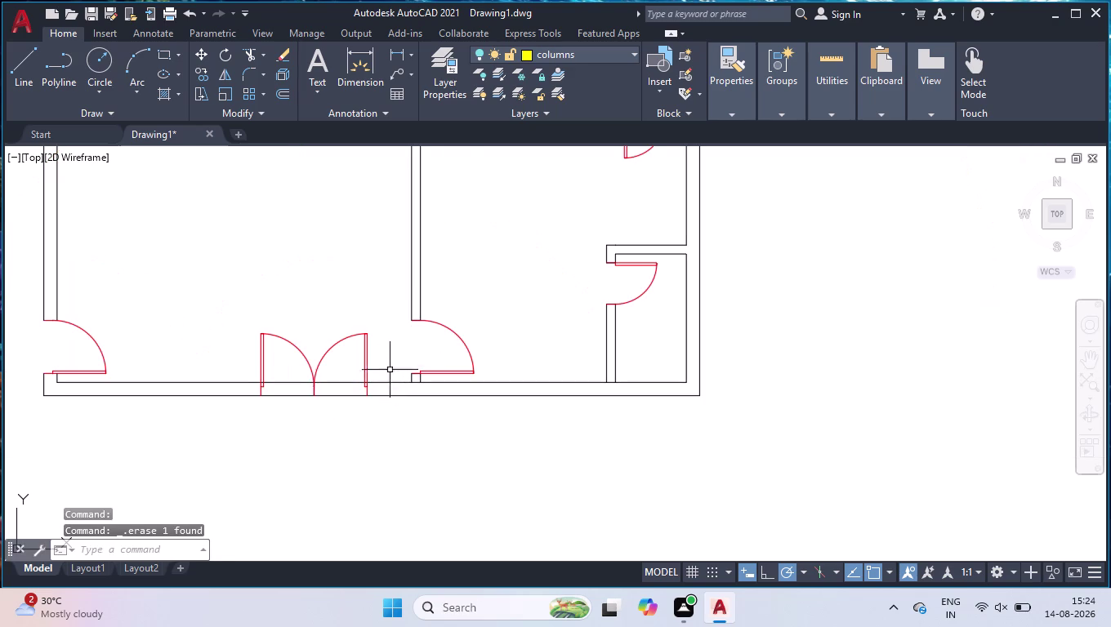
text(tr)
key(Return)
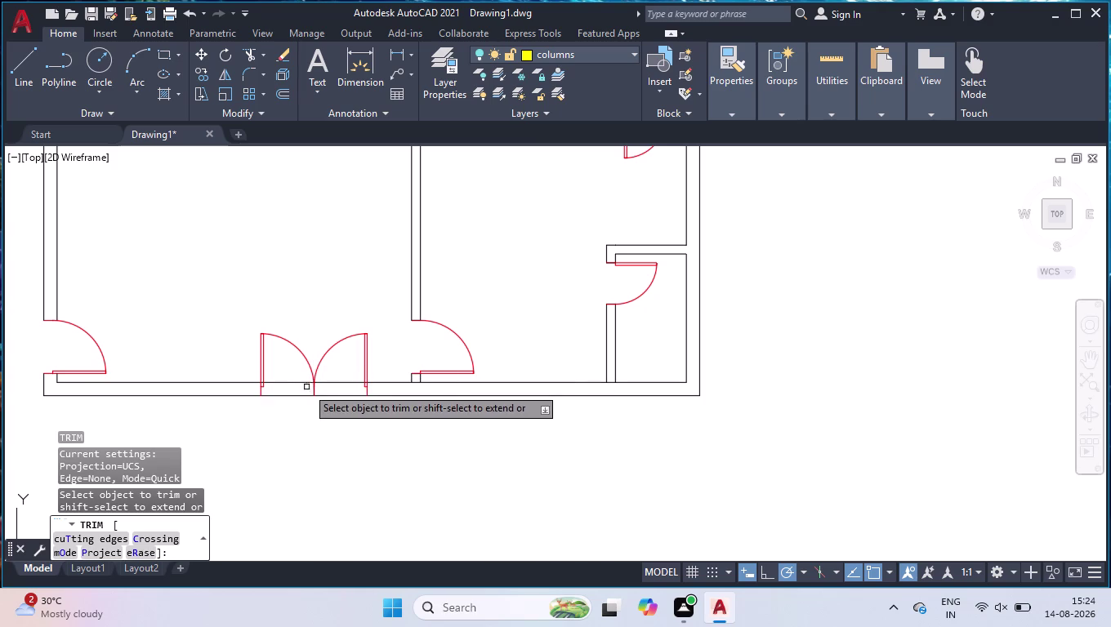
Fence-trim the wall lines crossing the double-door opening.
scroll(up, 3)
scroll(up, 3)
click(622, 269)
click(563, 377)
click(161, 283)
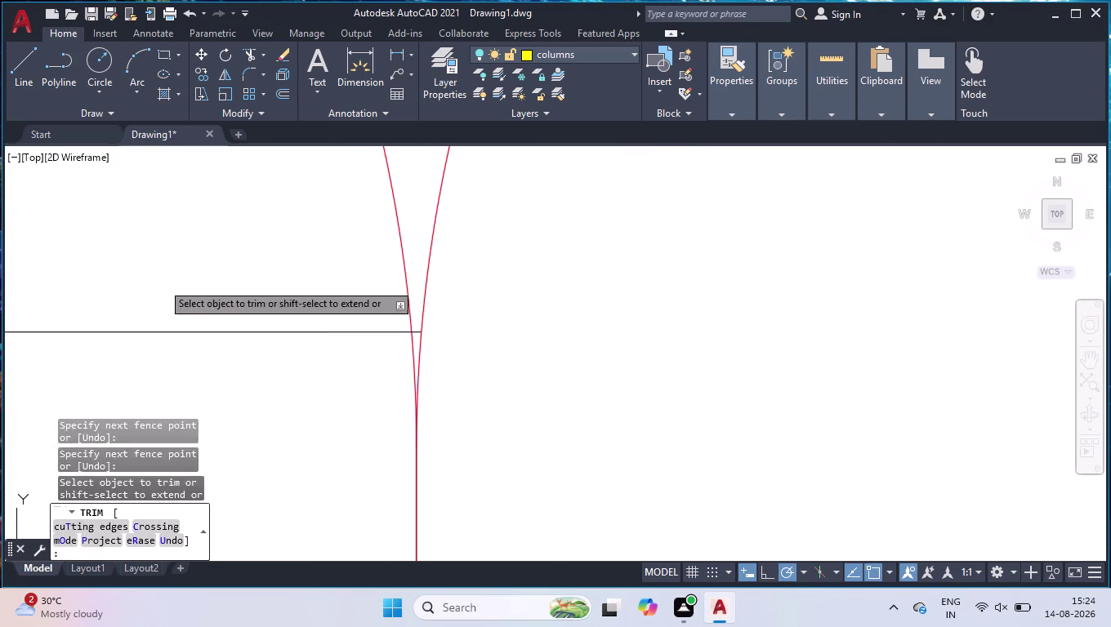
click(161, 385)
scroll(up, 3)
scroll(up, 3)
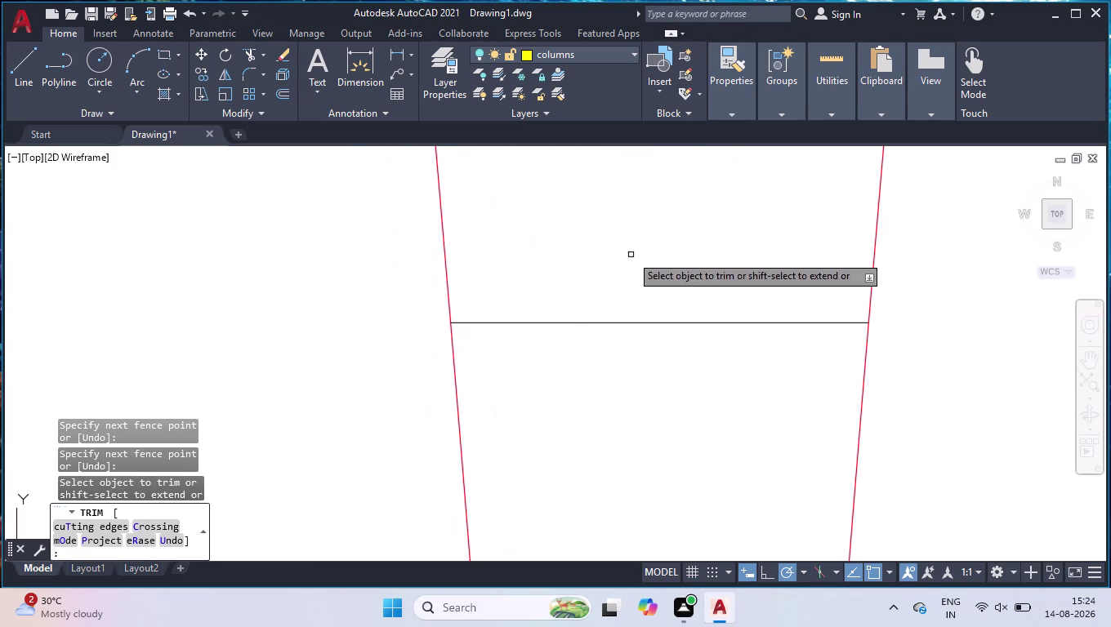
drag(642, 235, 644, 256)
click(589, 453)
key(space)
scroll(down, 3)
scroll(down, 3)
scroll(down, 3)
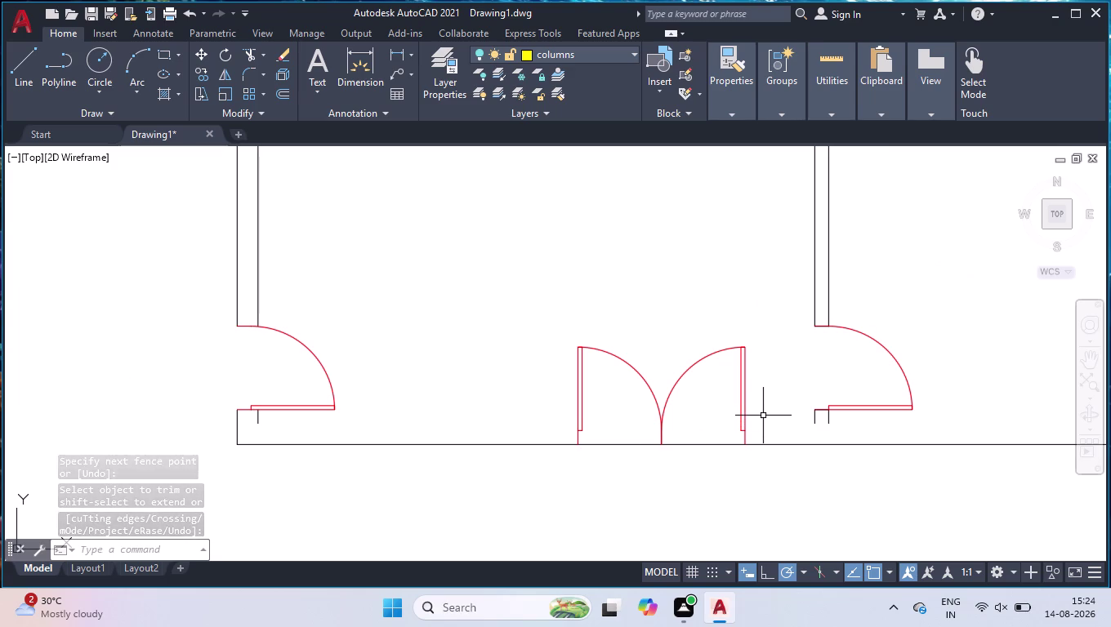
Undo the wrong trims three times to restore the wall lines.
key(u)
key(Return)
scroll(down, 3)
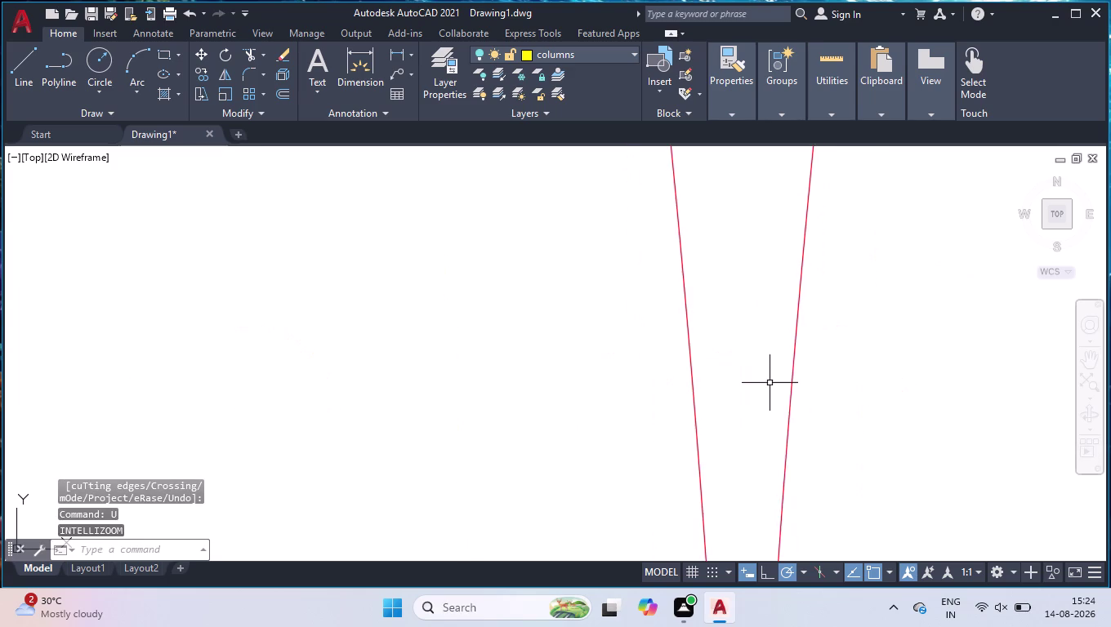
scroll(down, 3)
scroll(down, 3)
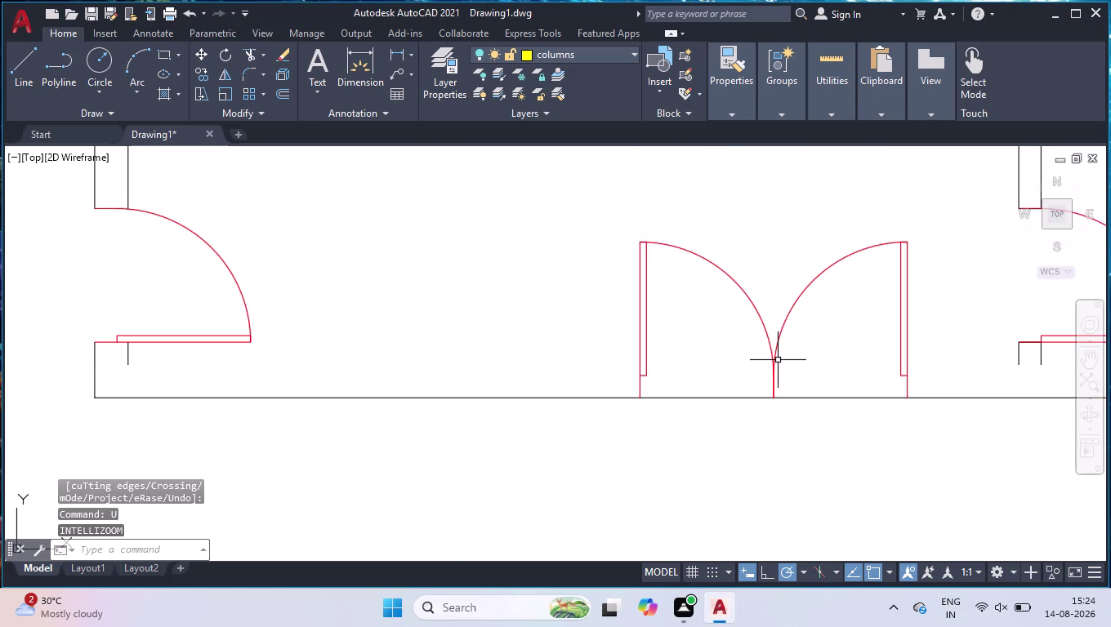
key(u)
key(Return)
key(u)
key(Return)
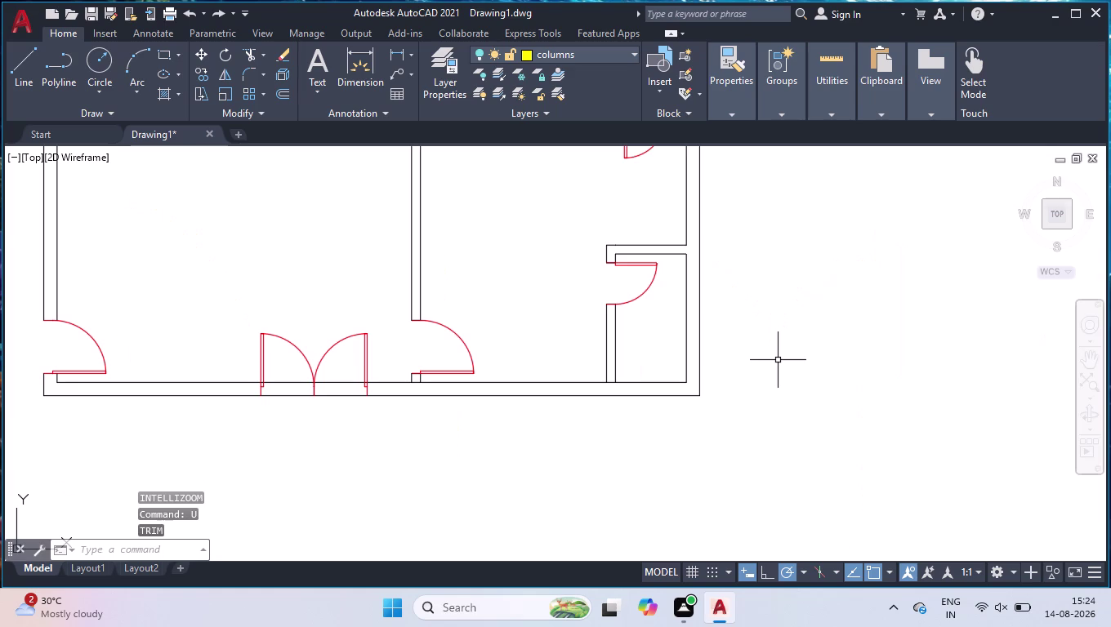
scroll(up, 3)
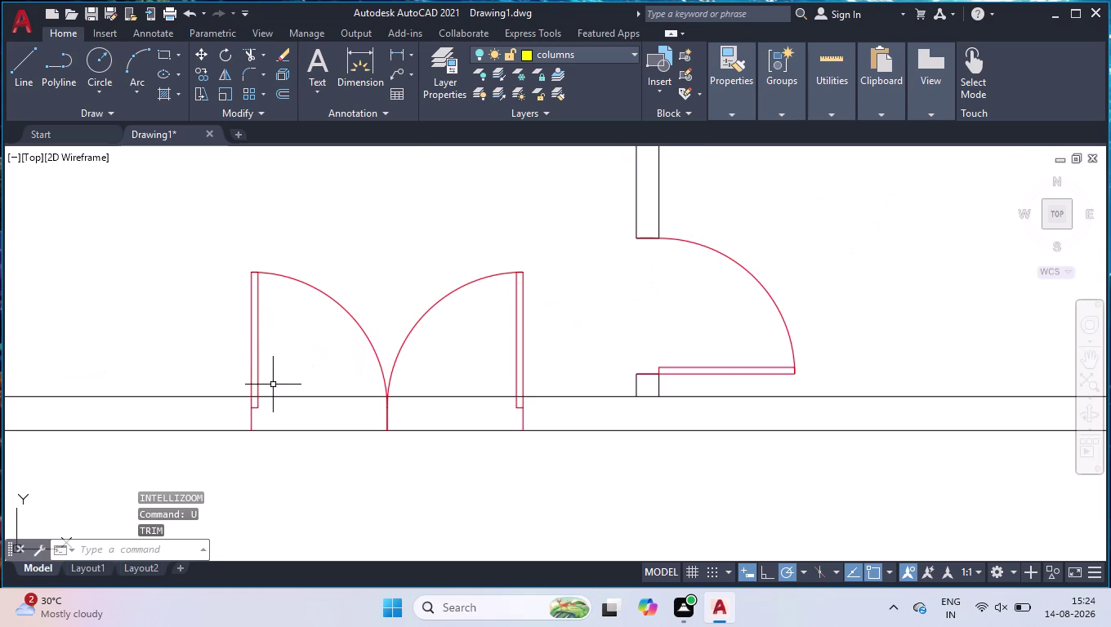
Restart TRIM and cut the wall lines near the left door jamb.
text(tr)
key(Return)
click(288, 364)
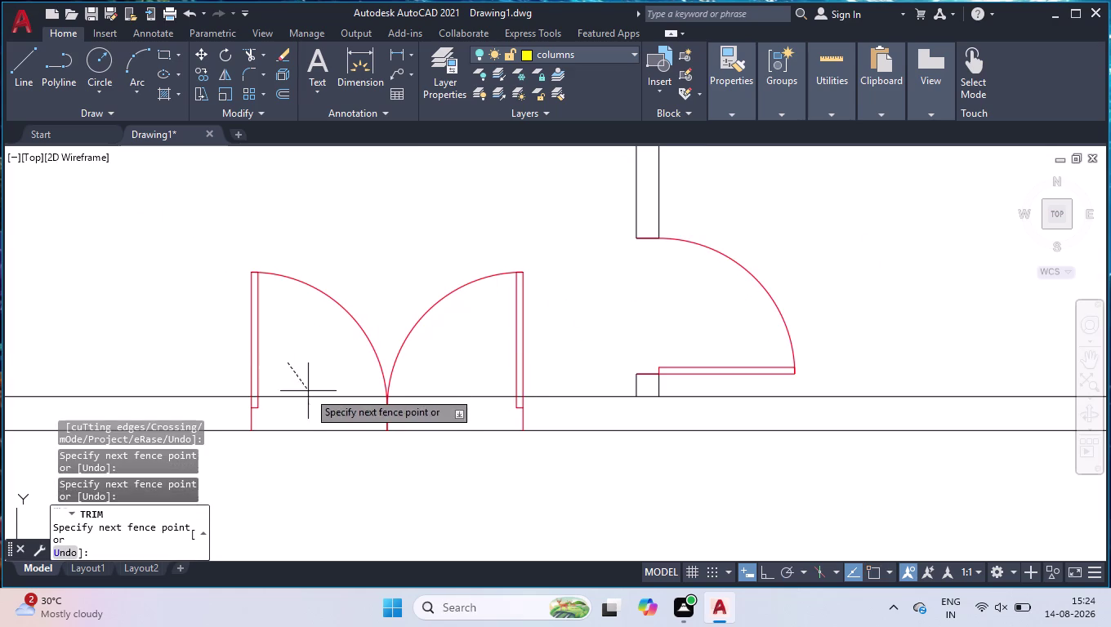
click(311, 405)
click(454, 359)
click(436, 411)
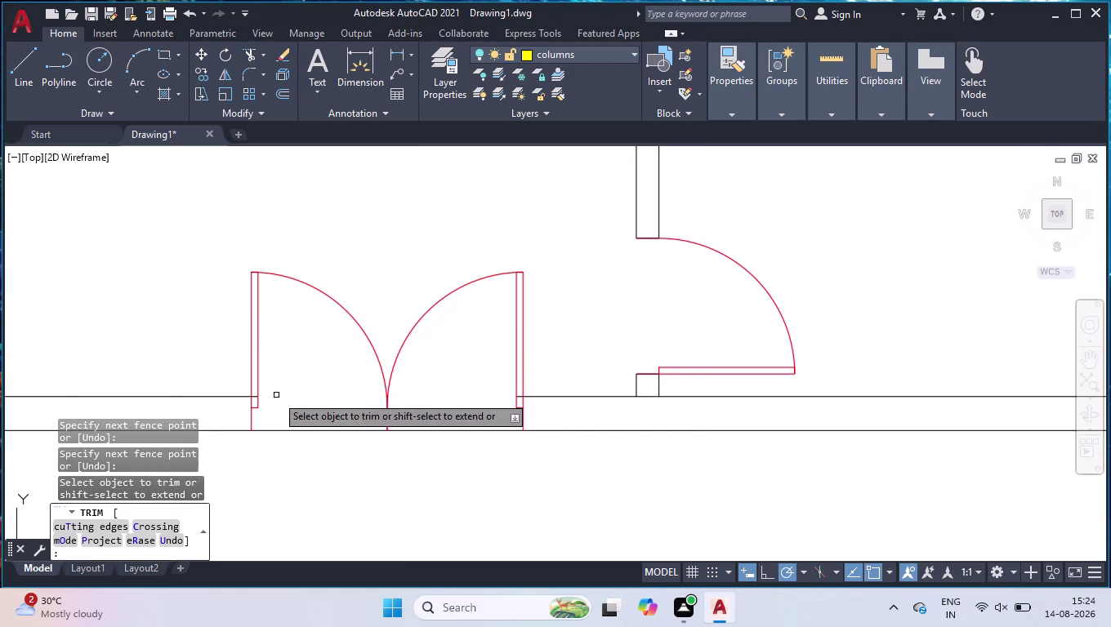
scroll(up, 3)
scroll(up, 3)
click(231, 391)
click(230, 505)
Trim the remaining wall segments inside the opening and end the command.
scroll(down, 3)
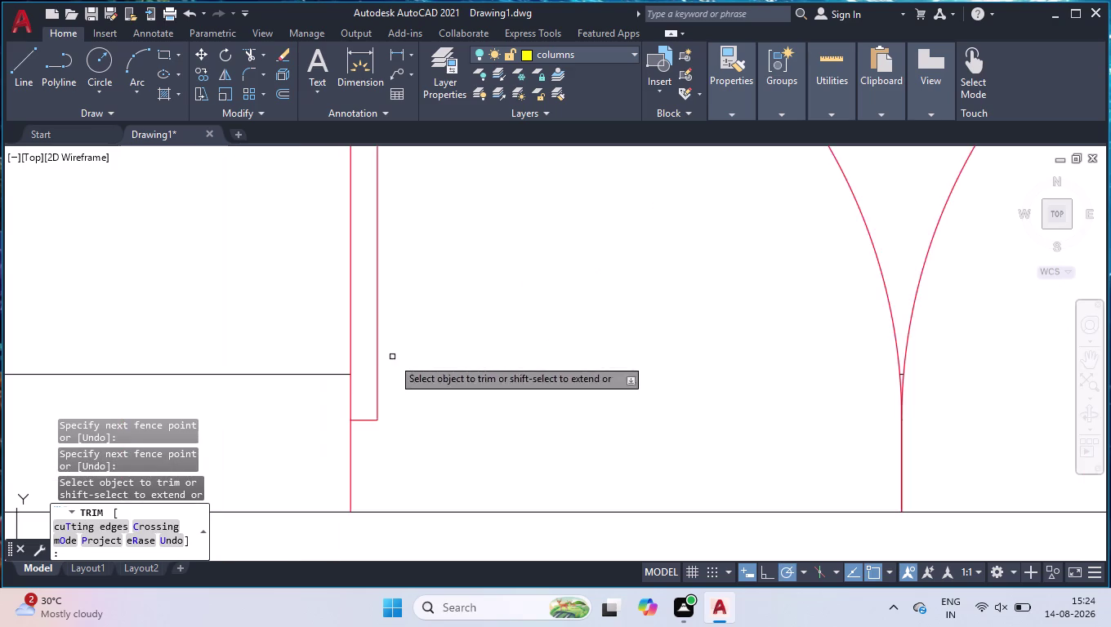
scroll(down, 3)
scroll(up, 3)
click(770, 273)
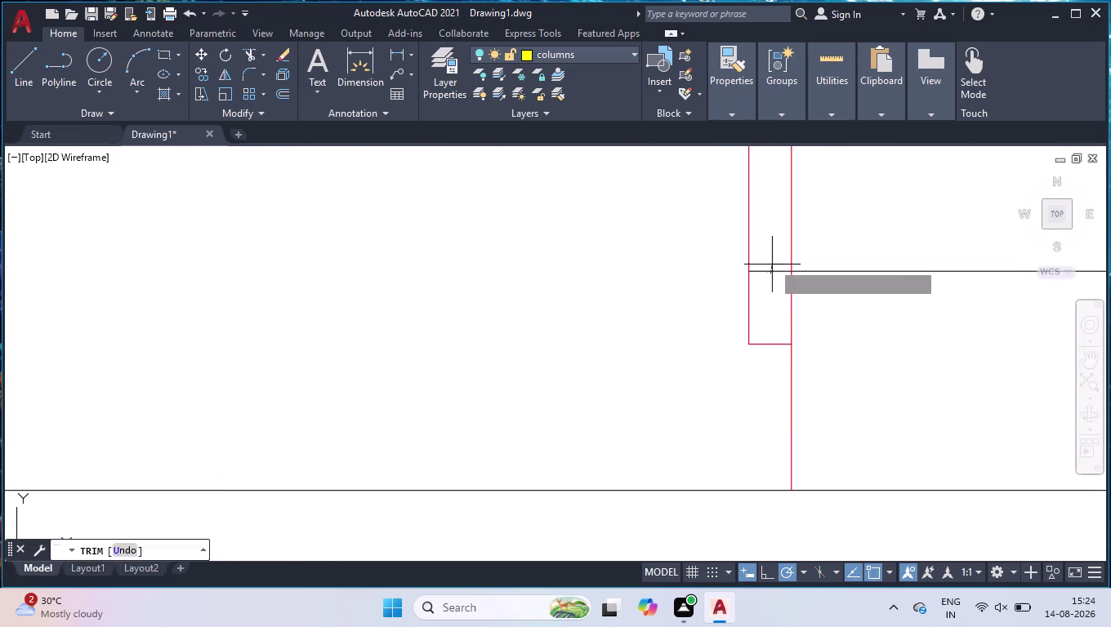
click(770, 252)
scroll(down, 3)
scroll(up, 3)
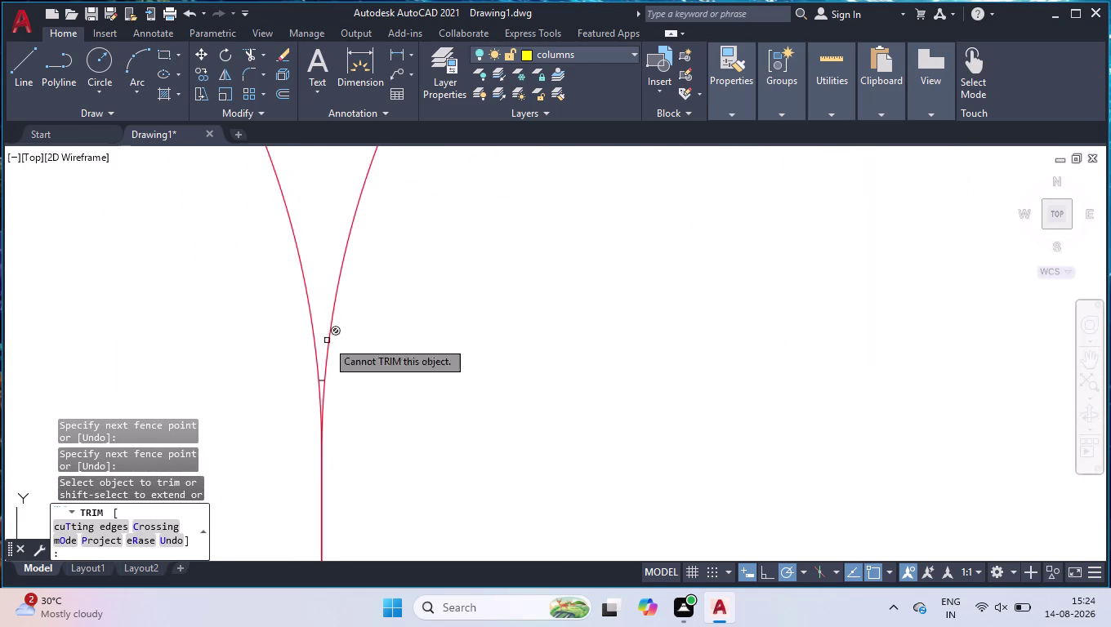
scroll(up, 3)
click(303, 522)
click(320, 408)
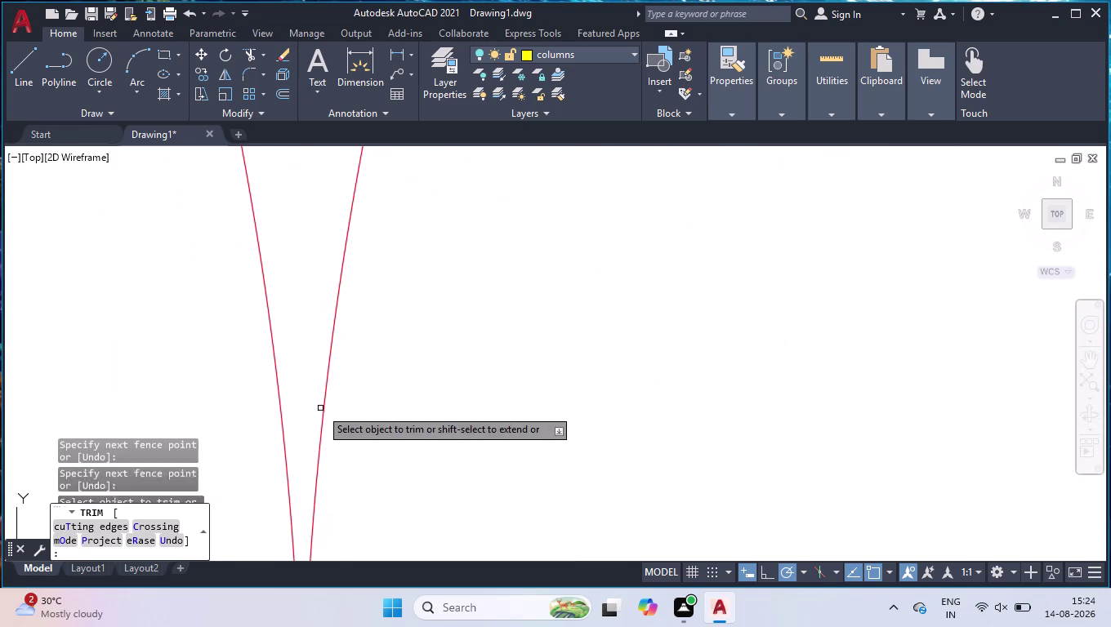
scroll(down, 3)
key(space)
scroll(down, 3)
scroll(down, 3)
scroll(down, 3)
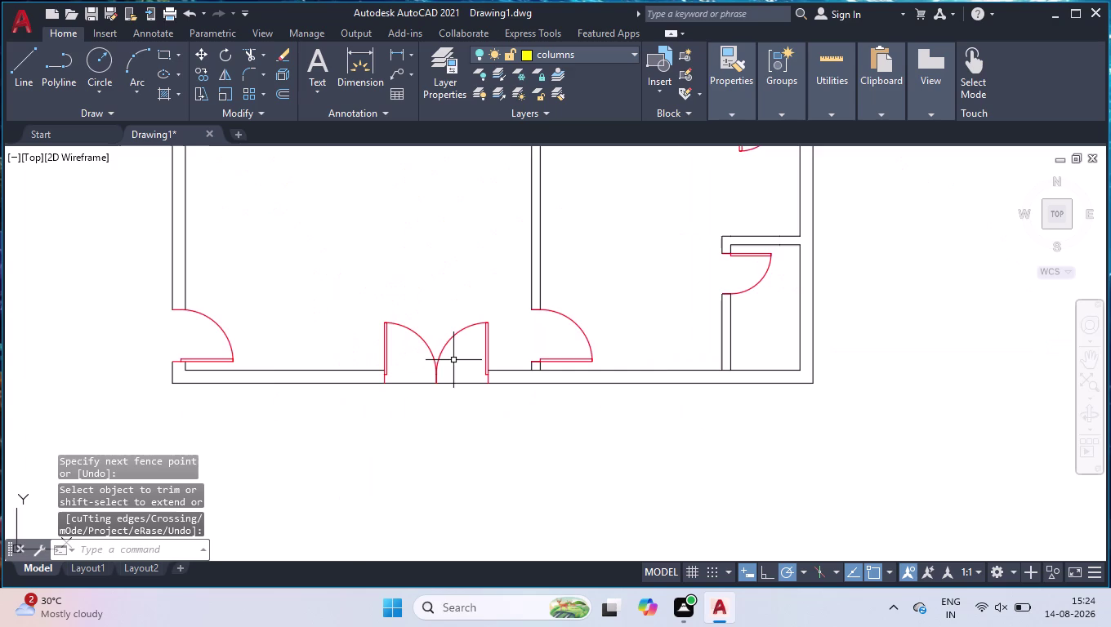
scroll(down, 3)
scroll(up, 3)
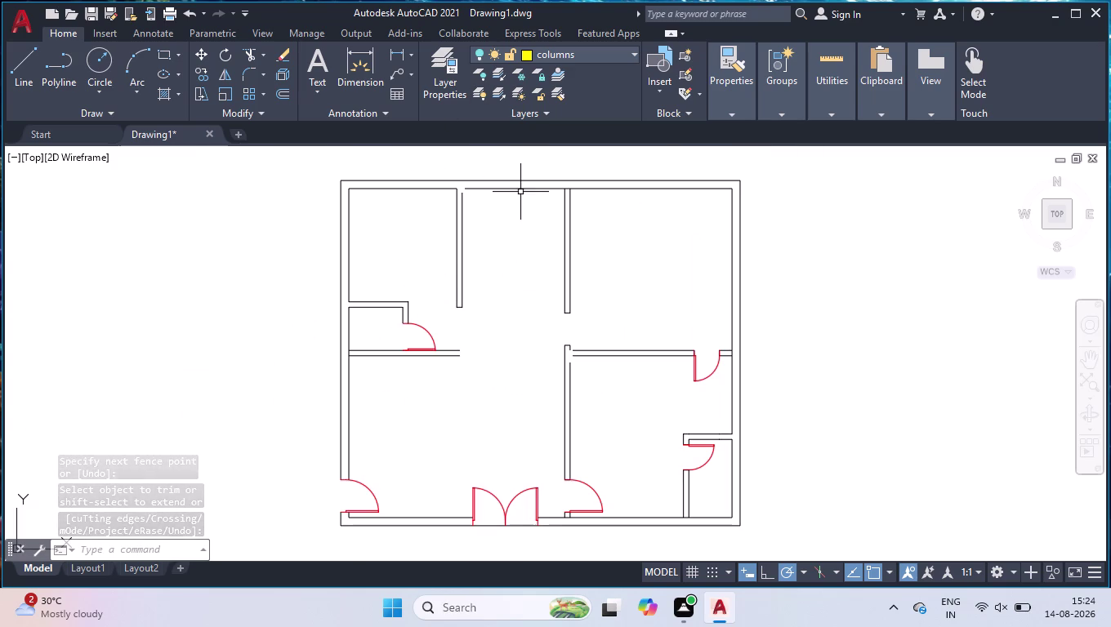
click(537, 51)
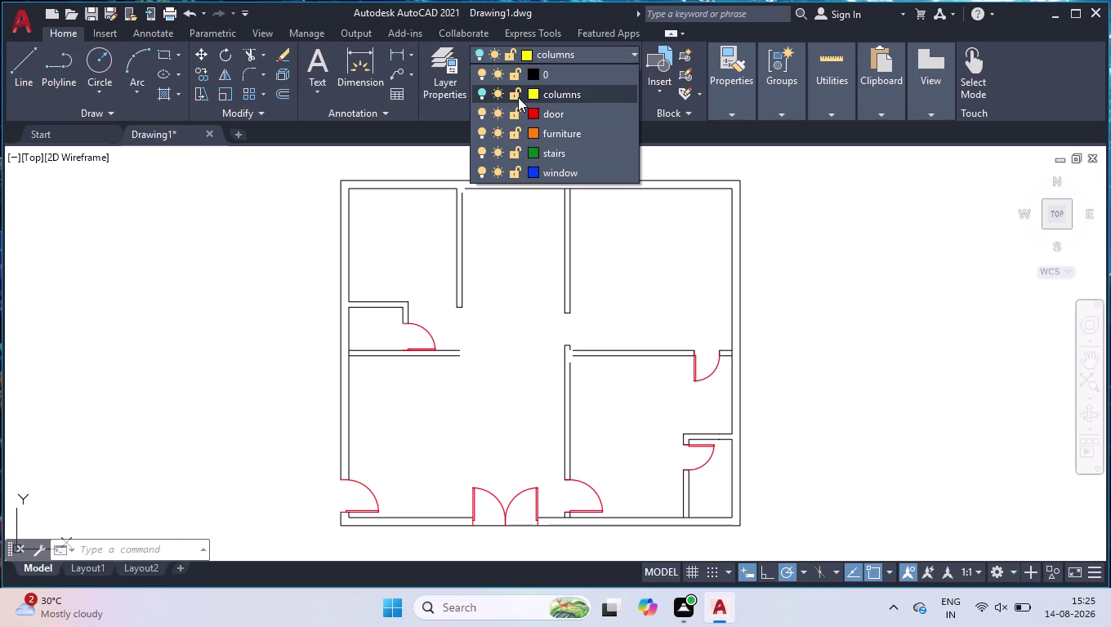
Turn on and lock the columns layer, and make layer 0 current.
click(481, 95)
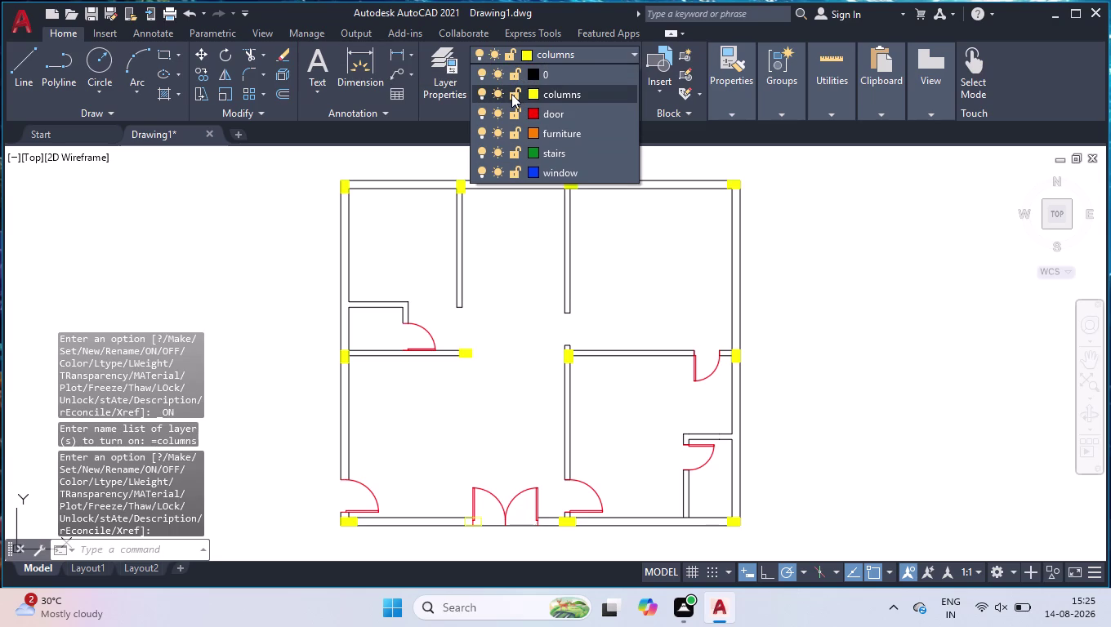
click(514, 92)
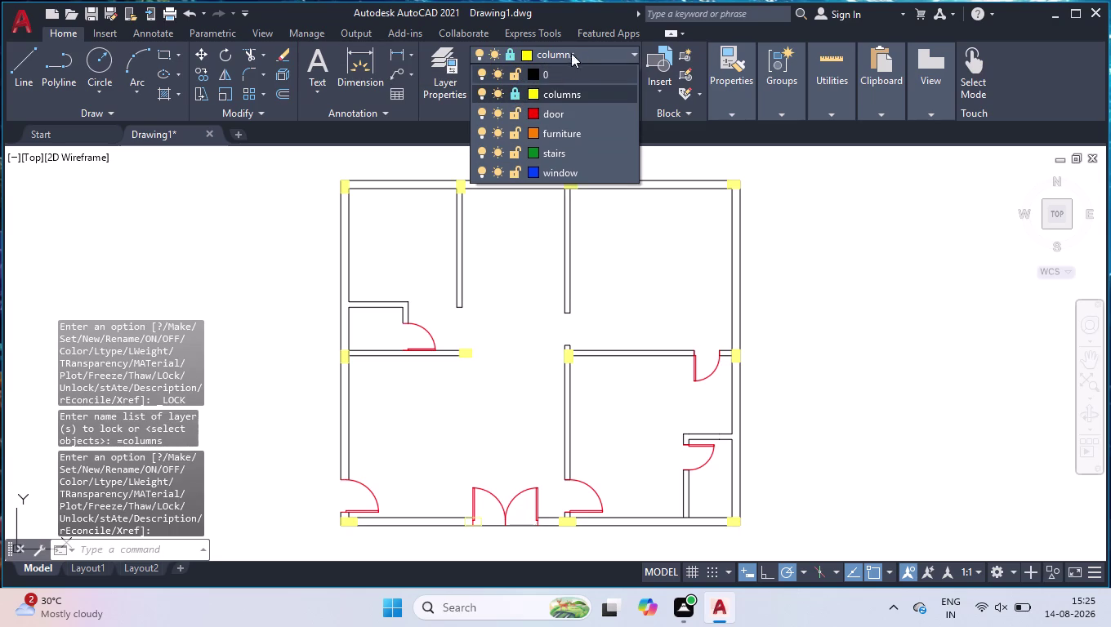
click(559, 70)
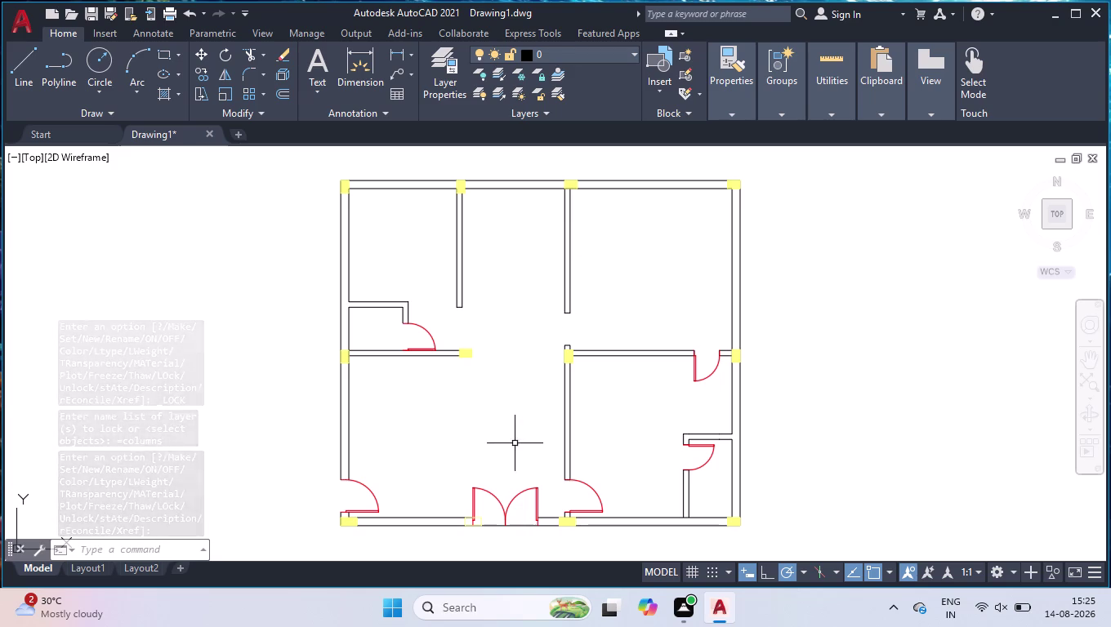
scroll(up, 3)
scroll(up, 3)
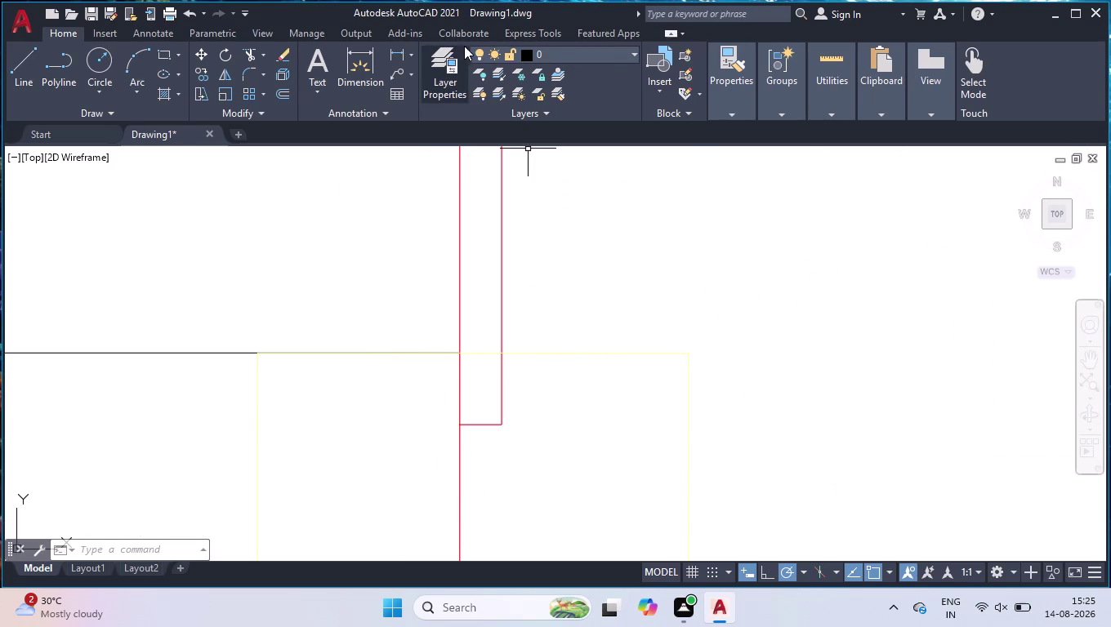
Keep the columns layer yellow in Select Color, then unlock it.
click(528, 53)
click(537, 90)
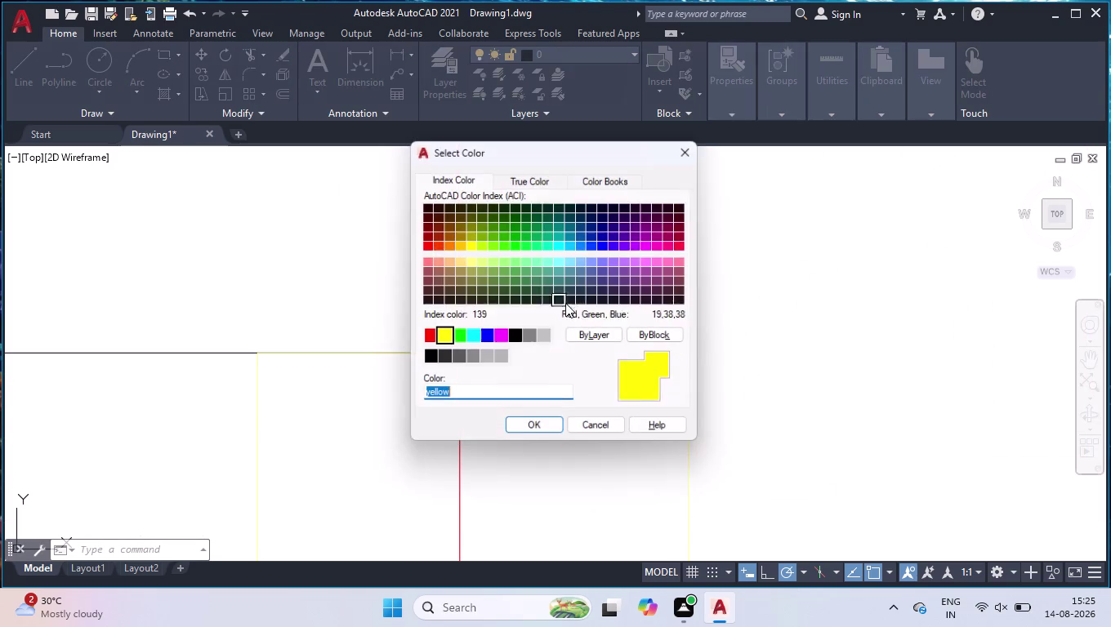
click(551, 427)
click(600, 54)
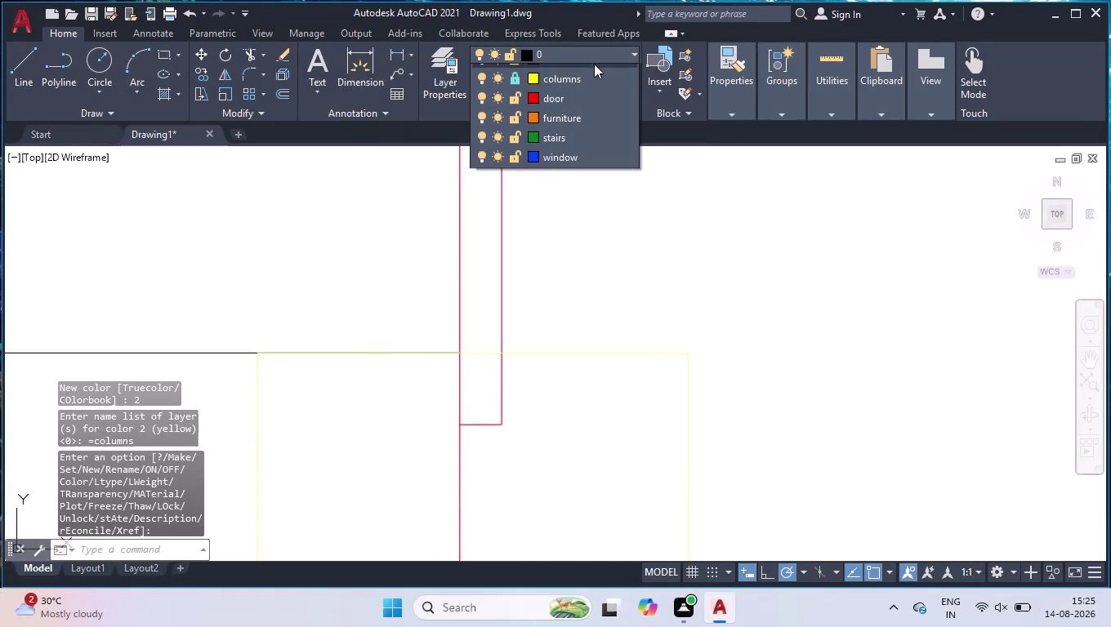
click(513, 94)
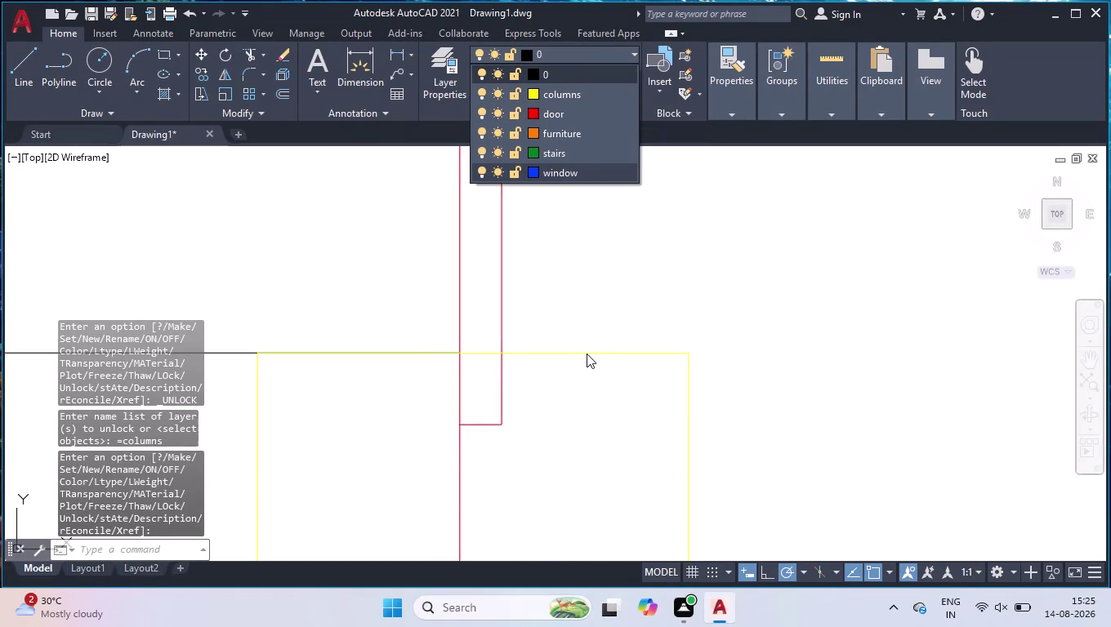
key(space)
click(556, 344)
click(556, 352)
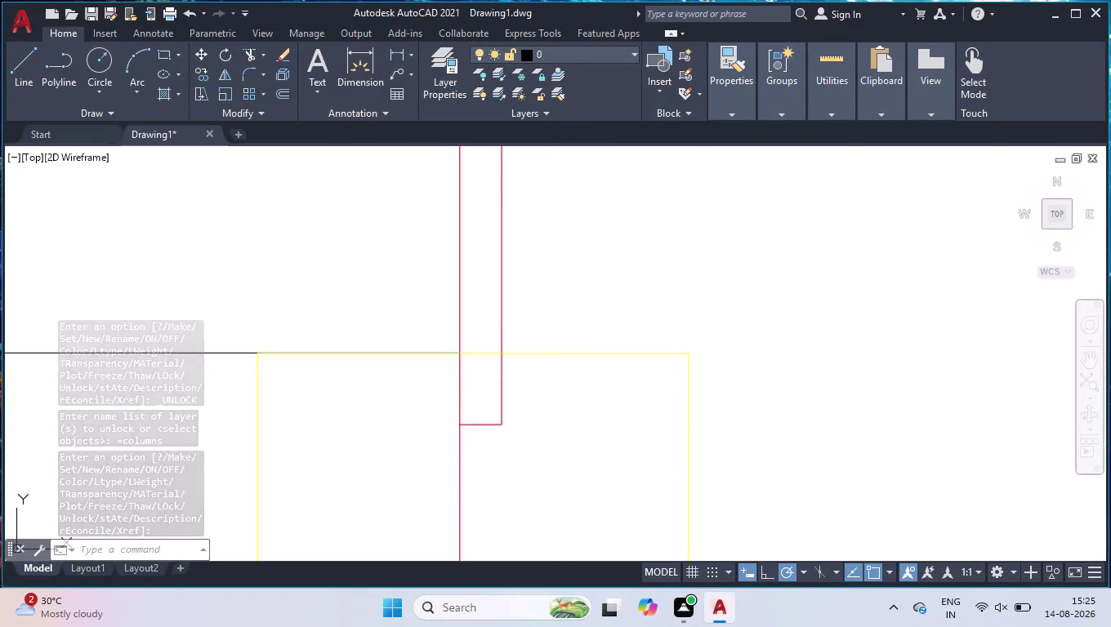
scroll(down, 3)
Move the column beside the double-door opening left against the wall end.
text(mo)
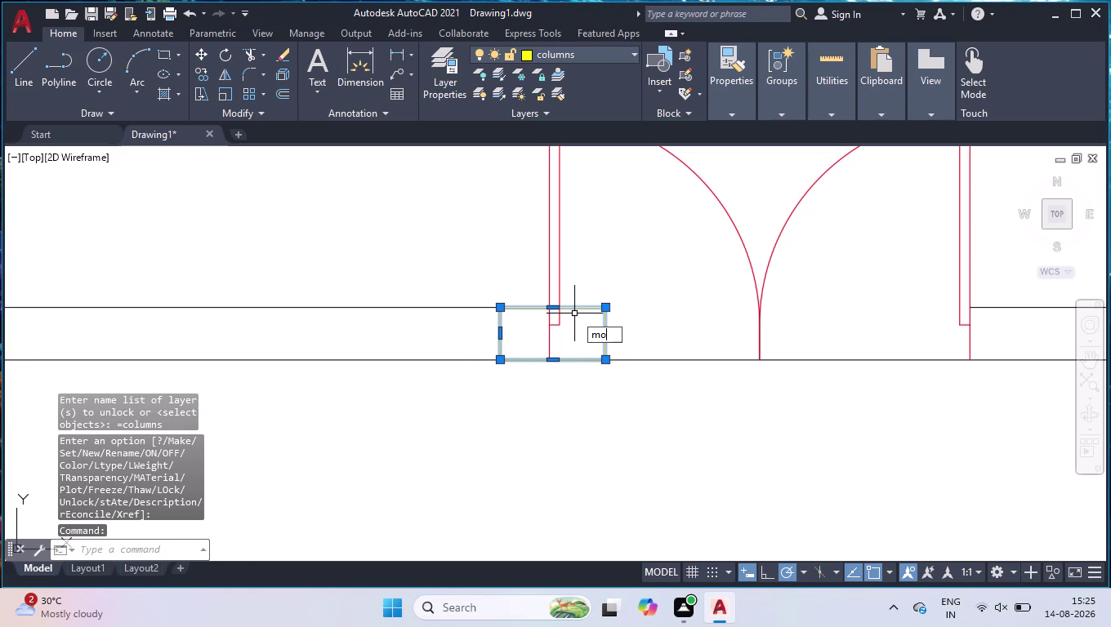
text(v)
key(Return)
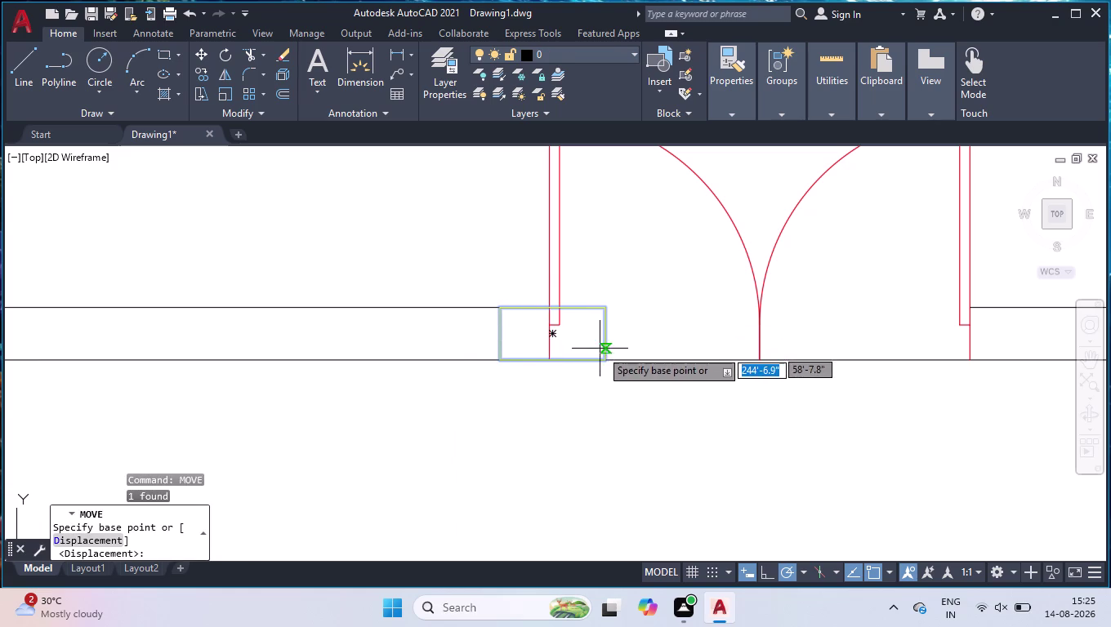
click(609, 360)
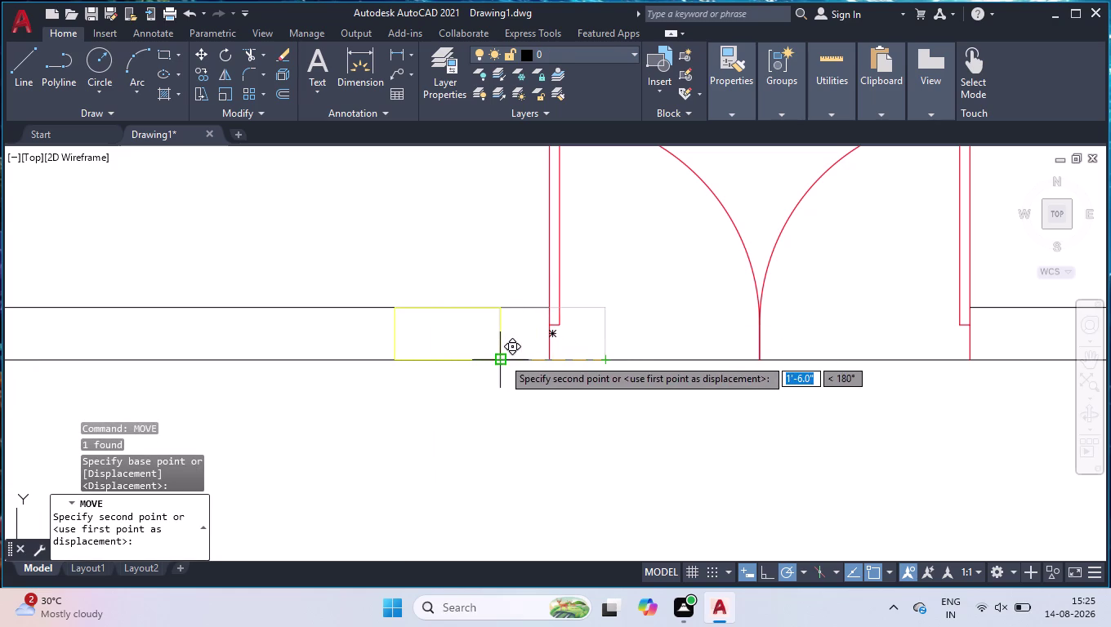
click(502, 358)
scroll(down, 3)
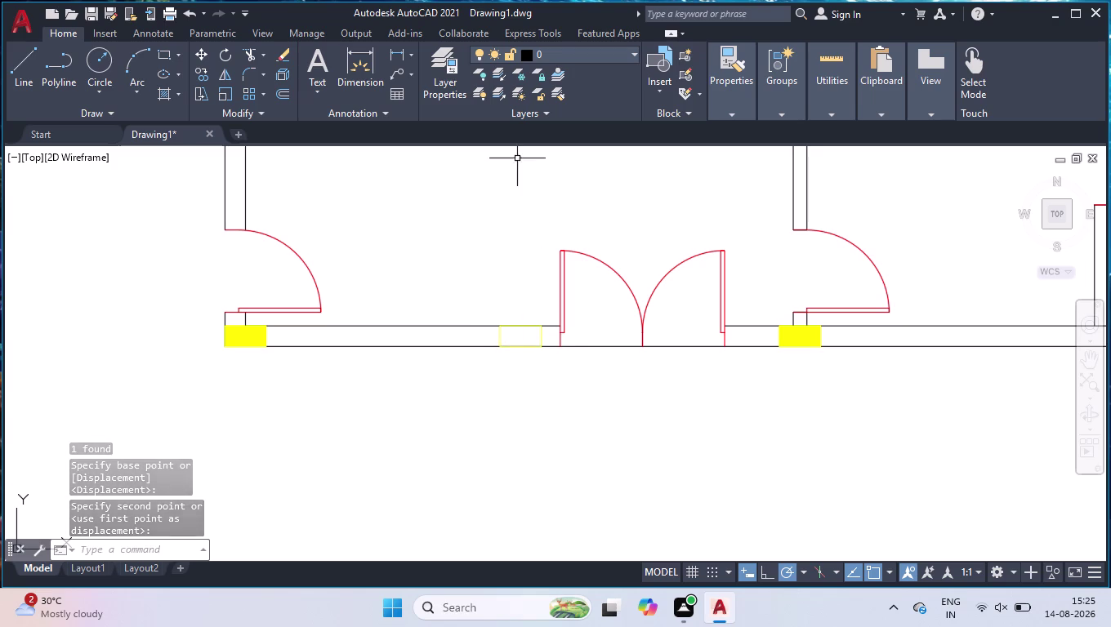
key(space)
Lock the columns layer from the Layer dropdown and cancel the leftover command.
click(547, 55)
click(524, 56)
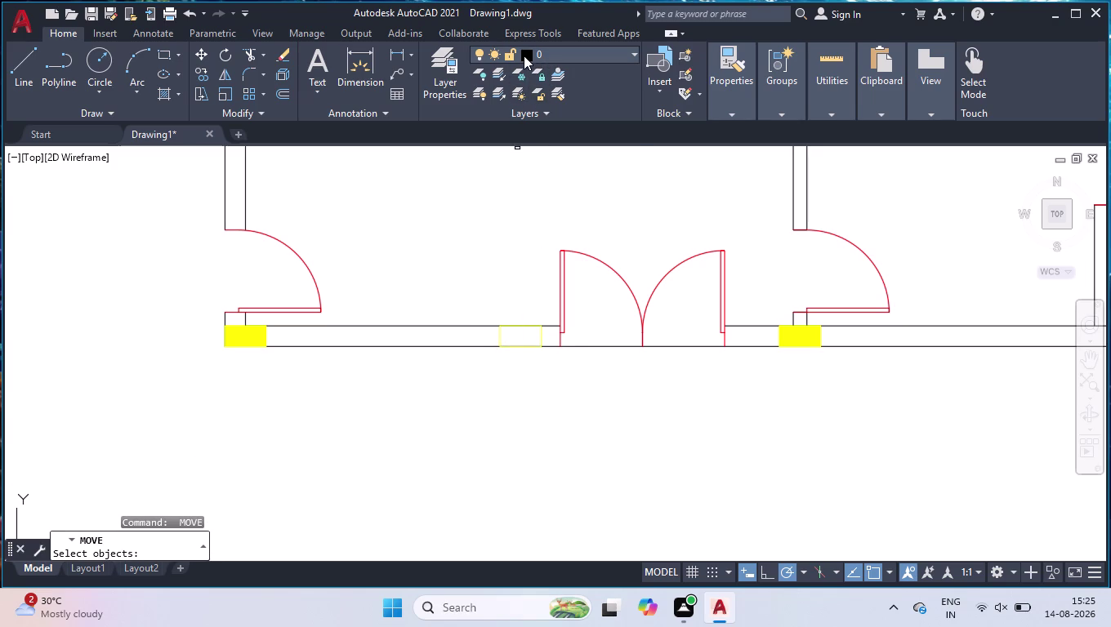
click(515, 96)
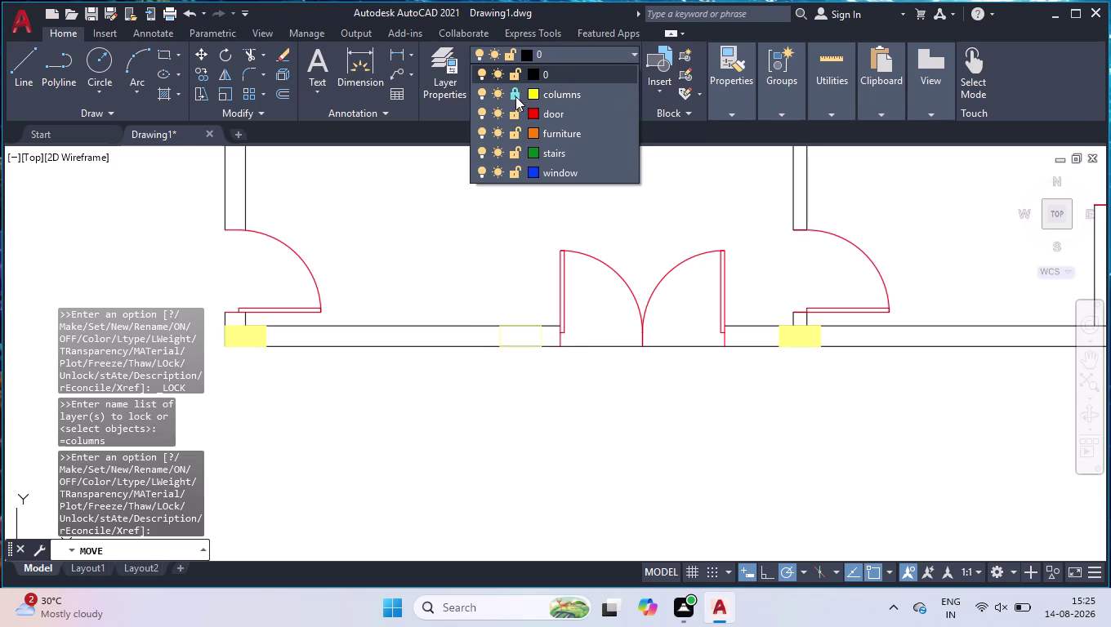
click(447, 191)
key(space)
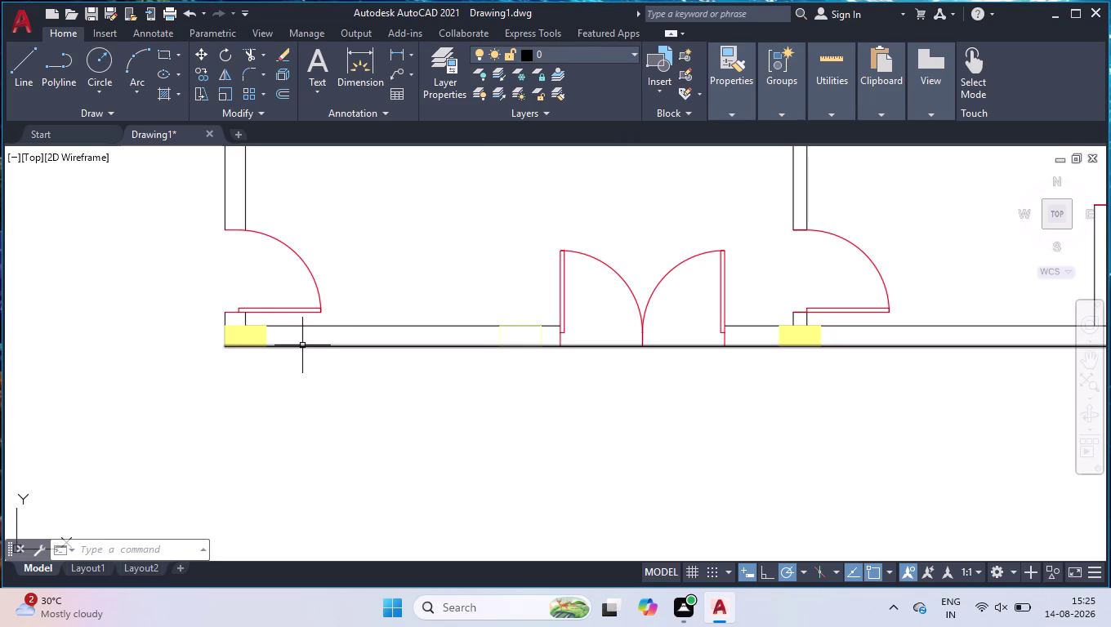
text(dli)
key(Return)
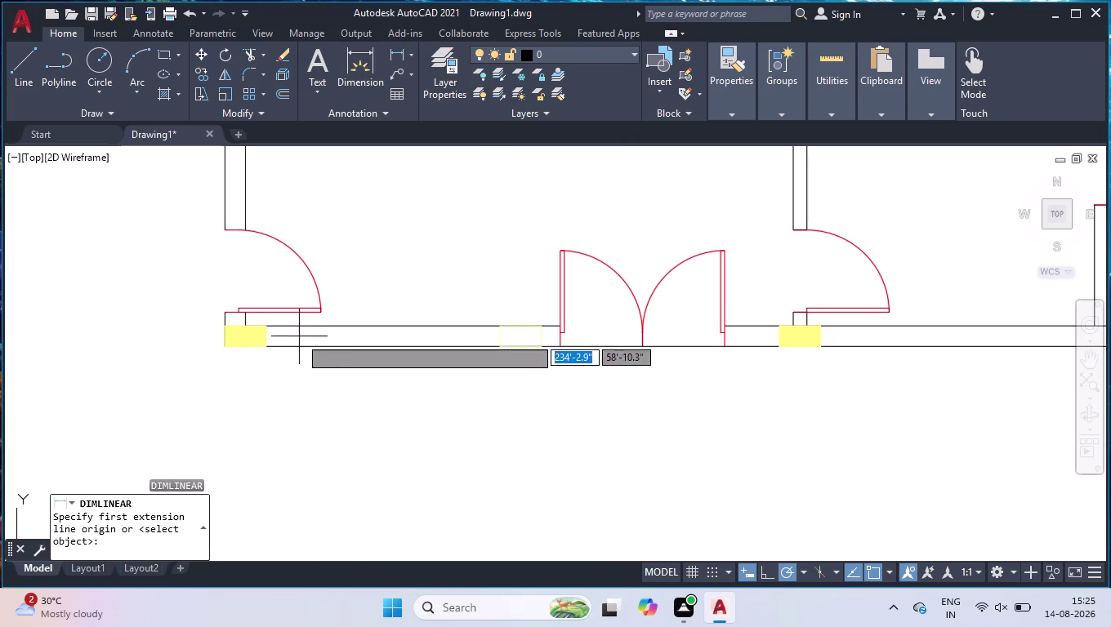
click(271, 327)
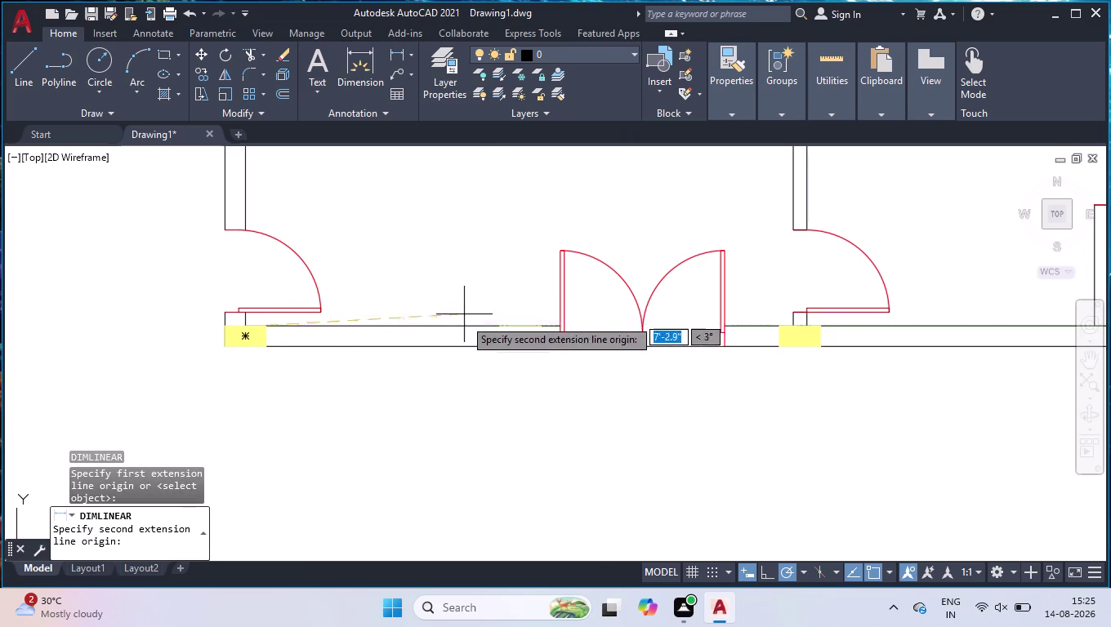
click(499, 324)
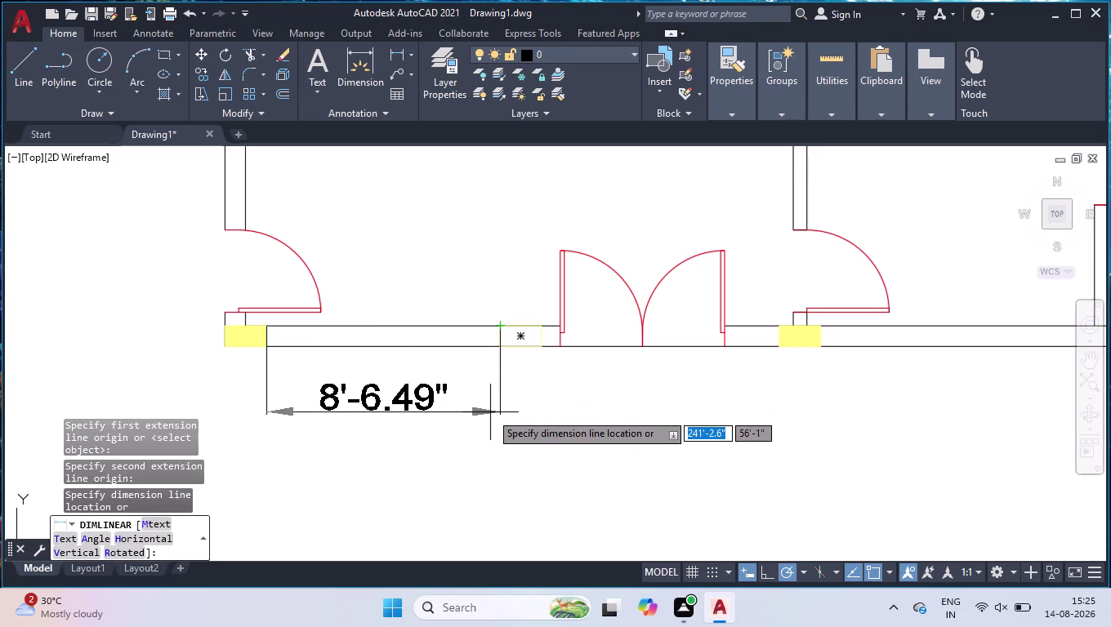
click(490, 413)
scroll(up, 3)
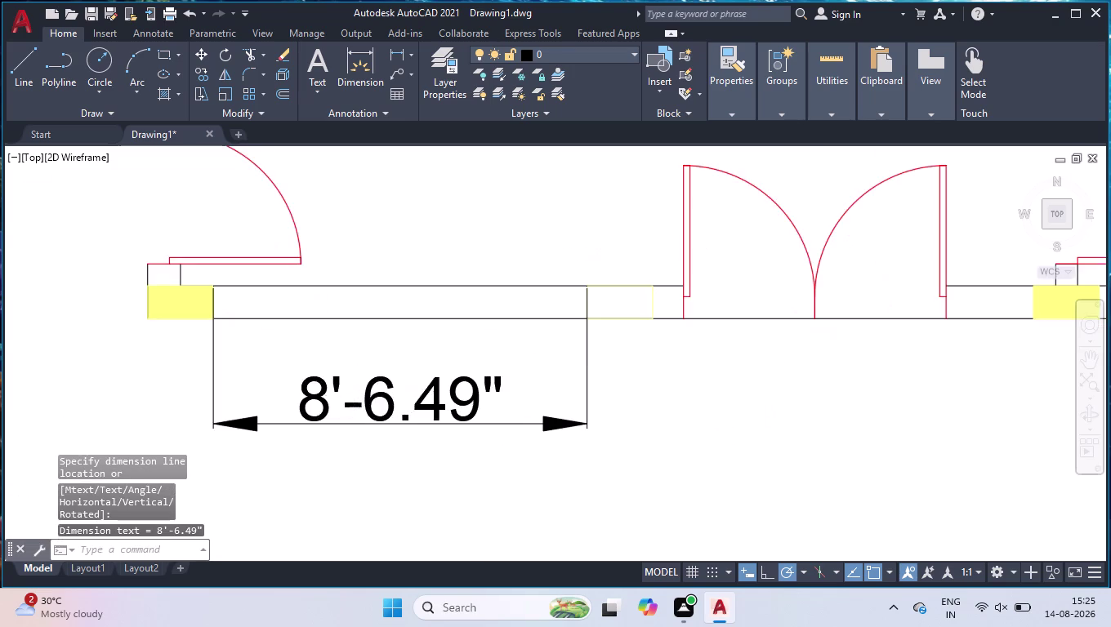
scroll(down, 3)
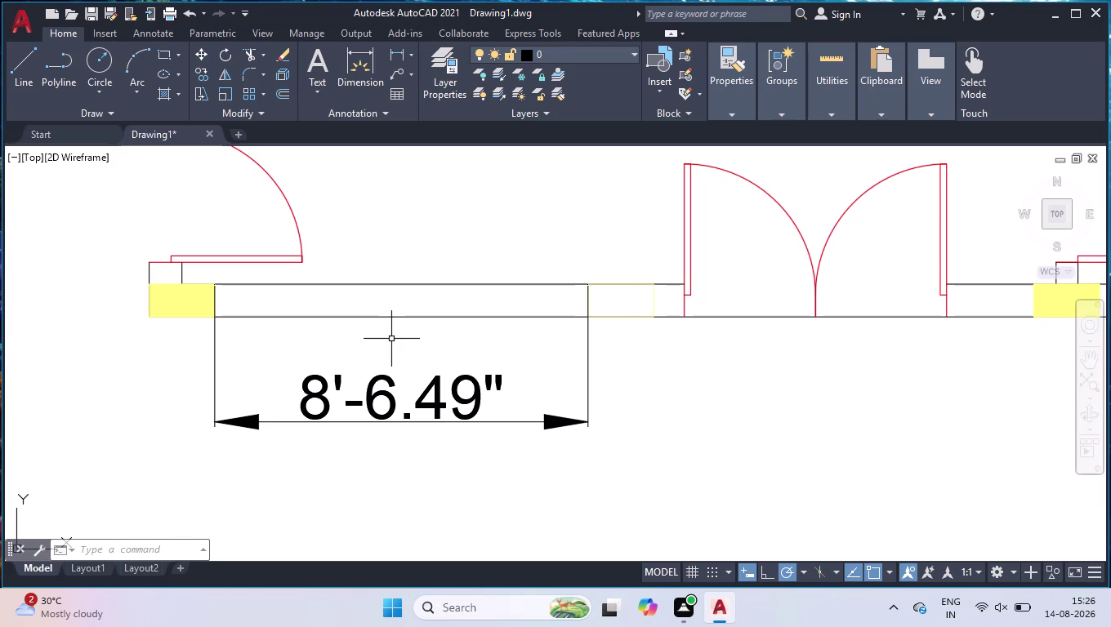
click(370, 321)
click(334, 477)
key(Delete)
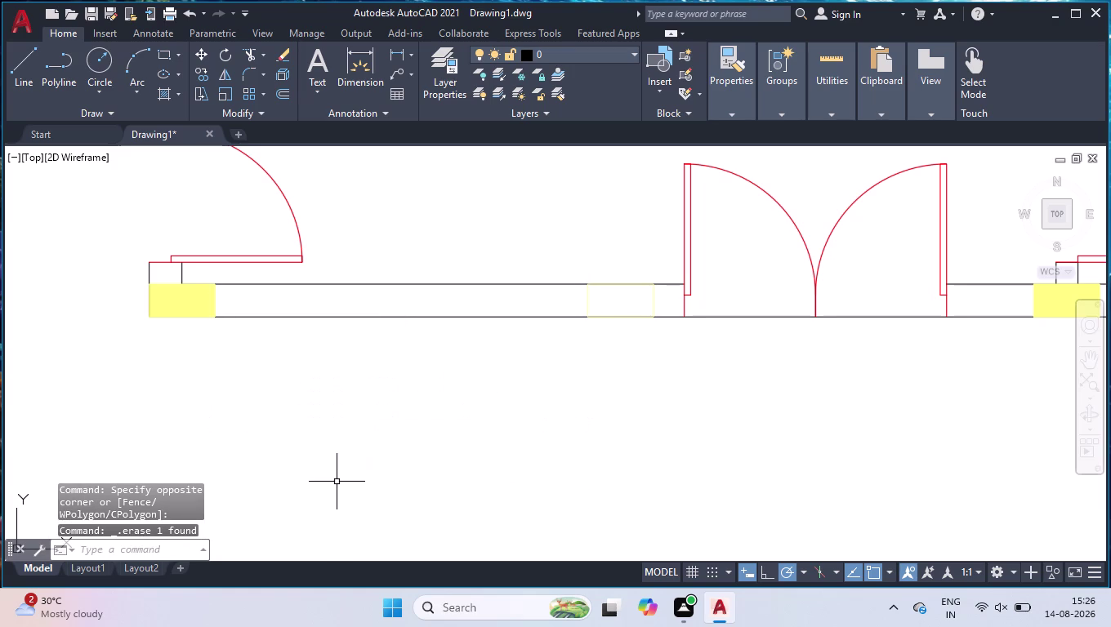
Draw a vertical line across the wall at the left column's edge.
key(l)
key(Return)
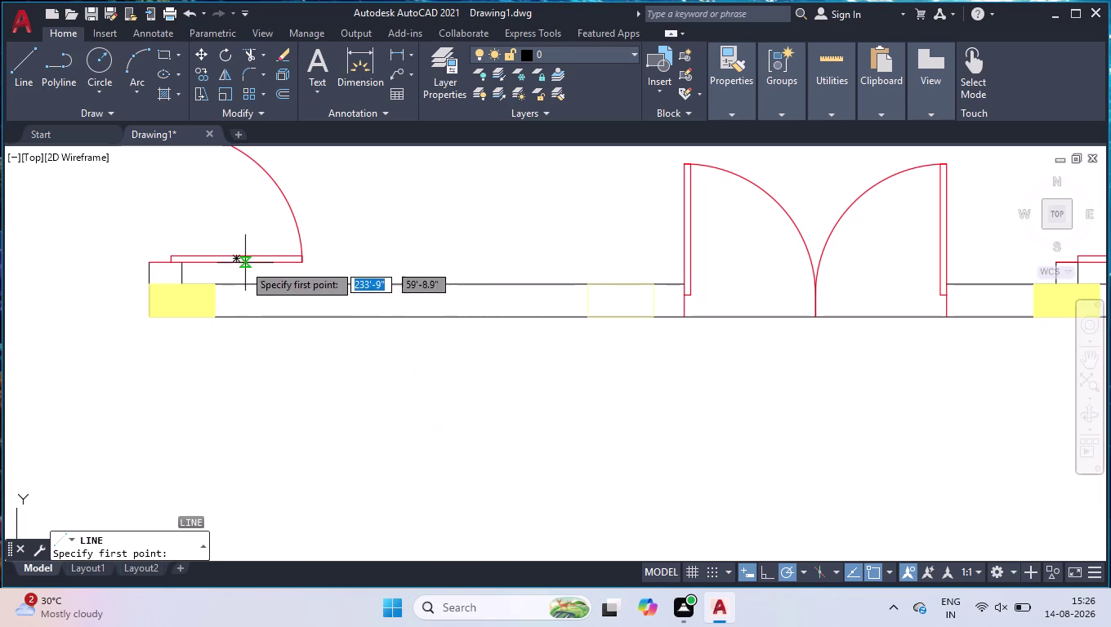
click(210, 281)
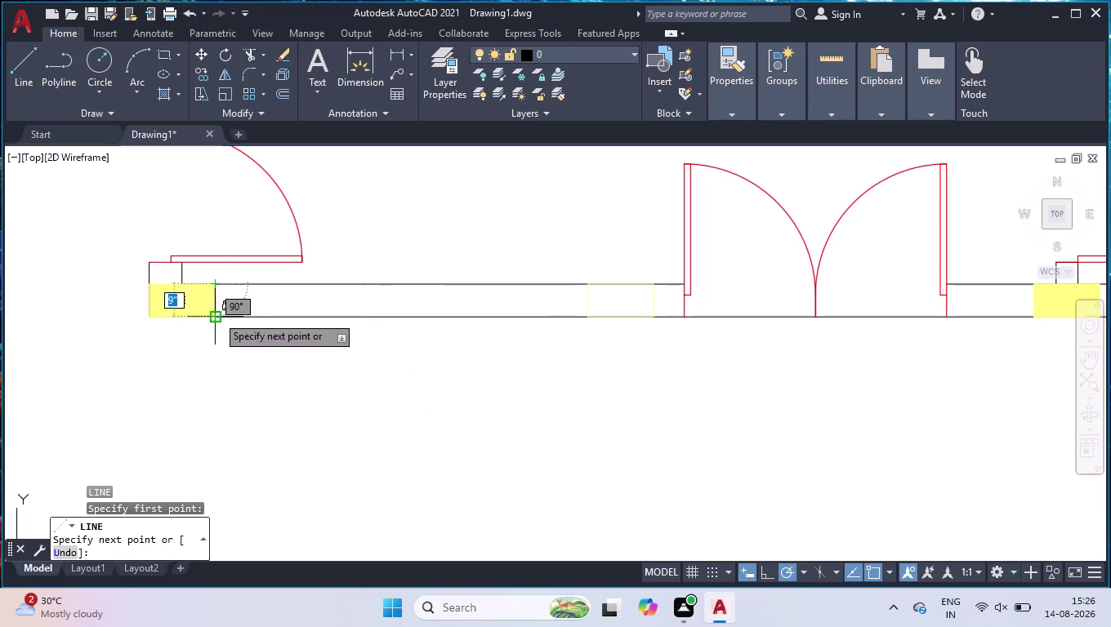
click(216, 315)
key(space)
Move the cross line 2' to the right using its midpoint grip.
click(215, 302)
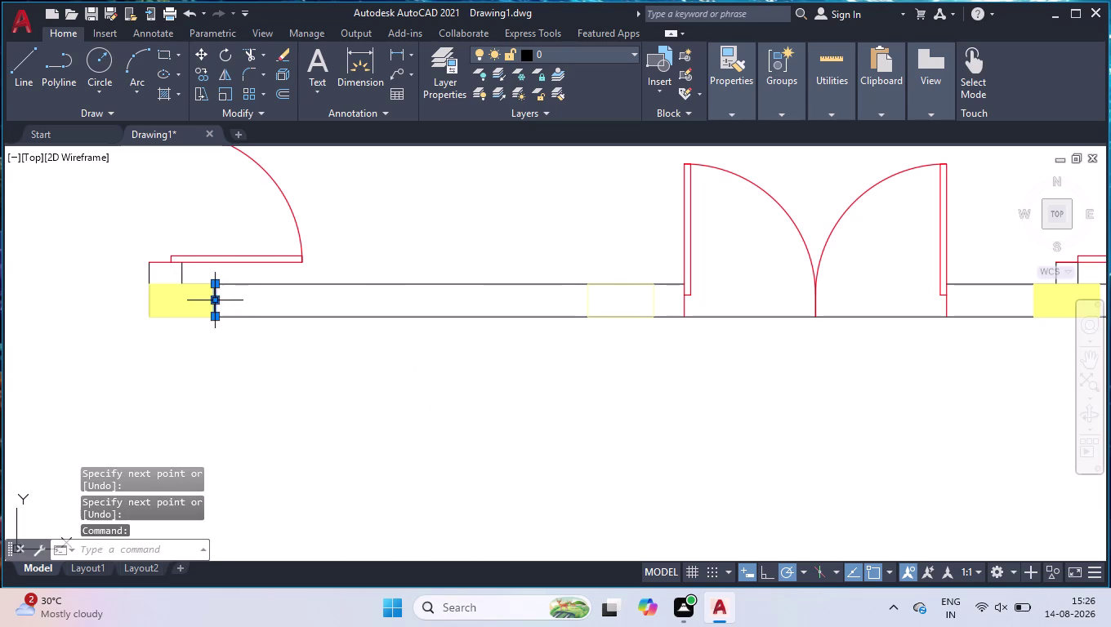
click(216, 302)
text(2)
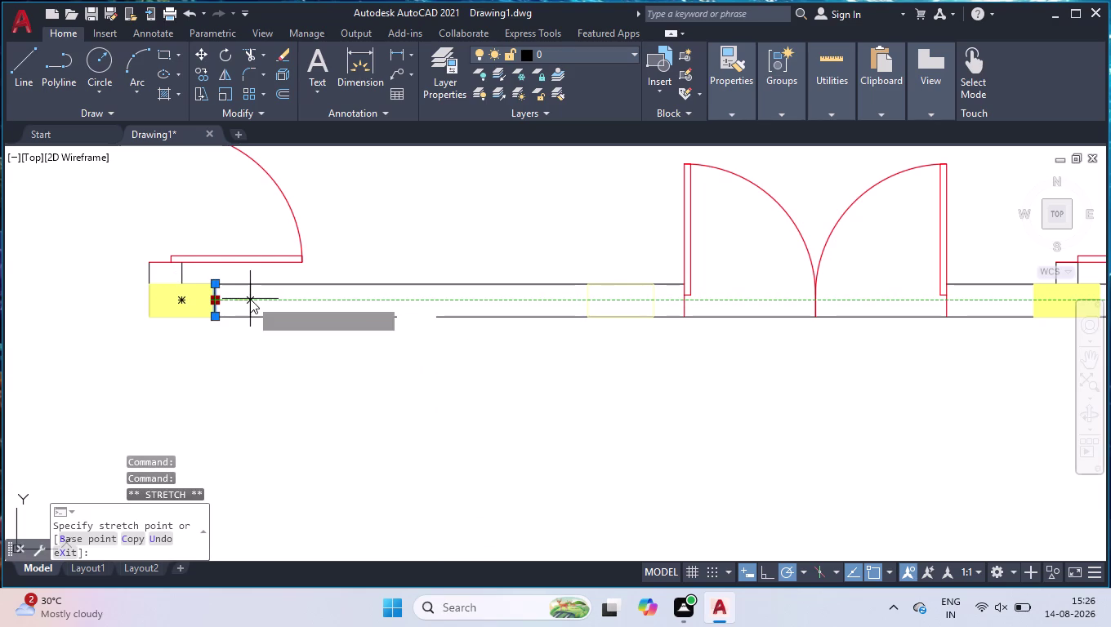
text(')
key(Return)
Offset the cross line 4' to the right of the existing one.
text(off)
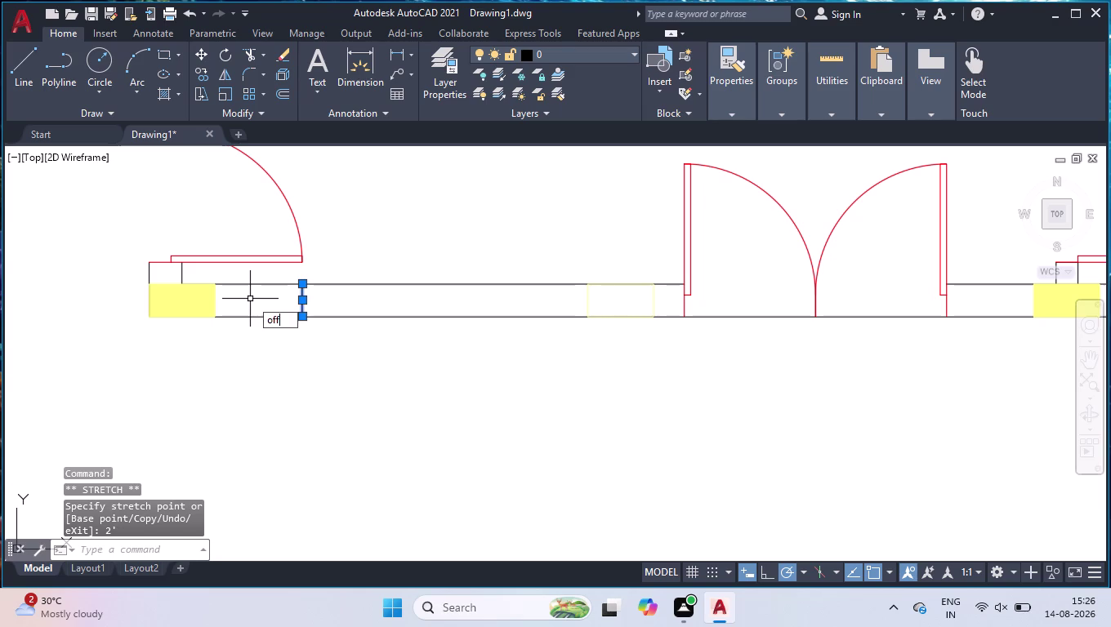
key(Return)
text(4')
key(Return)
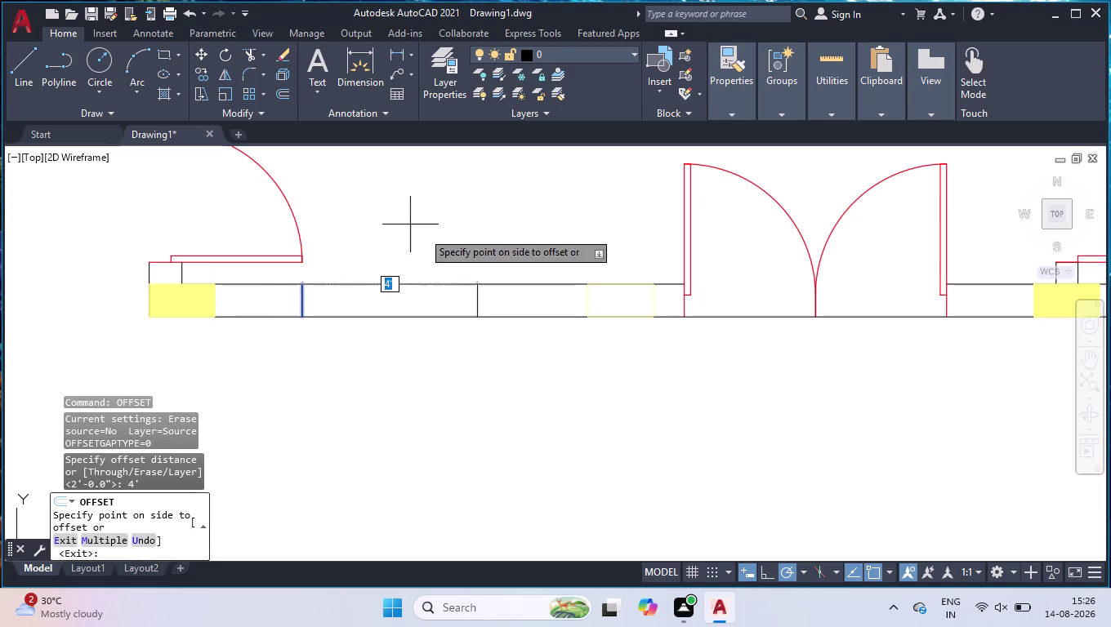
click(460, 301)
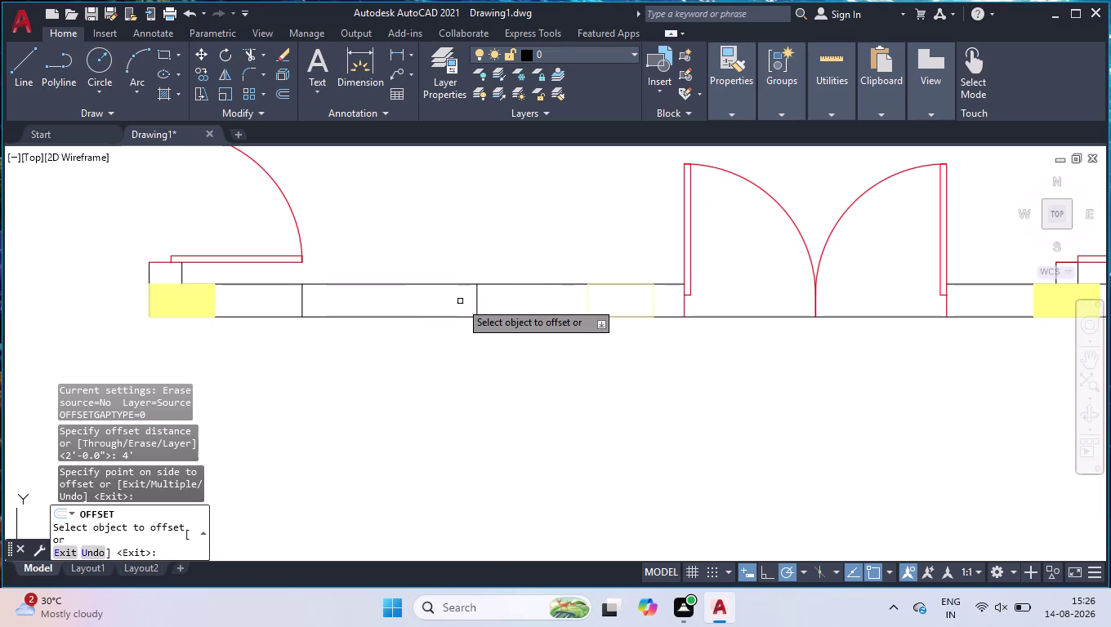
key(Return)
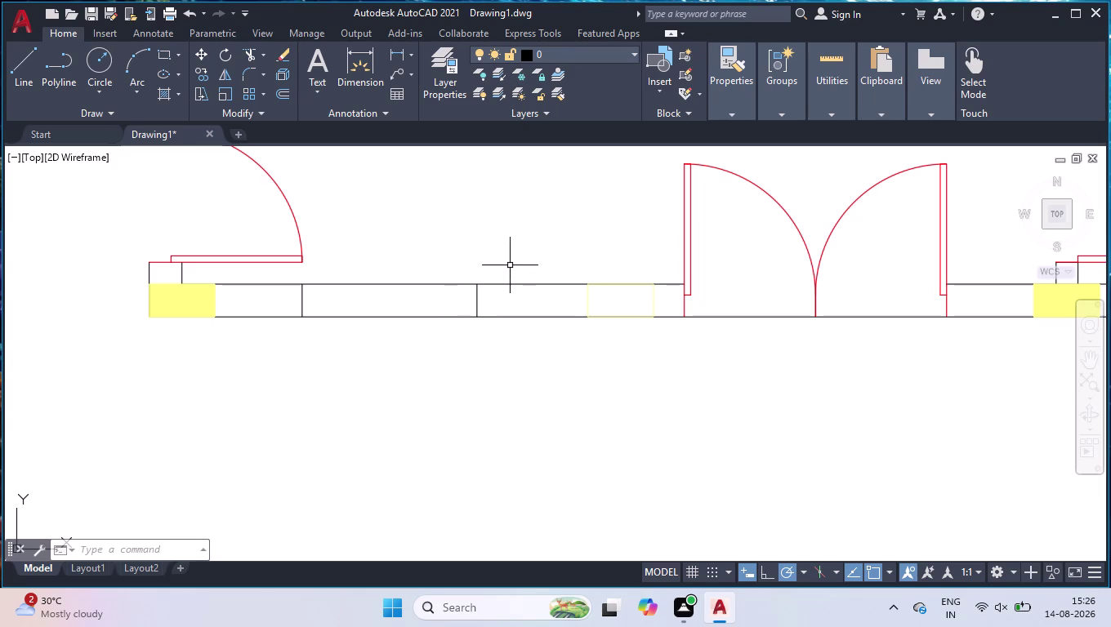
Fence-trim the wall lines between the two cross lines to open the wall.
text(t)
text(r)
key(Return)
click(455, 247)
click(401, 368)
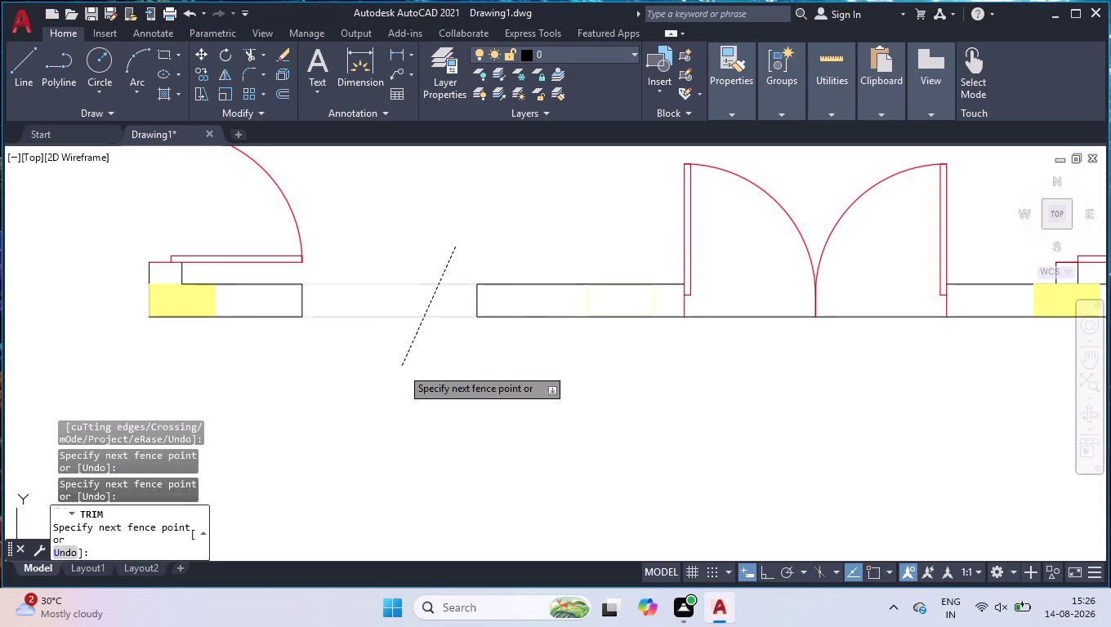
key(space)
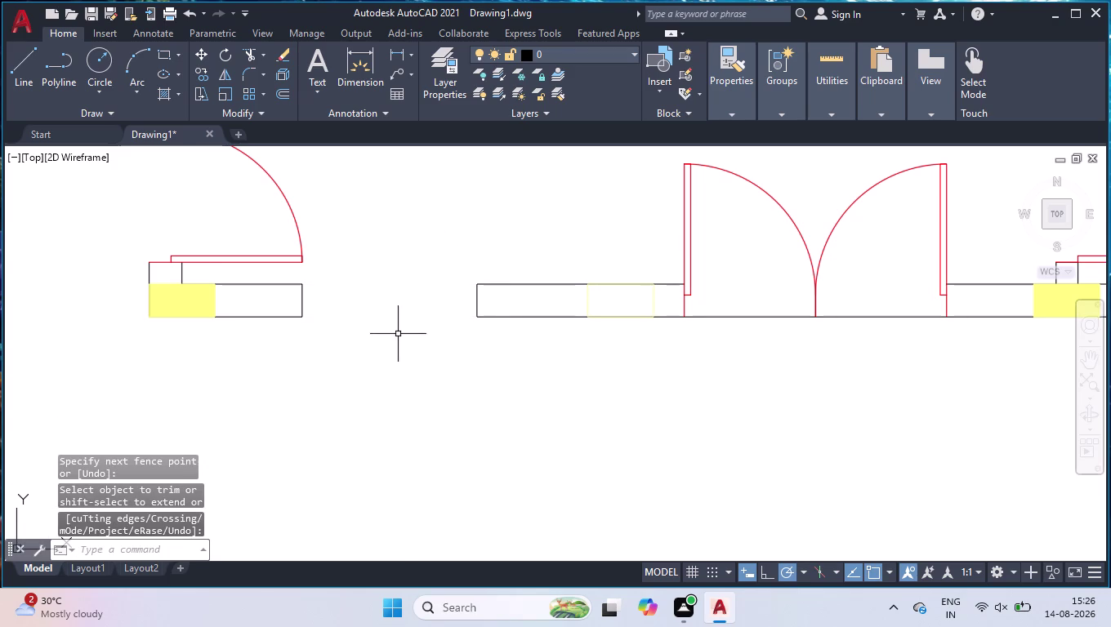
scroll(down, 3)
scroll(down, 3)
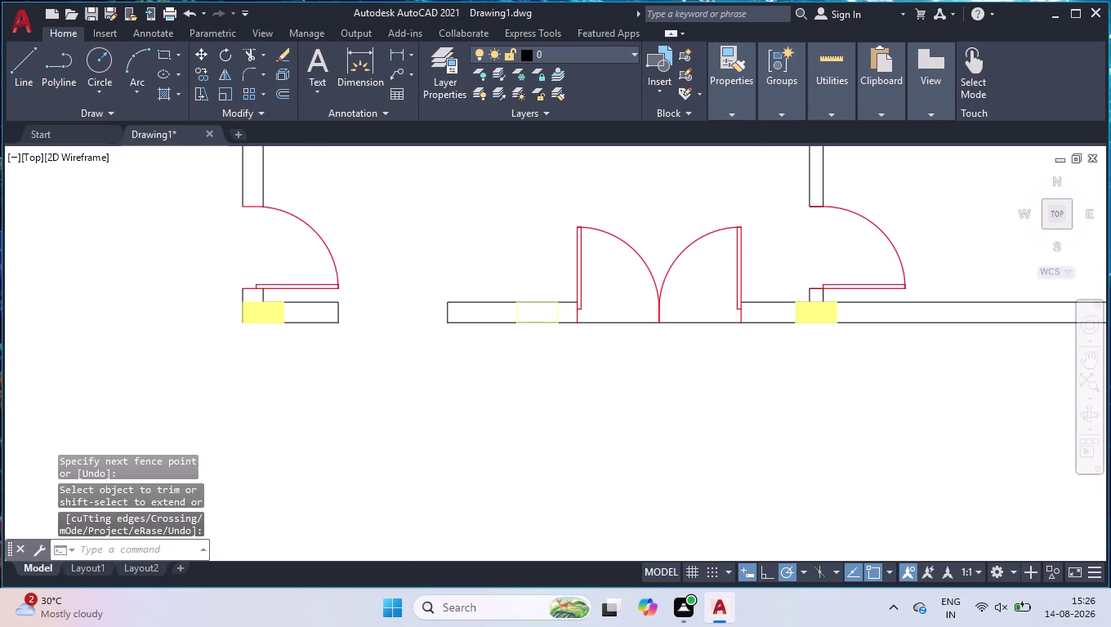
scroll(down, 3)
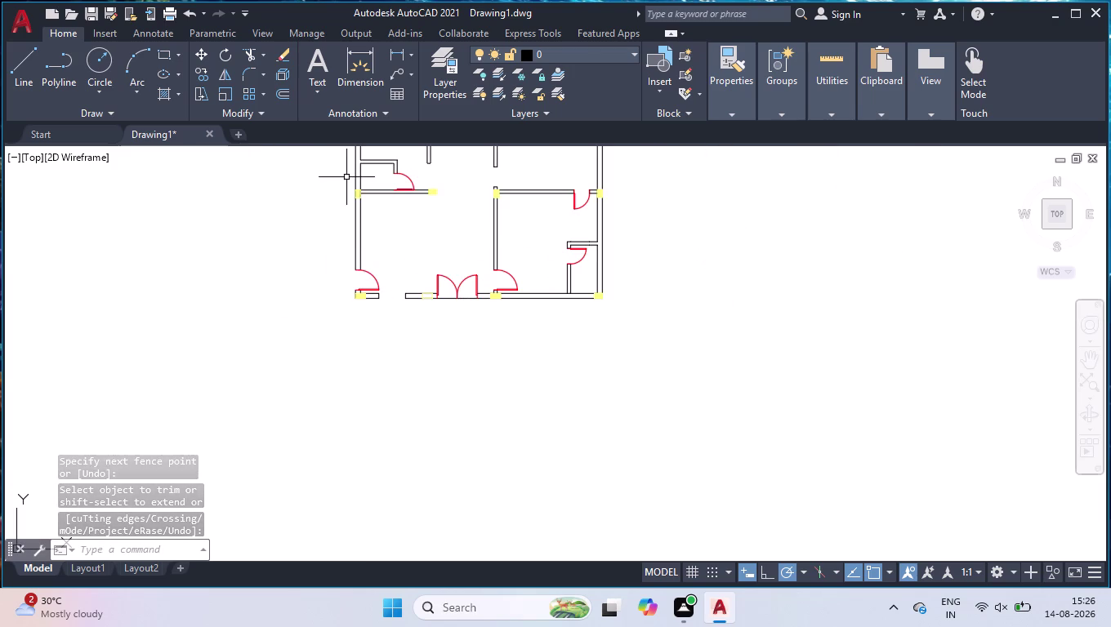
scroll(up, 3)
scroll(up, 3)
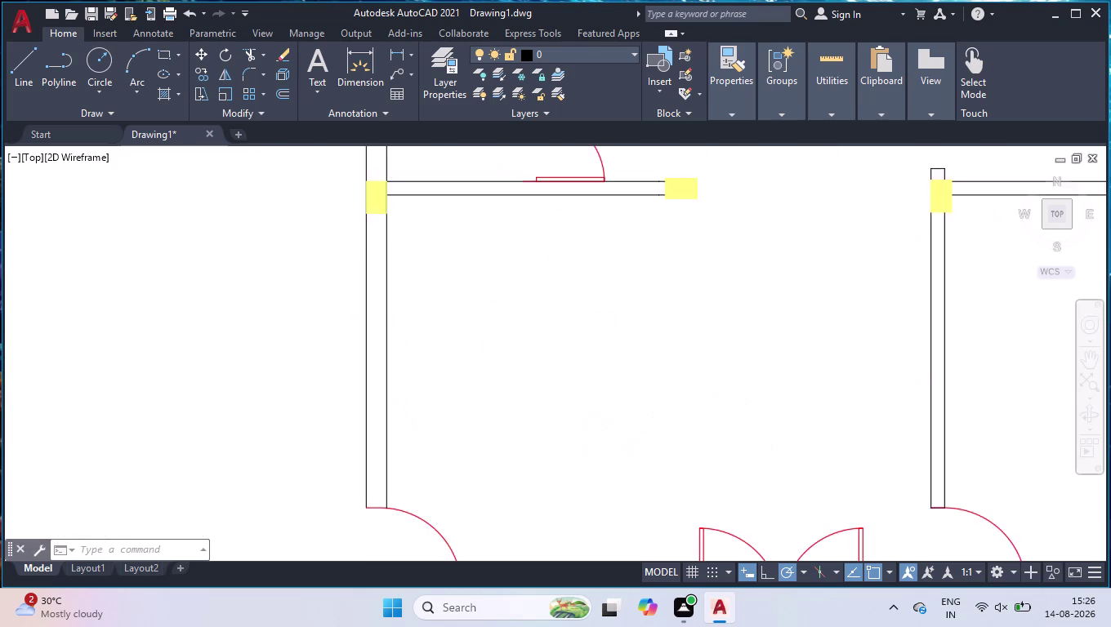
Add a 10'-10" linear dimension along the left wall below the upper-left column.
scroll(down, 3)
text(dli)
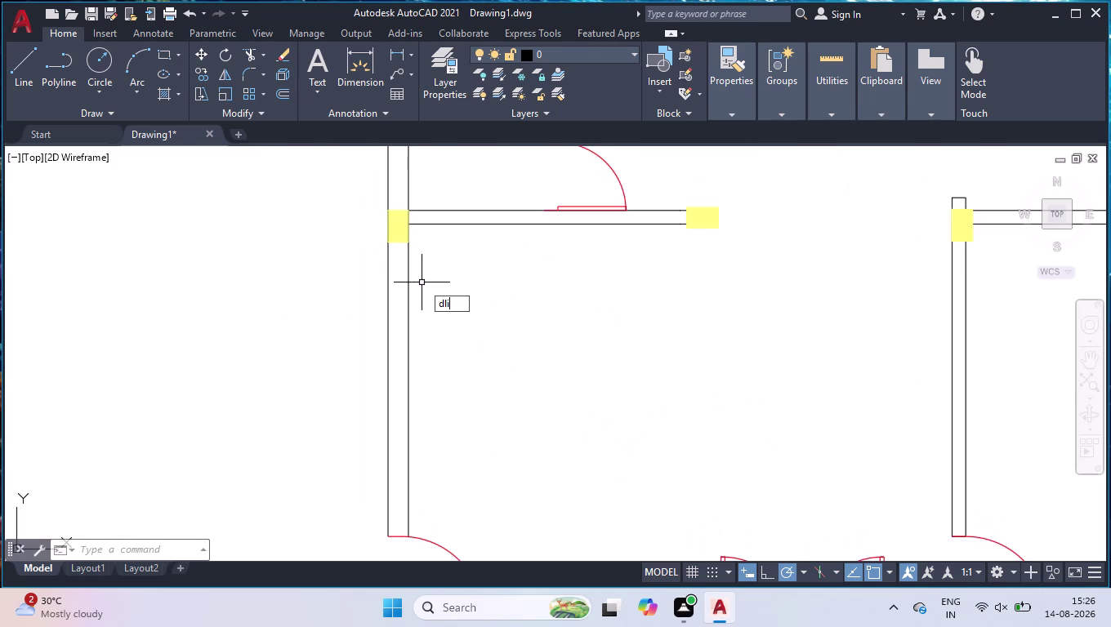
key(Return)
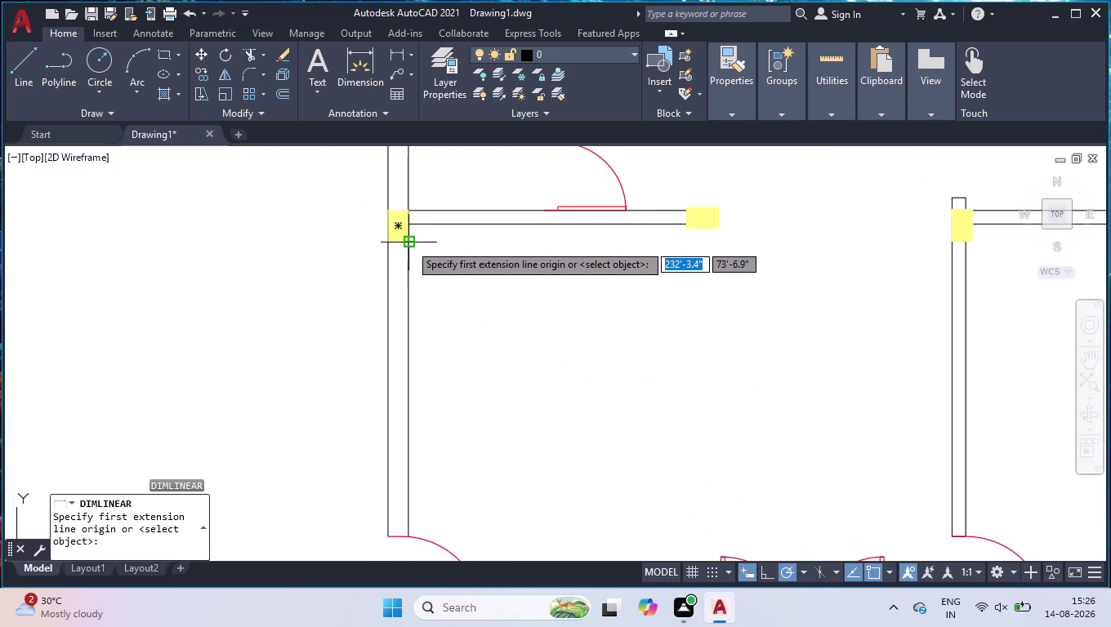
click(408, 242)
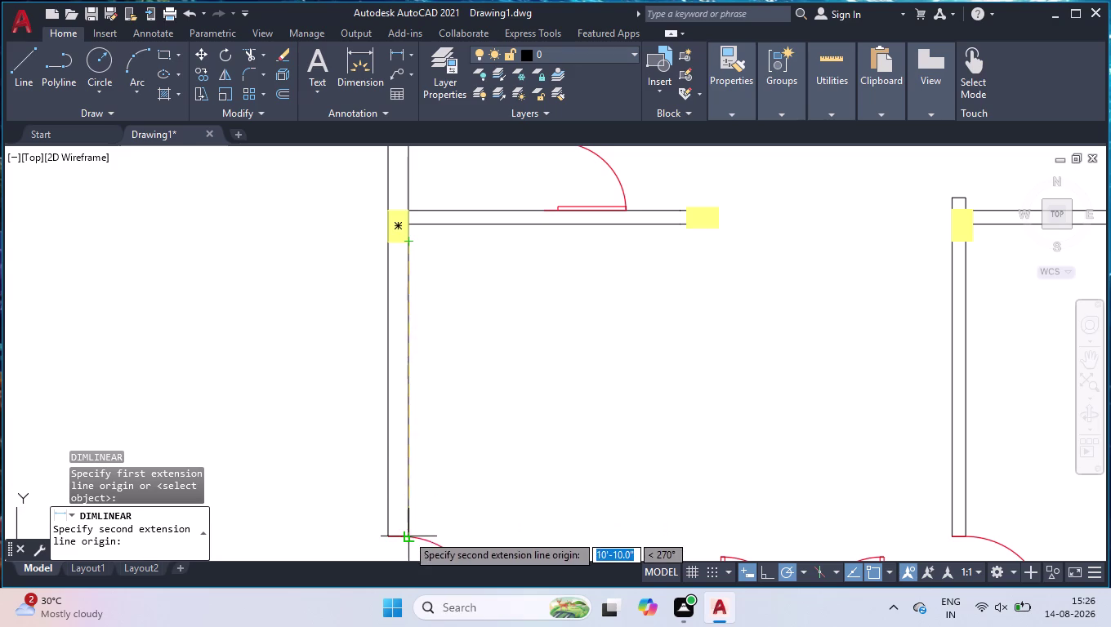
click(406, 534)
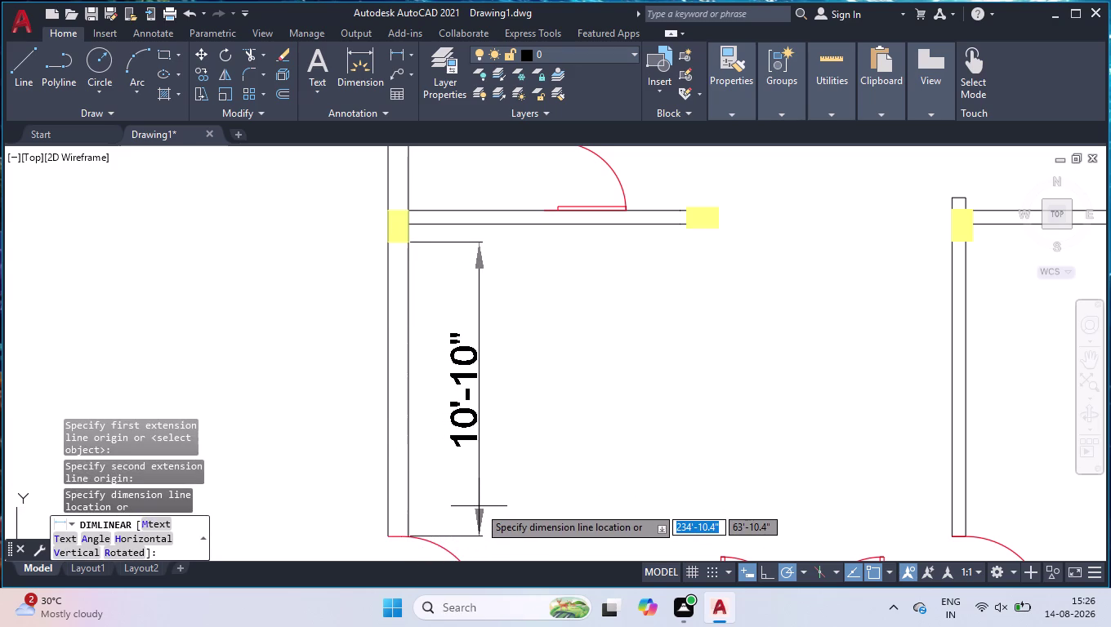
click(479, 507)
Draw a cross line along the bottom edge of the column.
key(l)
key(Return)
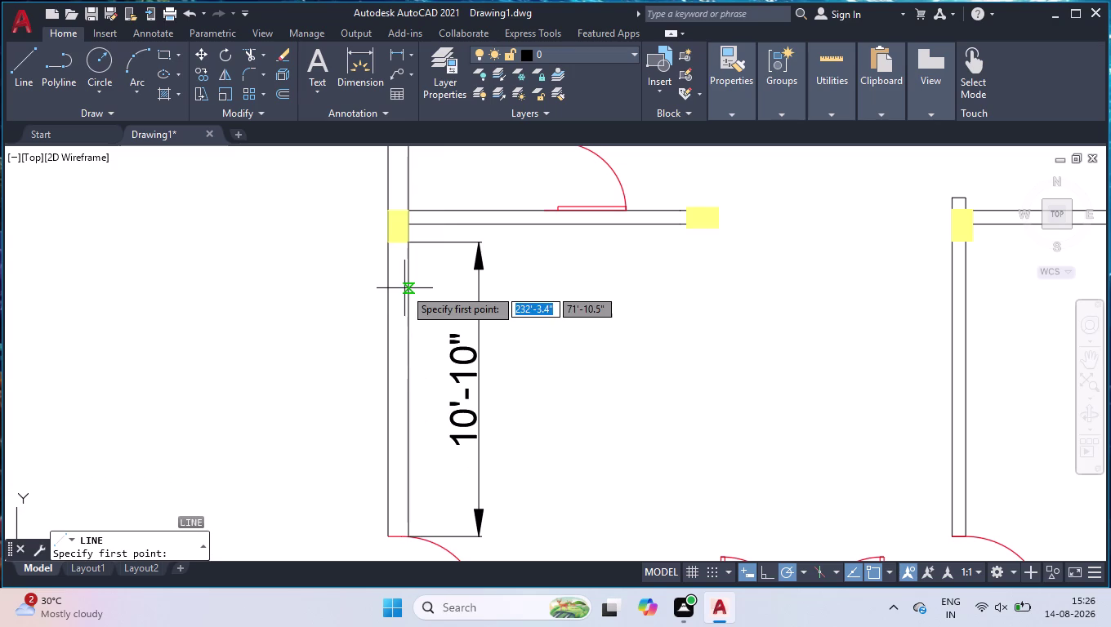
scroll(up, 3)
click(365, 233)
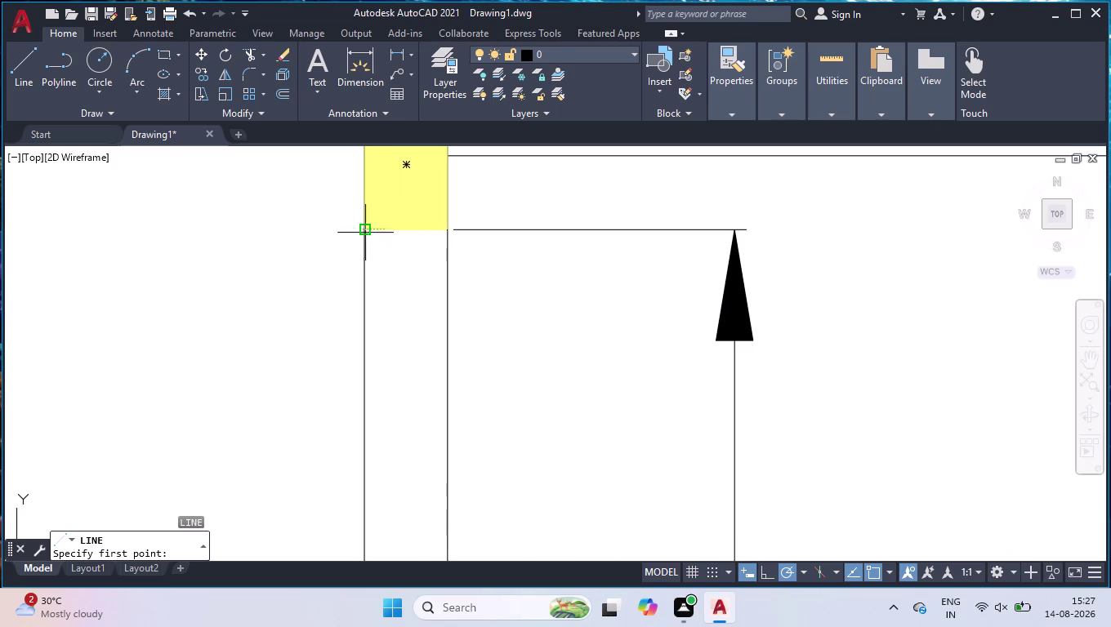
click(448, 231)
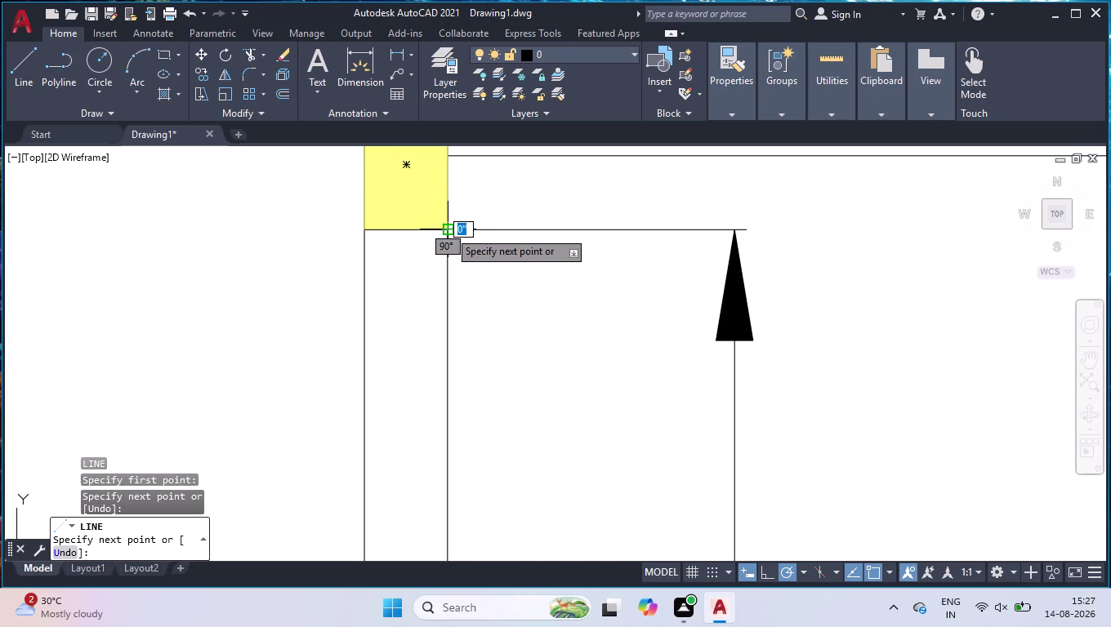
key(space)
Move the cross line 3'6" down the wall using its midpoint grip.
click(420, 230)
click(406, 231)
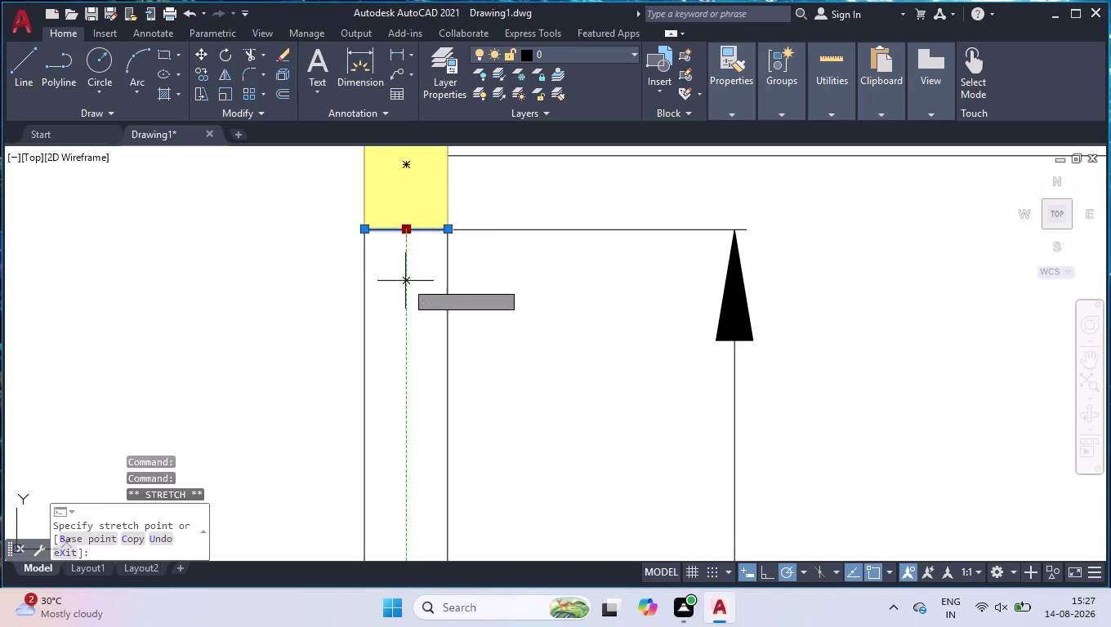
text(3'6)
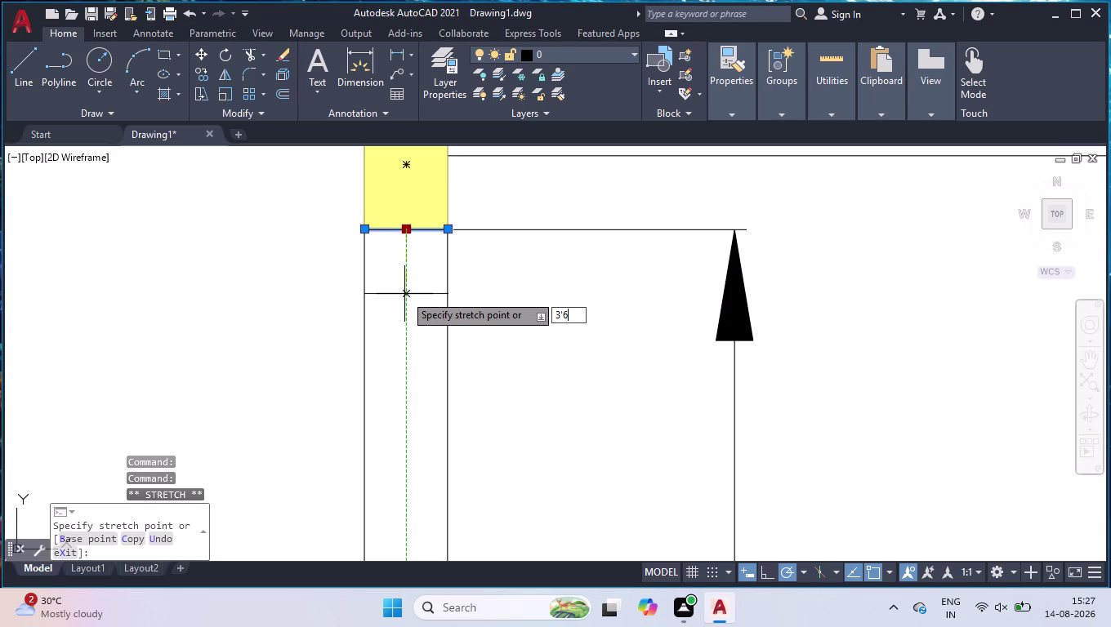
text(")
key(Return)
scroll(down, 3)
scroll(down, 3)
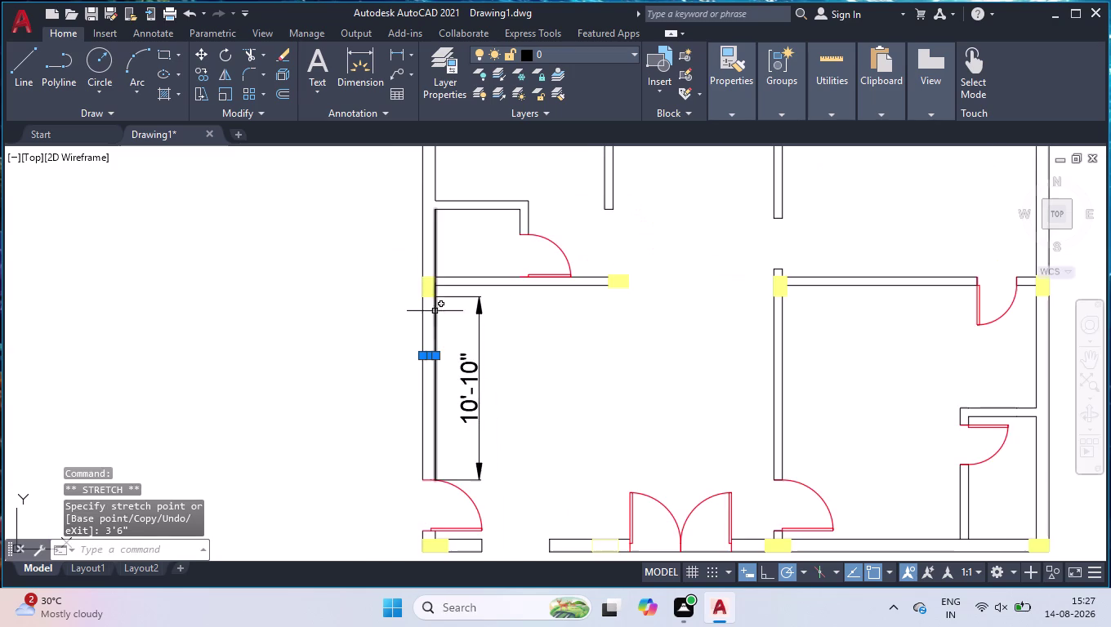
scroll(up, 3)
Offset the cross line 4' further down the wall.
text(o)
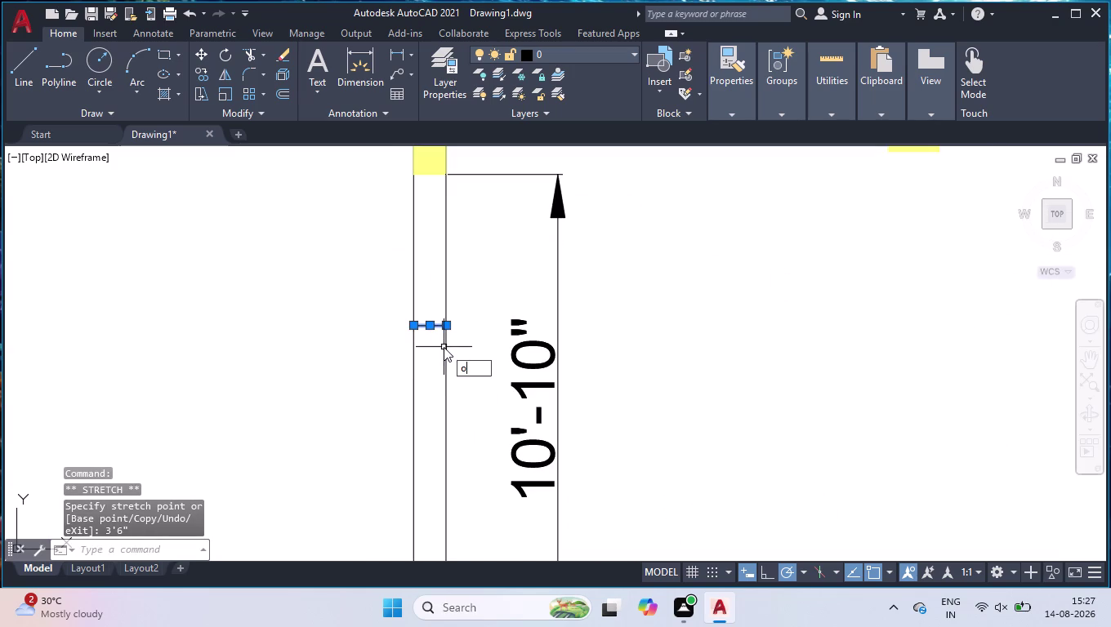
text(ff)
key(Return)
text(4')
key(Return)
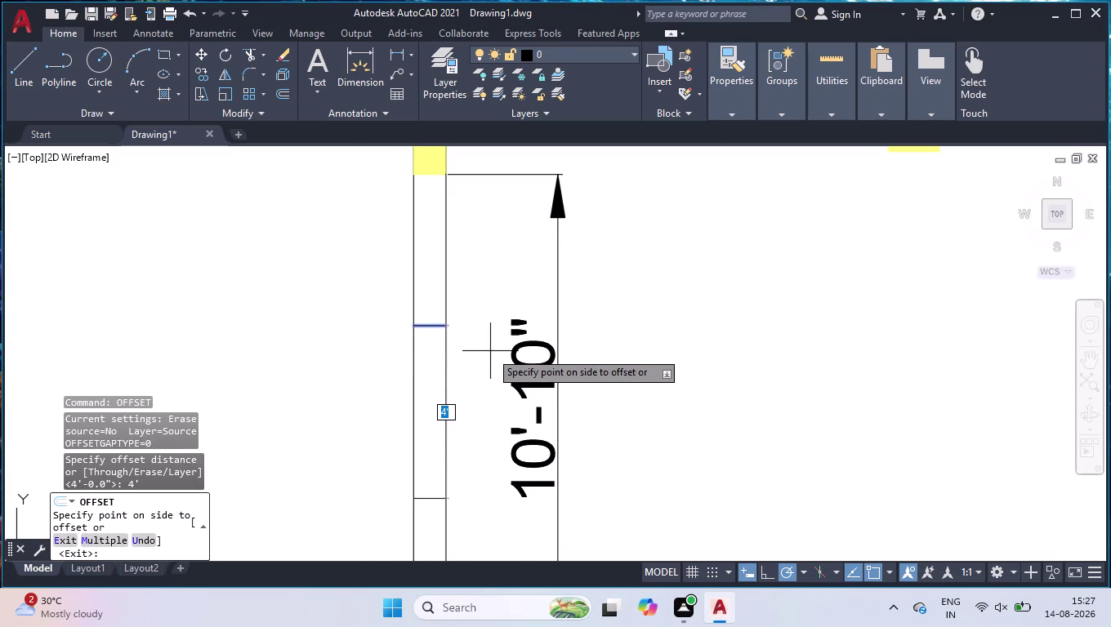
click(428, 409)
click(558, 359)
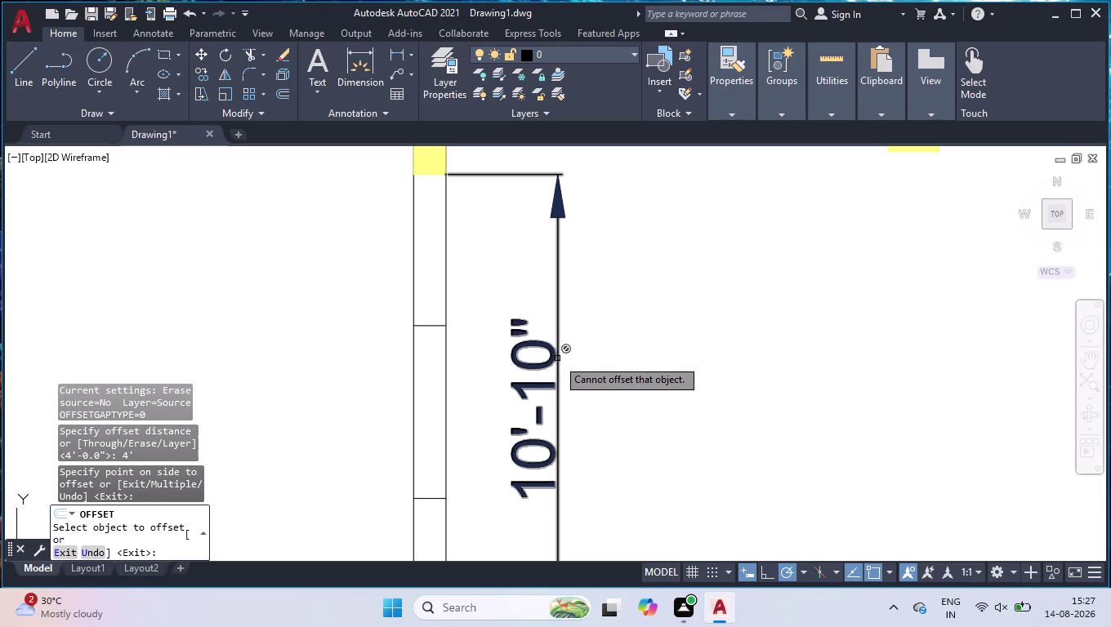
click(579, 339)
key(space)
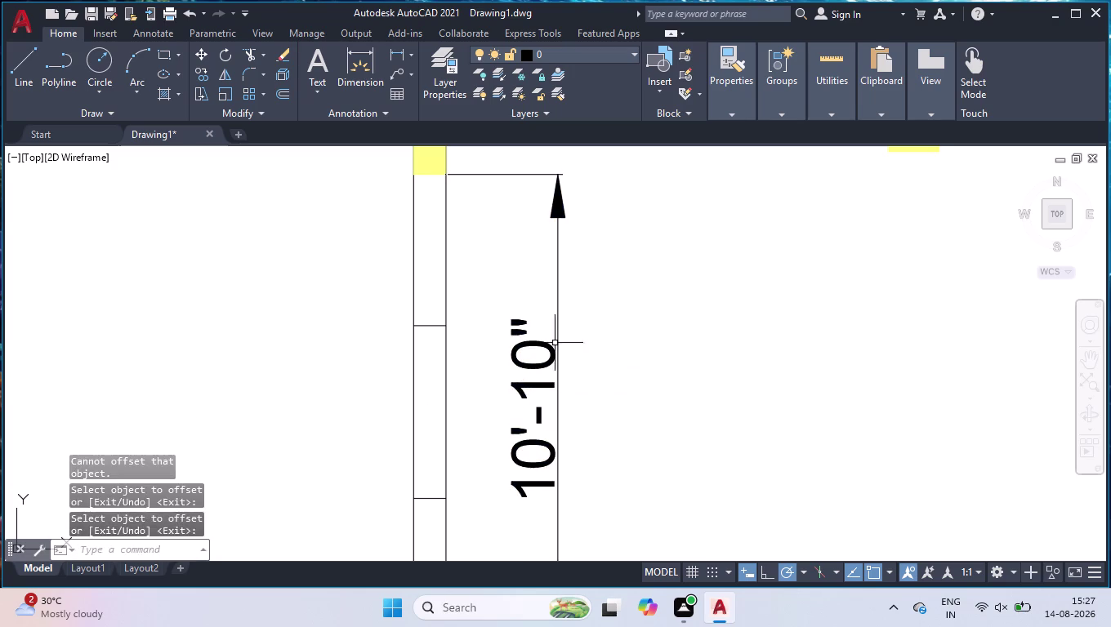
Erase the temporary 10'-10" dimension.
click(567, 332)
click(522, 357)
key(Delete)
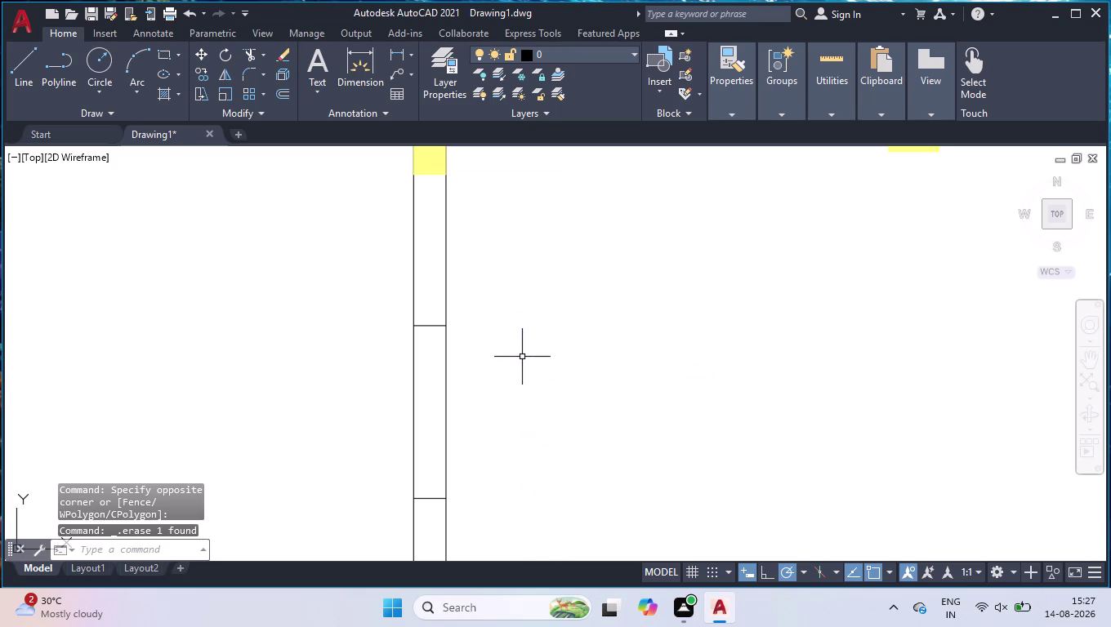
Fence-trim the left wall between the two cross lines for the window opening.
text(tr)
key(Return)
click(522, 357)
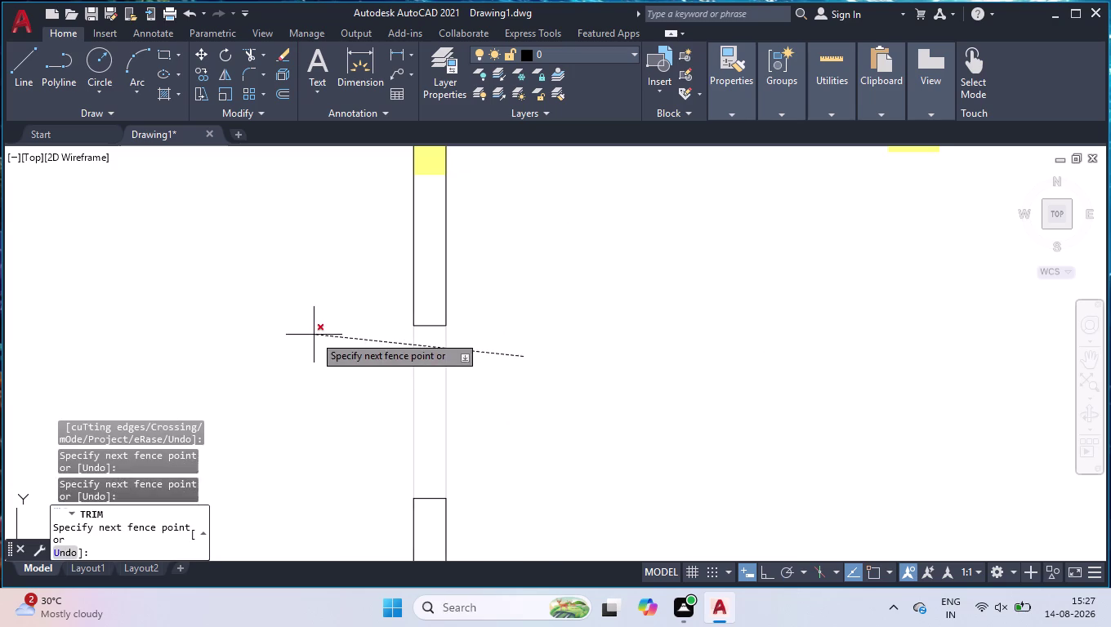
click(315, 374)
scroll(down, 3)
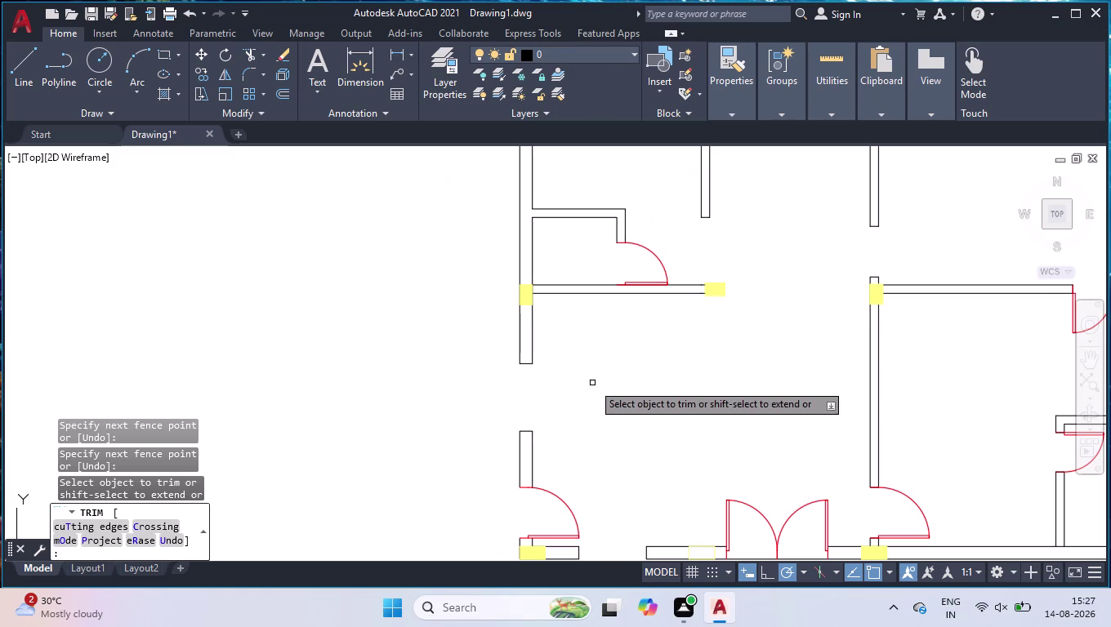
key(Return)
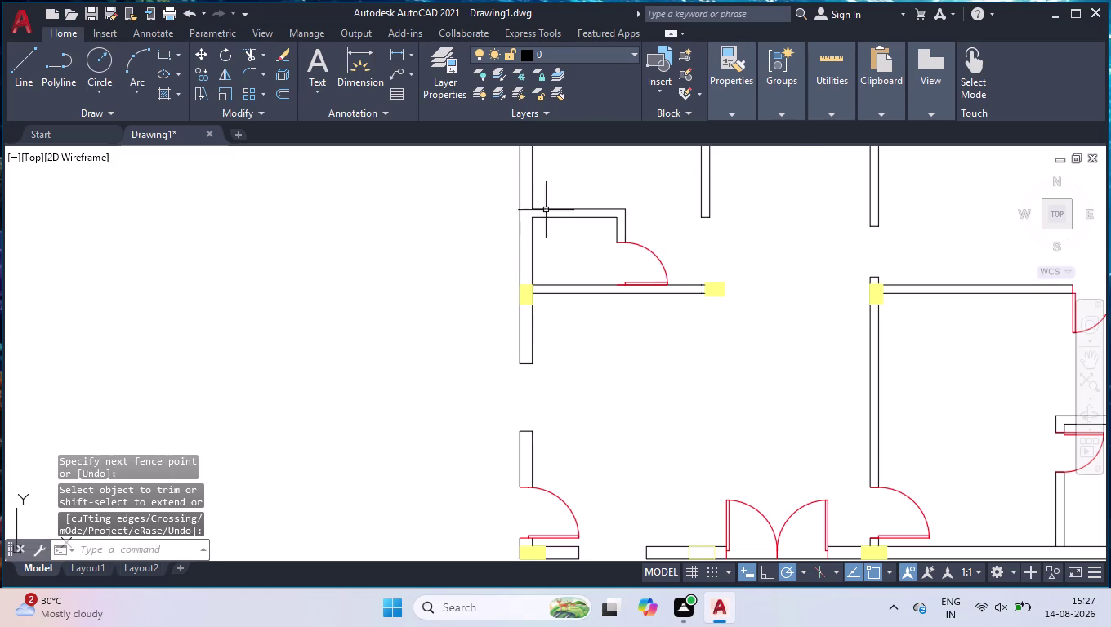
scroll(up, 3)
scroll(up, 3)
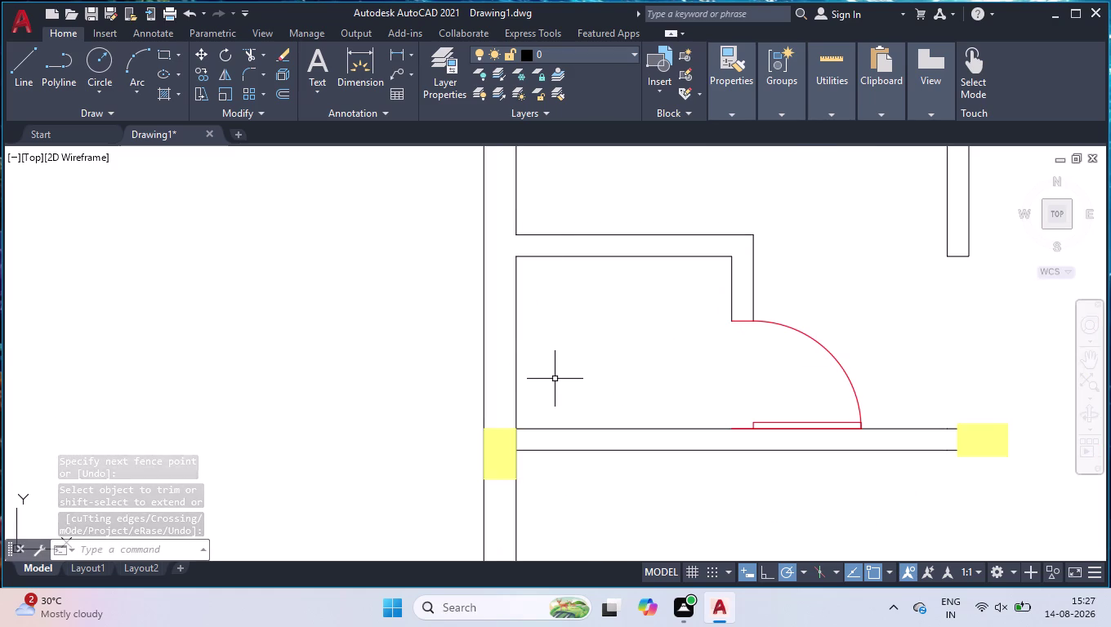
Draw a cross line over the yellow column and move it 1' up the wall.
key(l)
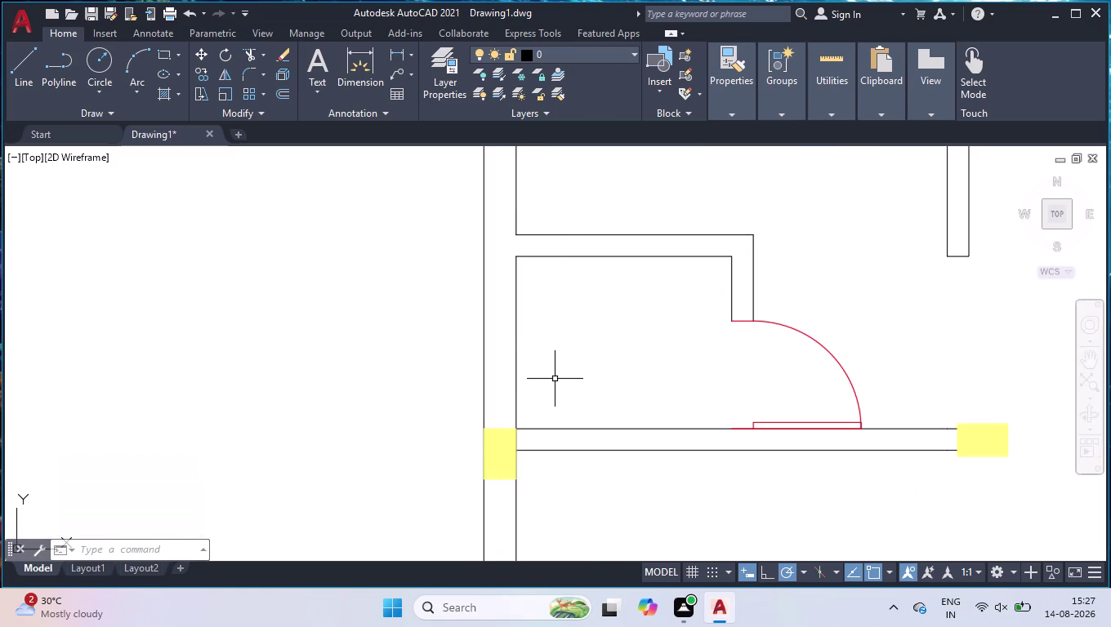
key(Return)
scroll(up, 3)
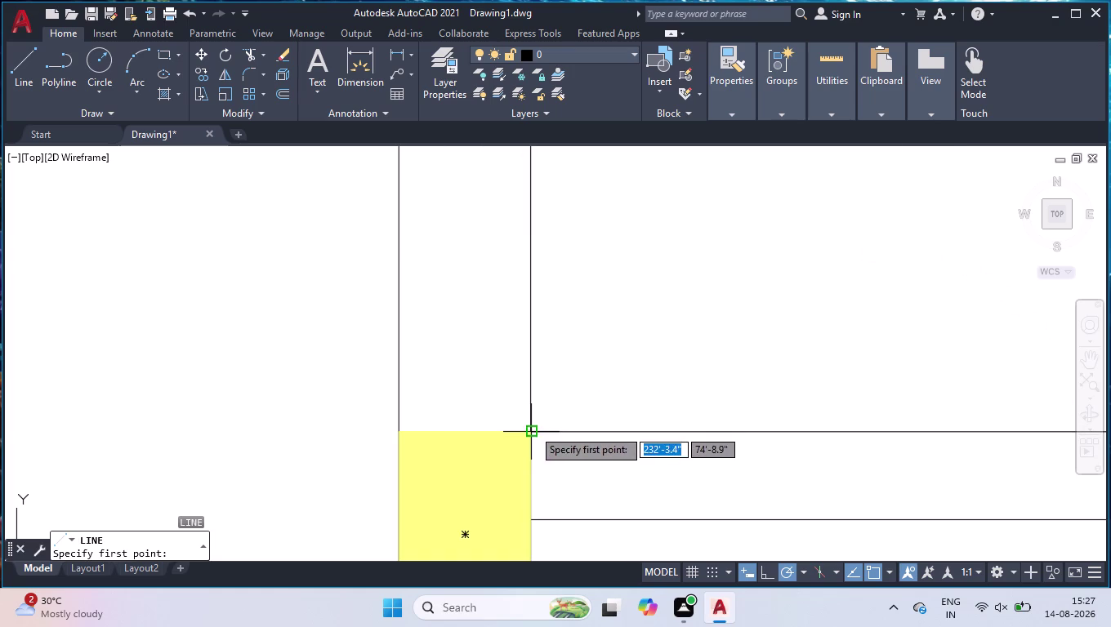
click(533, 429)
click(402, 436)
key(space)
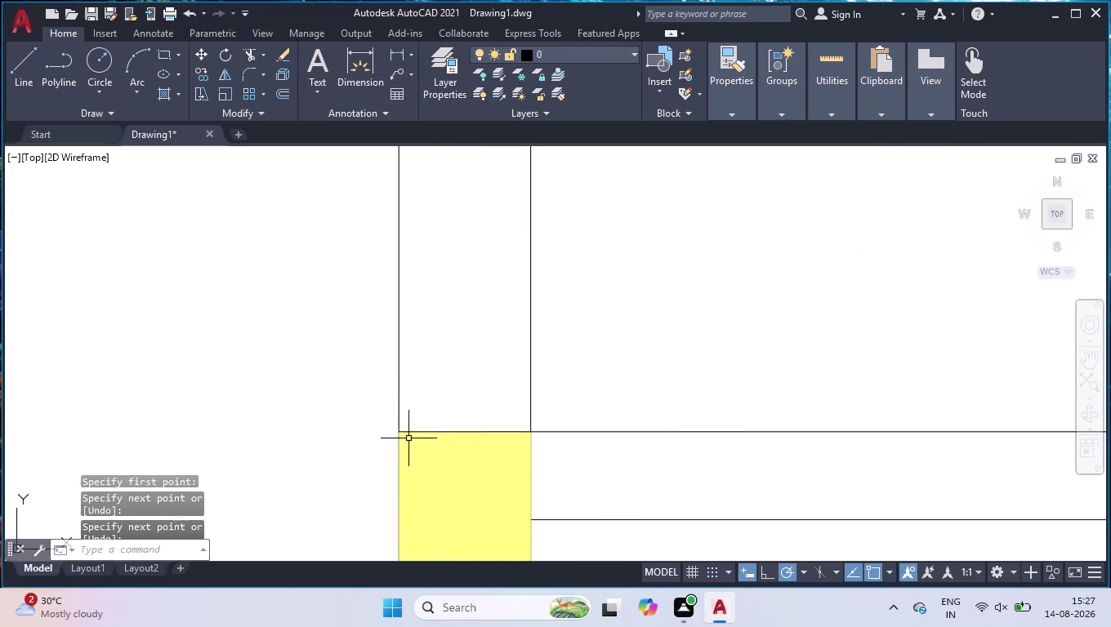
click(440, 432)
click(463, 432)
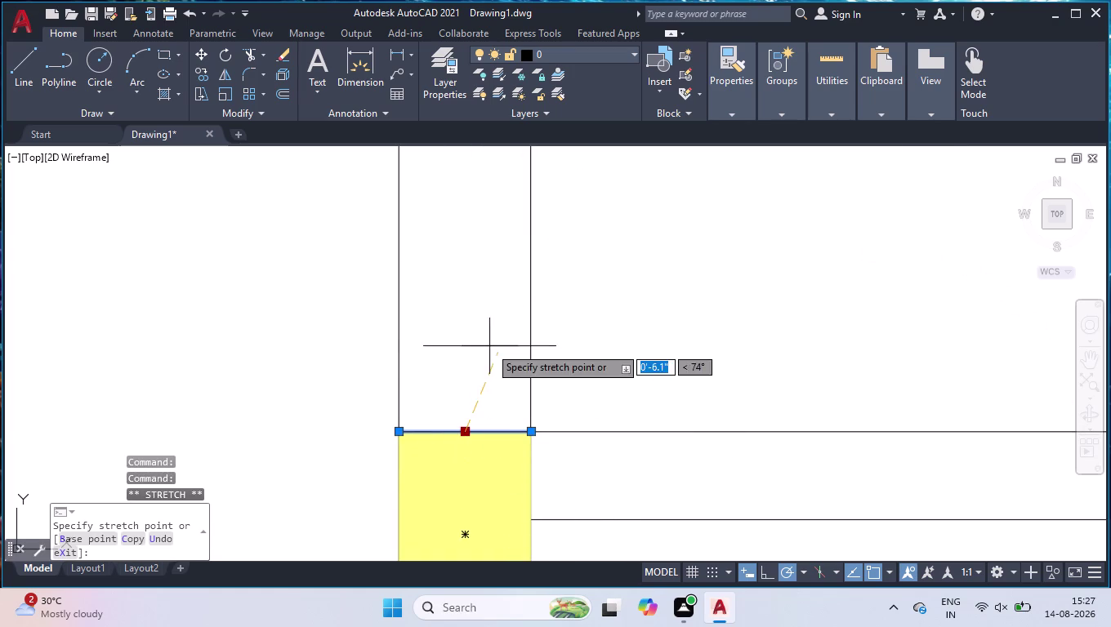
text(1')
key(Return)
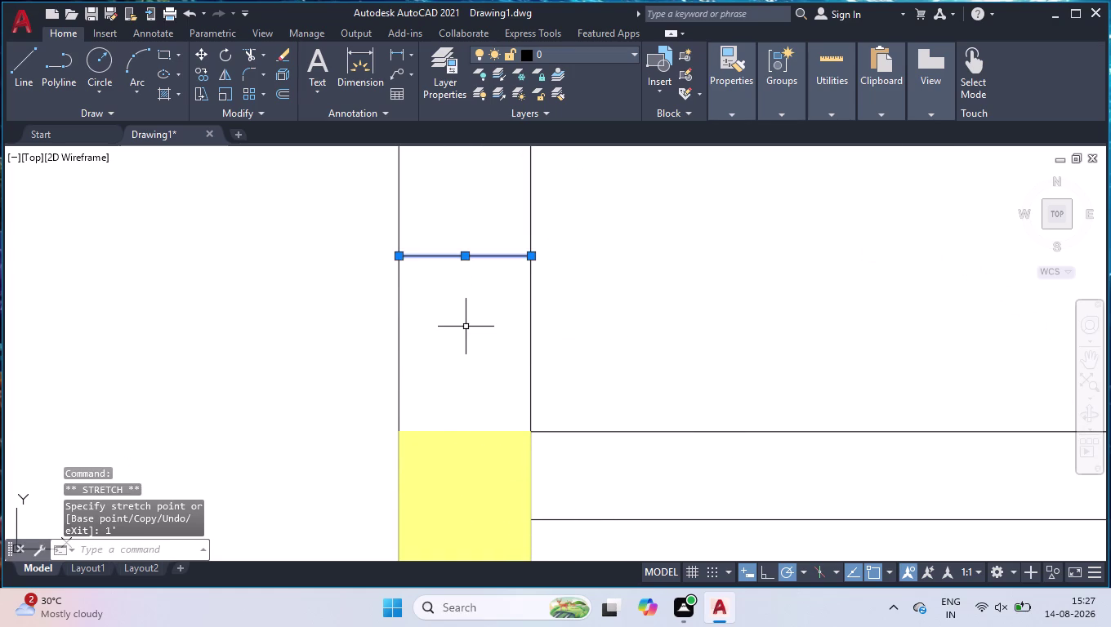
Offset a copy of the cross line 2' up the wall.
text(of)
text(f)
key(Return)
text(2')
key(Return)
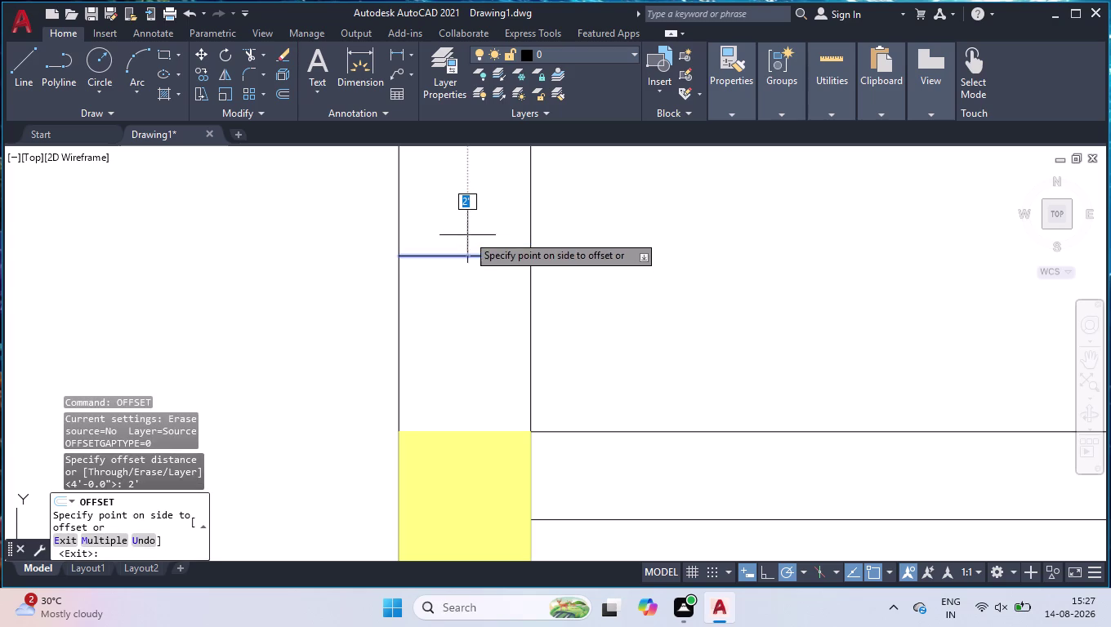
click(467, 225)
scroll(down, 3)
scroll(down, 3)
scroll(up, 3)
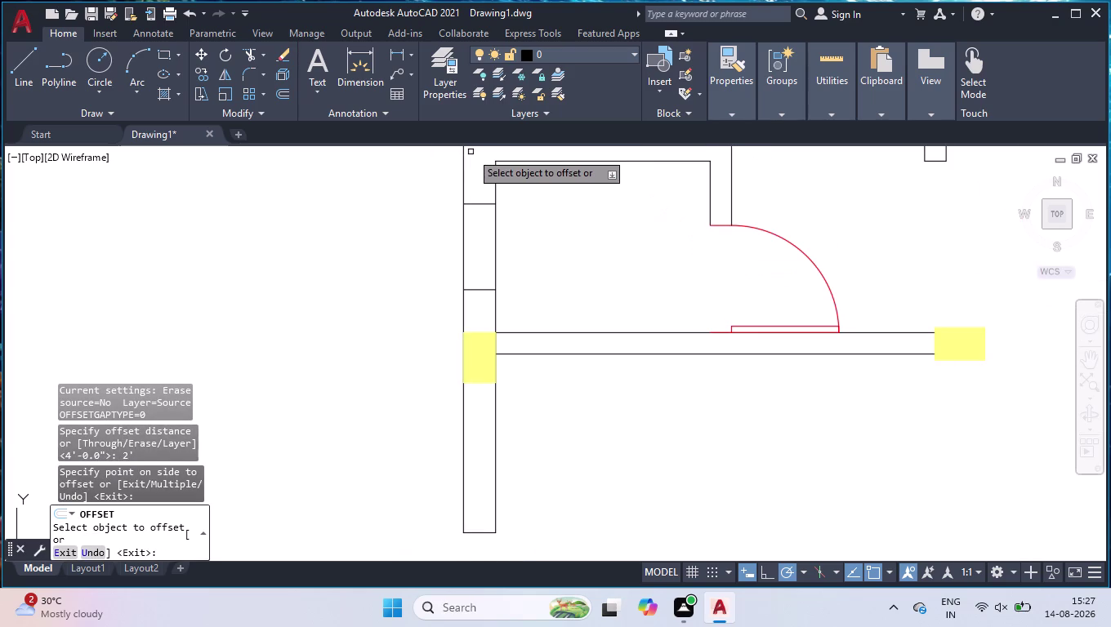
text(tr)
key(Return)
key(space)
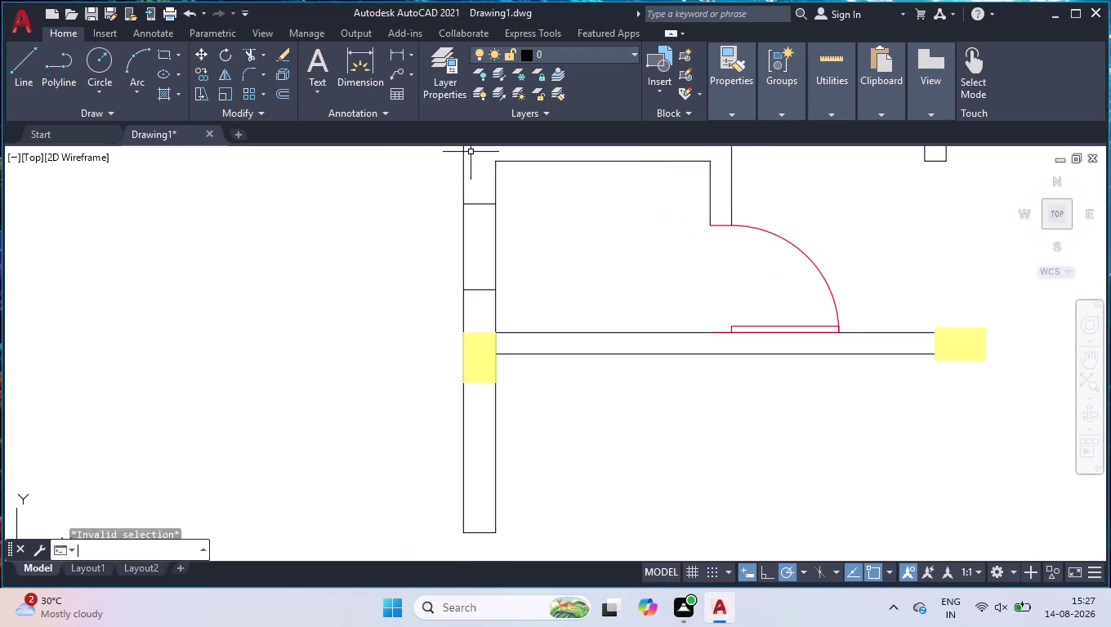
Fence-trim the wall between the two cross lines to cut the opening.
text(tr)
key(Return)
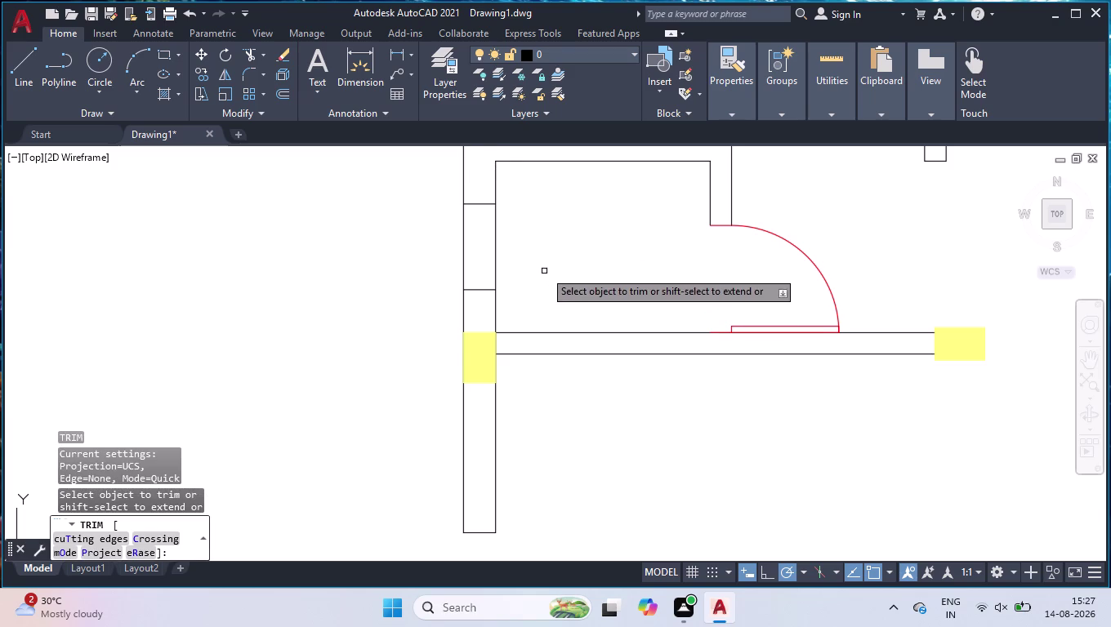
click(546, 266)
click(417, 266)
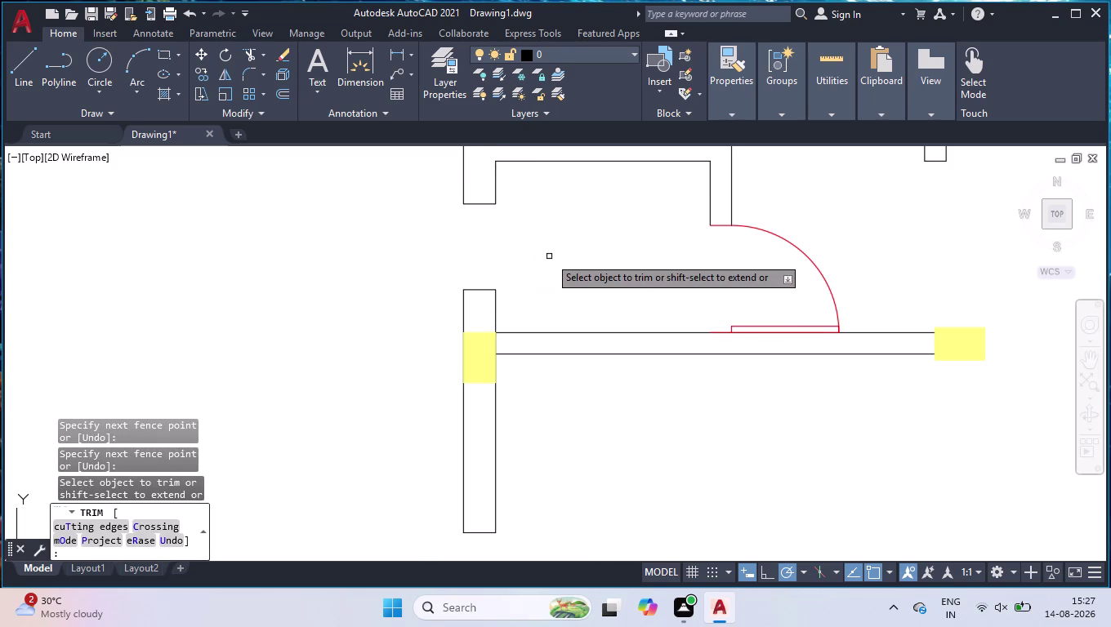
key(space)
scroll(down, 3)
scroll(down, 3)
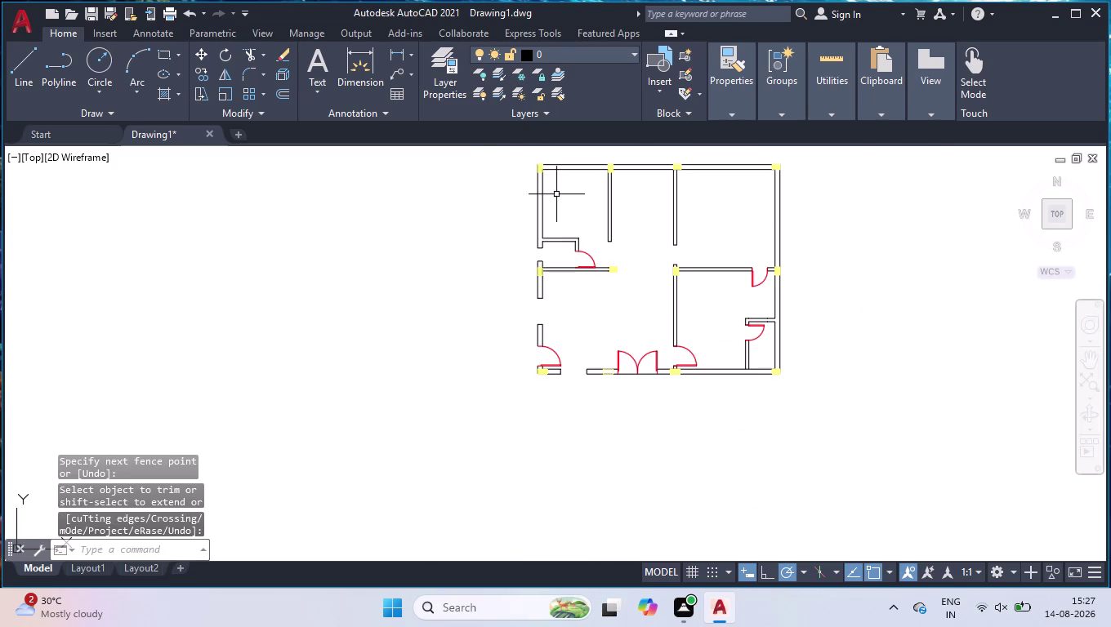
scroll(up, 3)
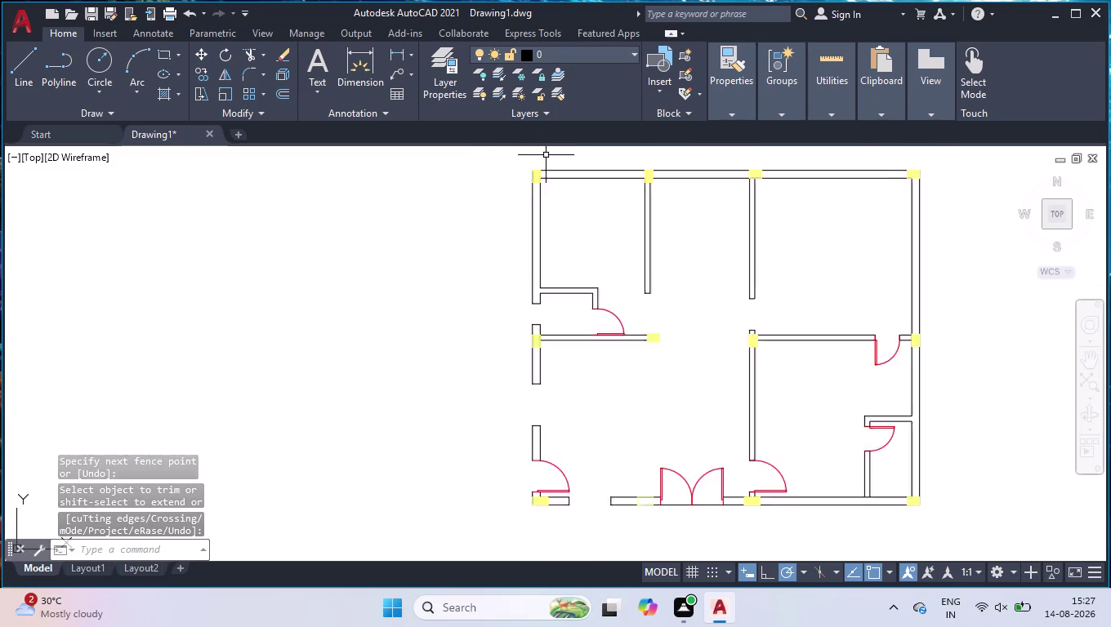
scroll(up, 3)
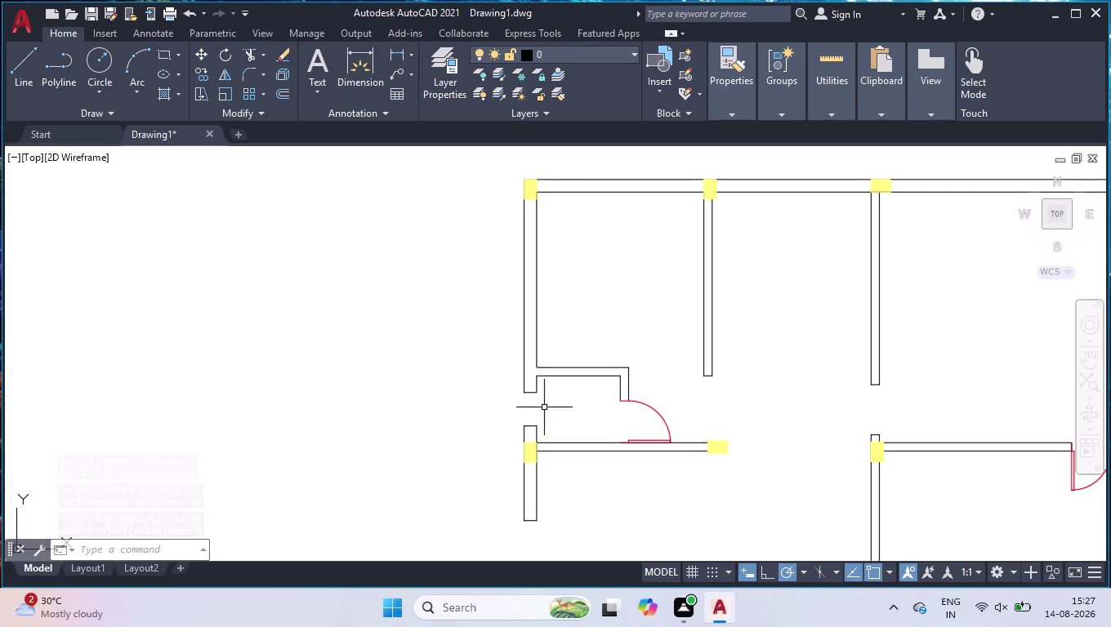
scroll(up, 3)
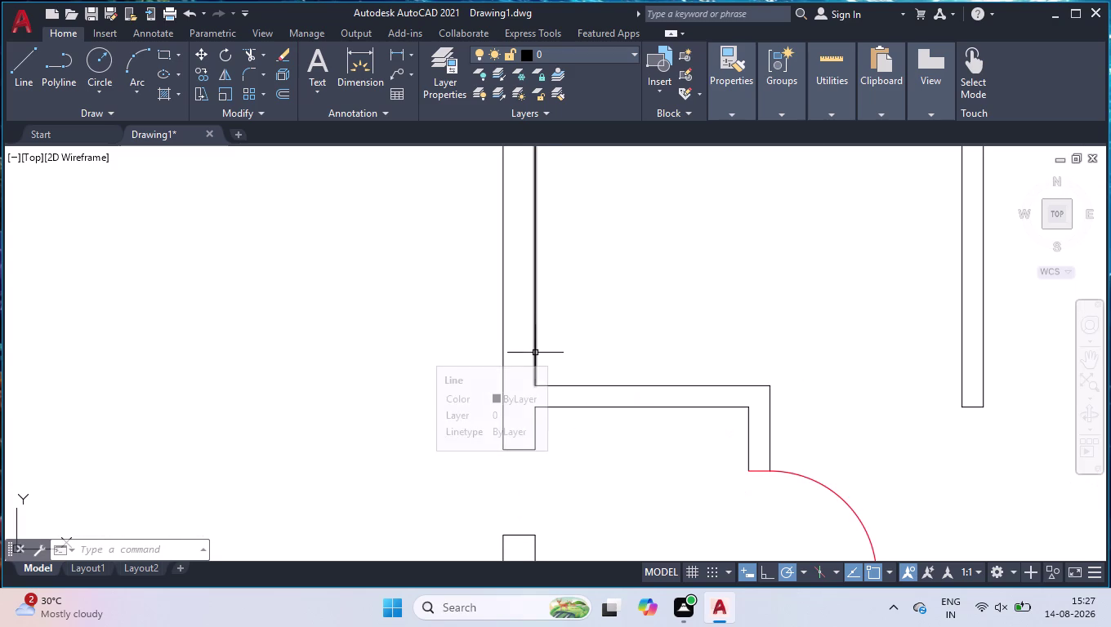
Measure with a temporary linear dimension from the opening corner up to the column corner.
key(d)
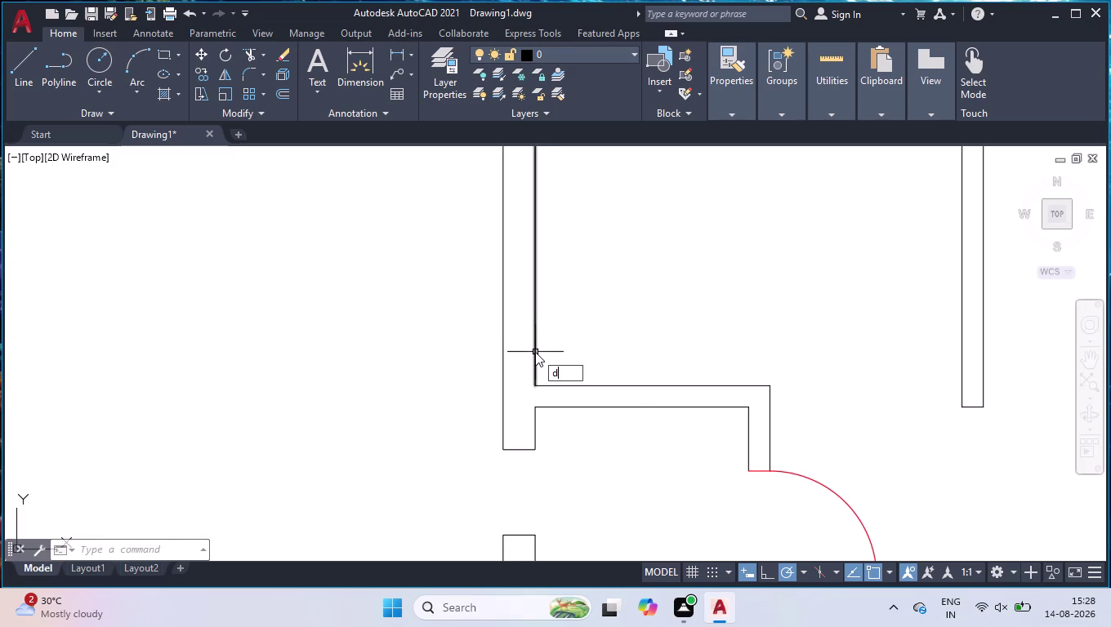
text(li)
key(Return)
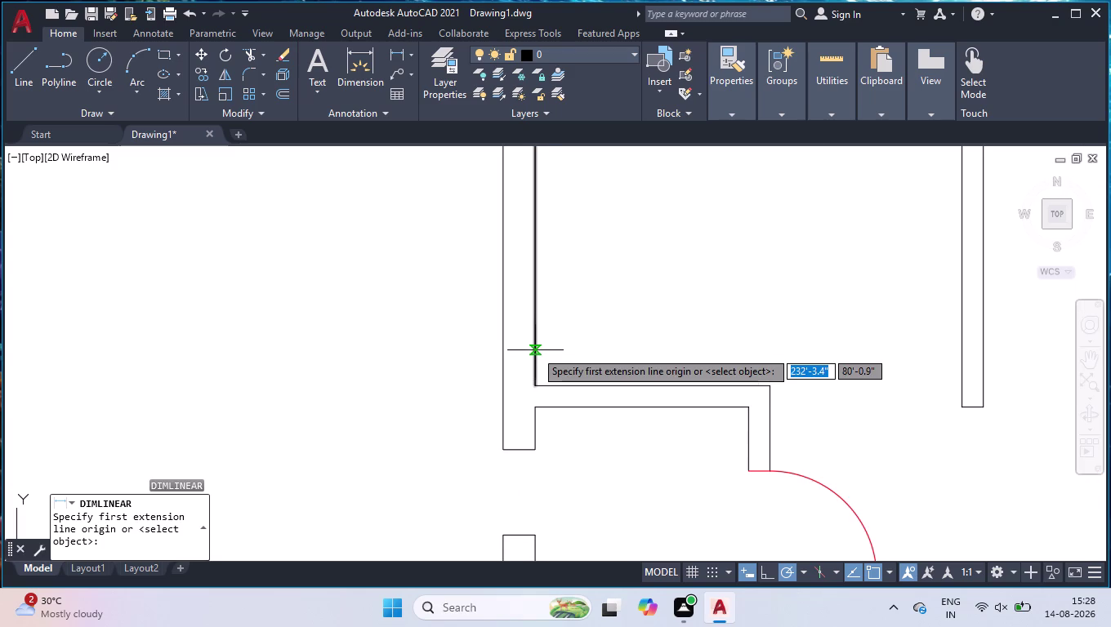
click(537, 385)
scroll(down, 3)
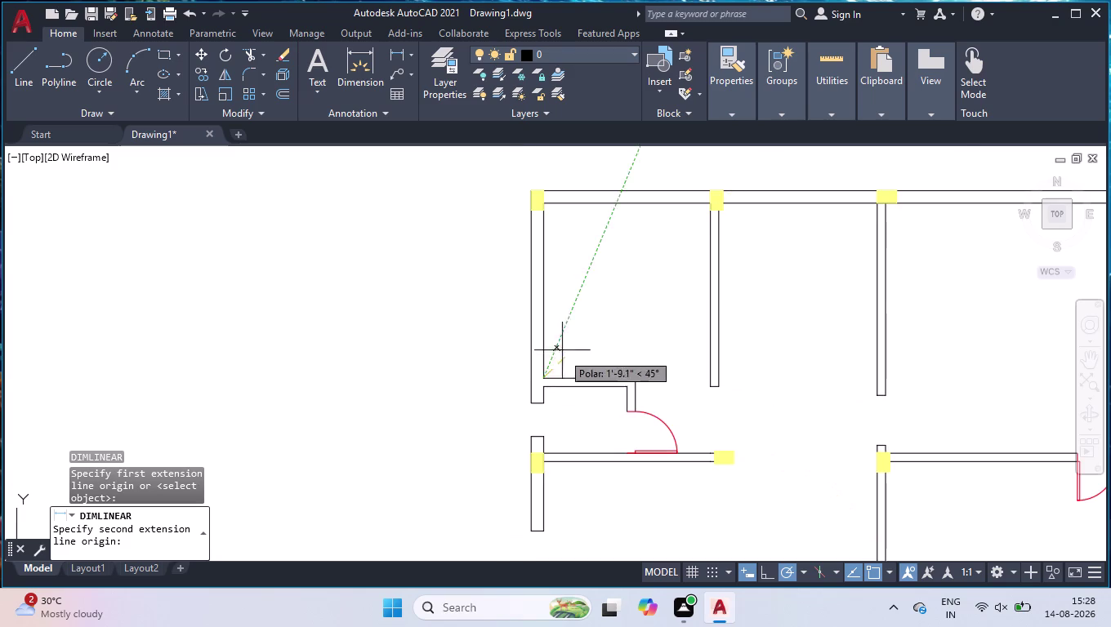
scroll(up, 3)
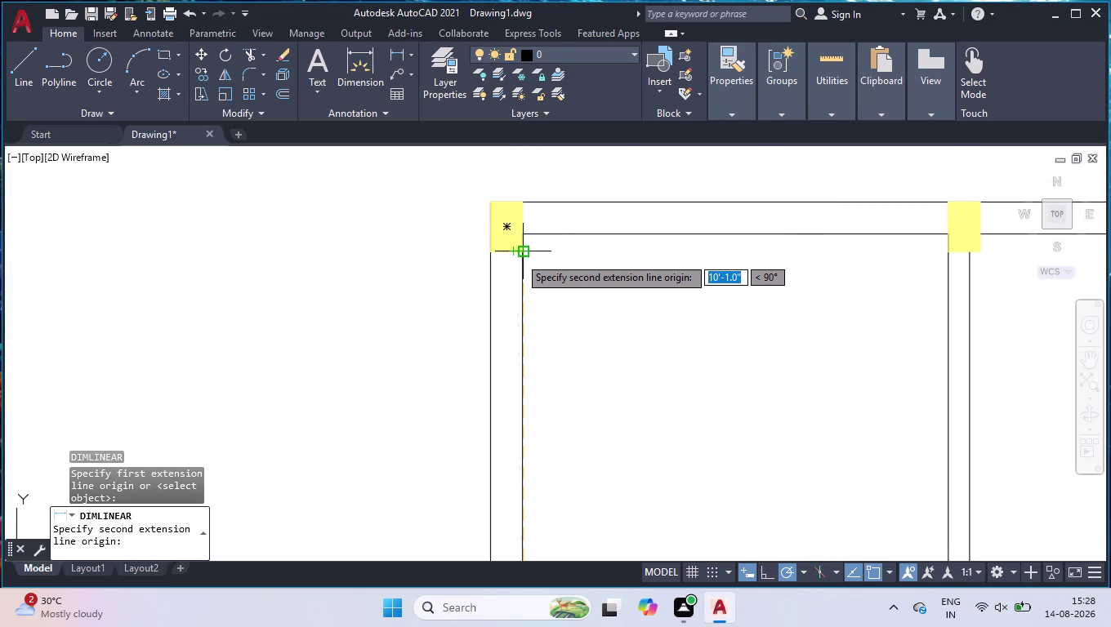
scroll(up, 3)
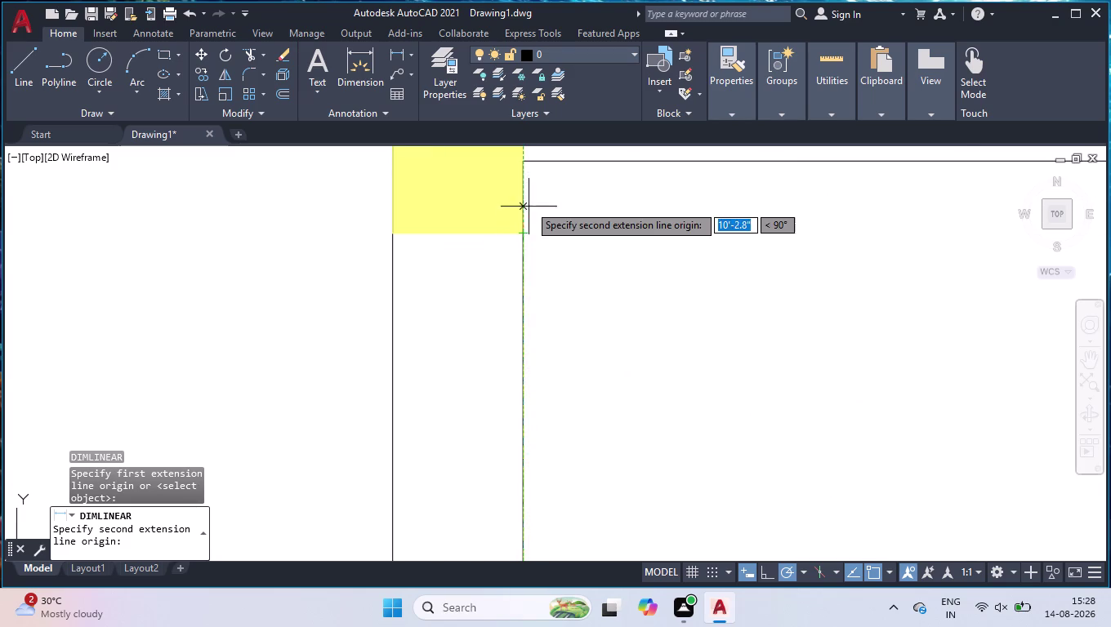
click(524, 162)
scroll(down, 3)
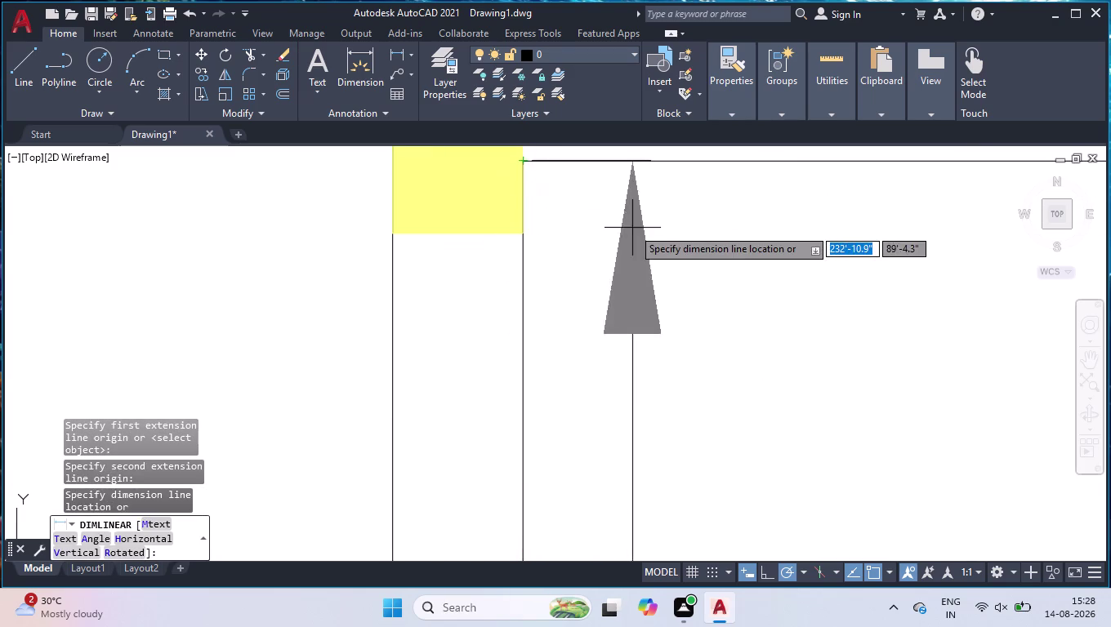
scroll(down, 3)
key(space)
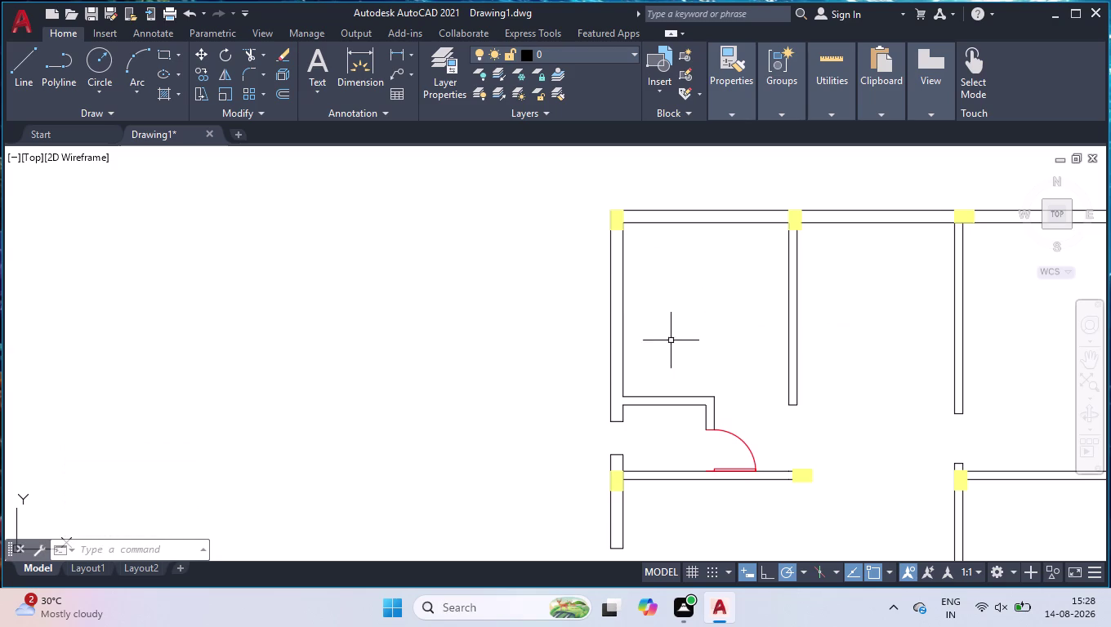
scroll(up, 3)
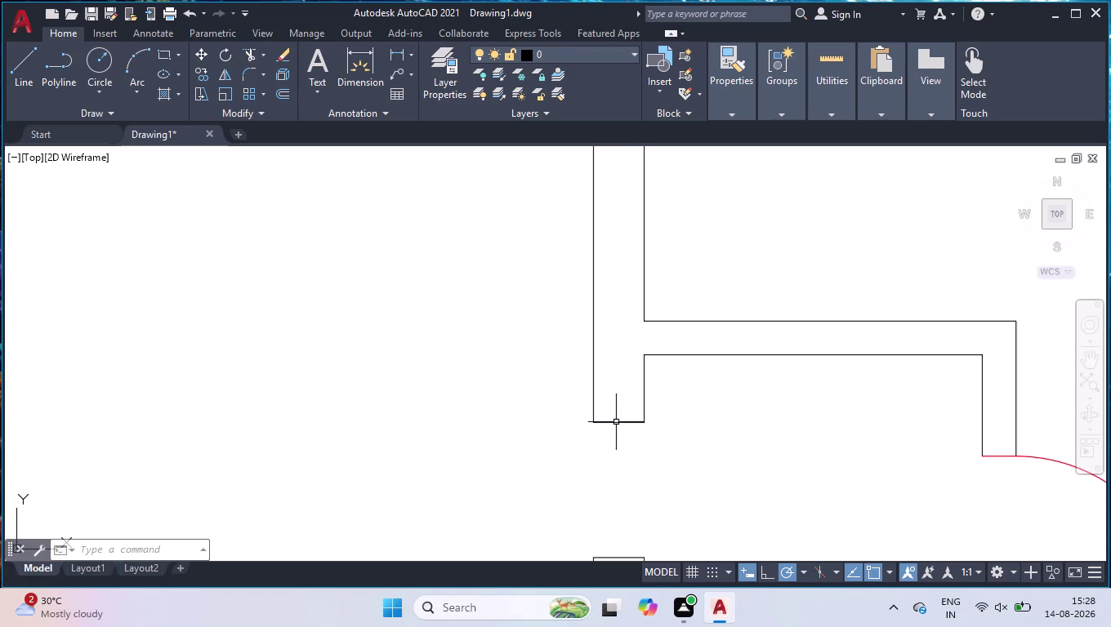
Offset the left wall's end edge 4'3" up, then that new line another 2'.
key(o)
text(ff)
key(Return)
text(4)
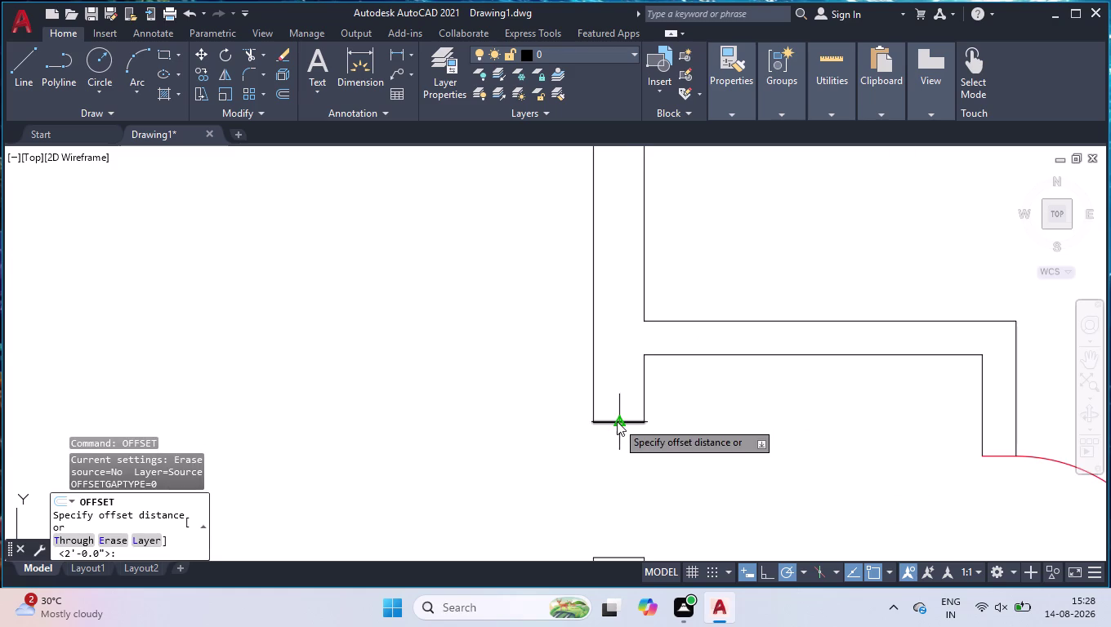
text('3")
key(Return)
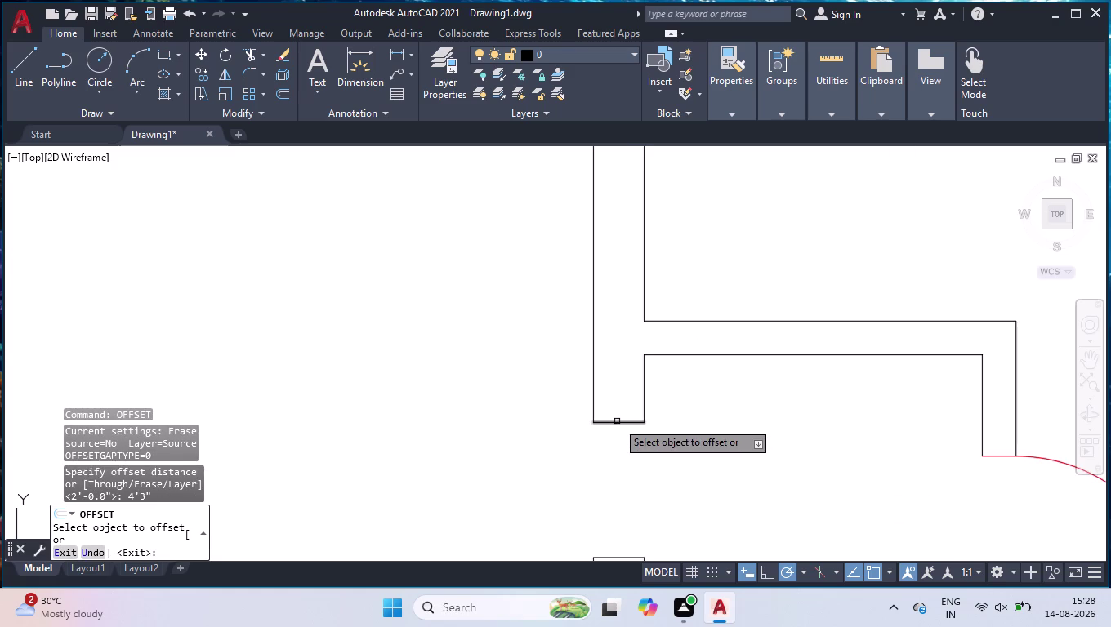
click(617, 422)
click(624, 313)
scroll(down, 3)
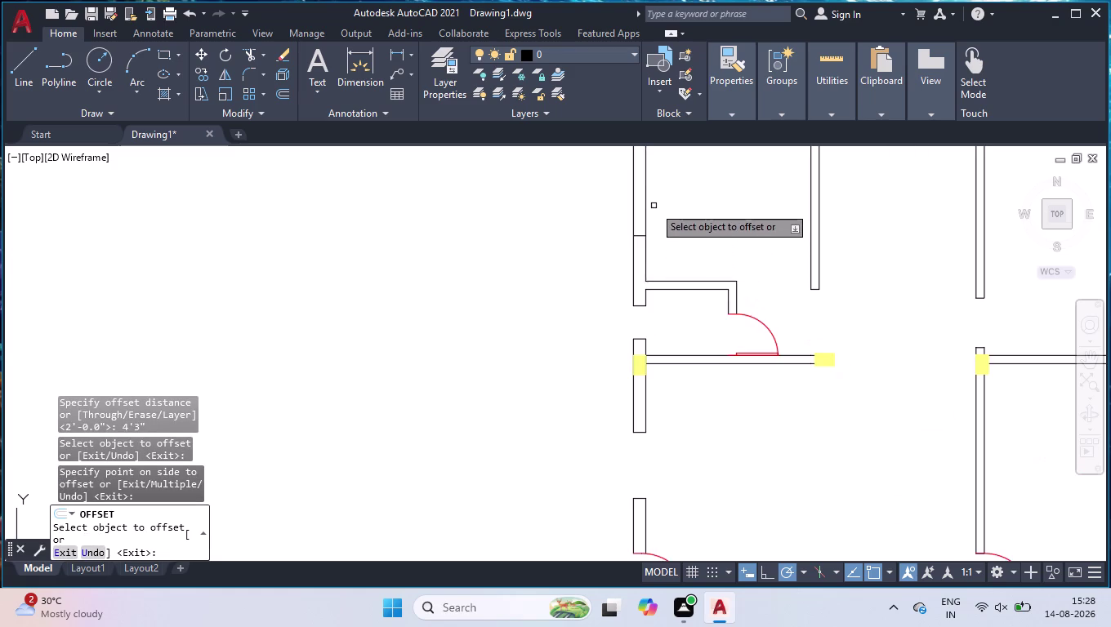
scroll(down, 3)
scroll(up, 3)
click(633, 364)
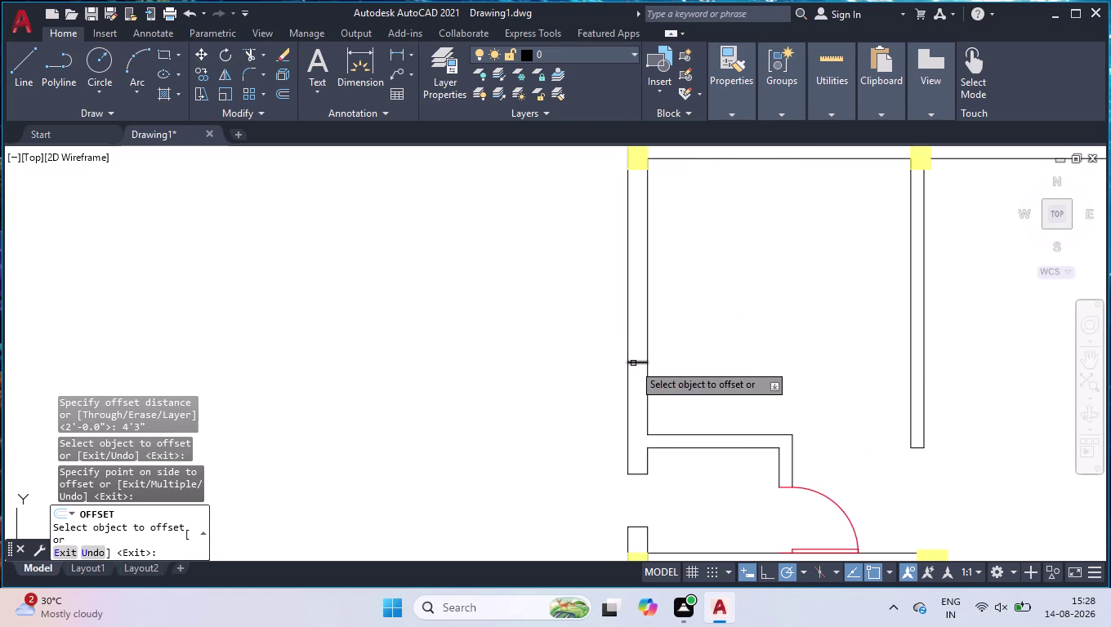
text(2')
key(Return)
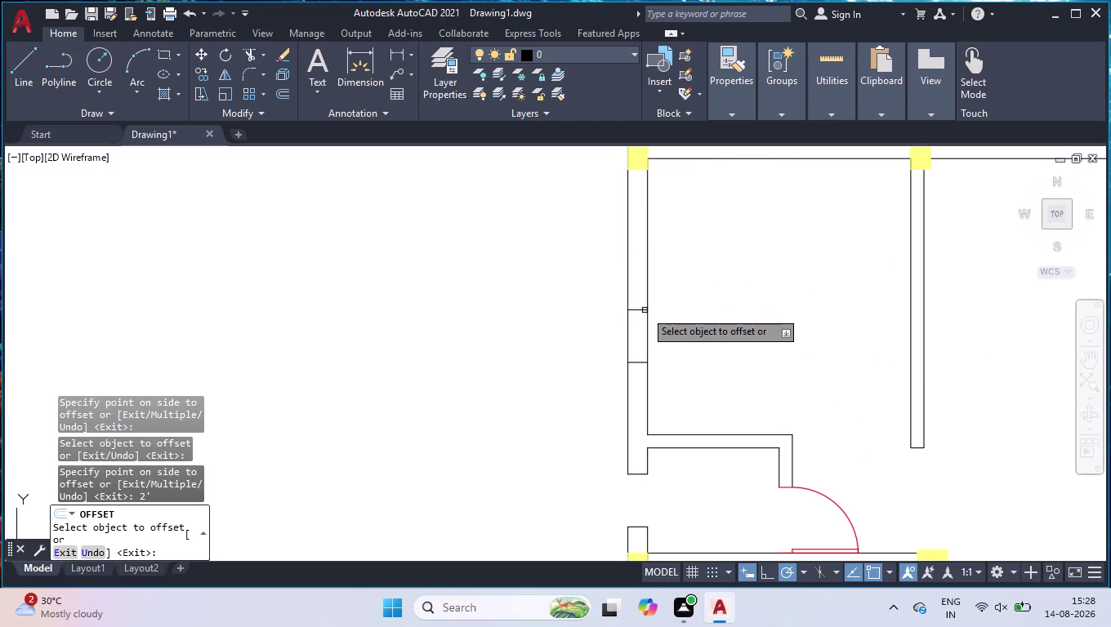
key(space)
Fence-trim the wall segment between the two offset lines to leave an opening.
text(t)
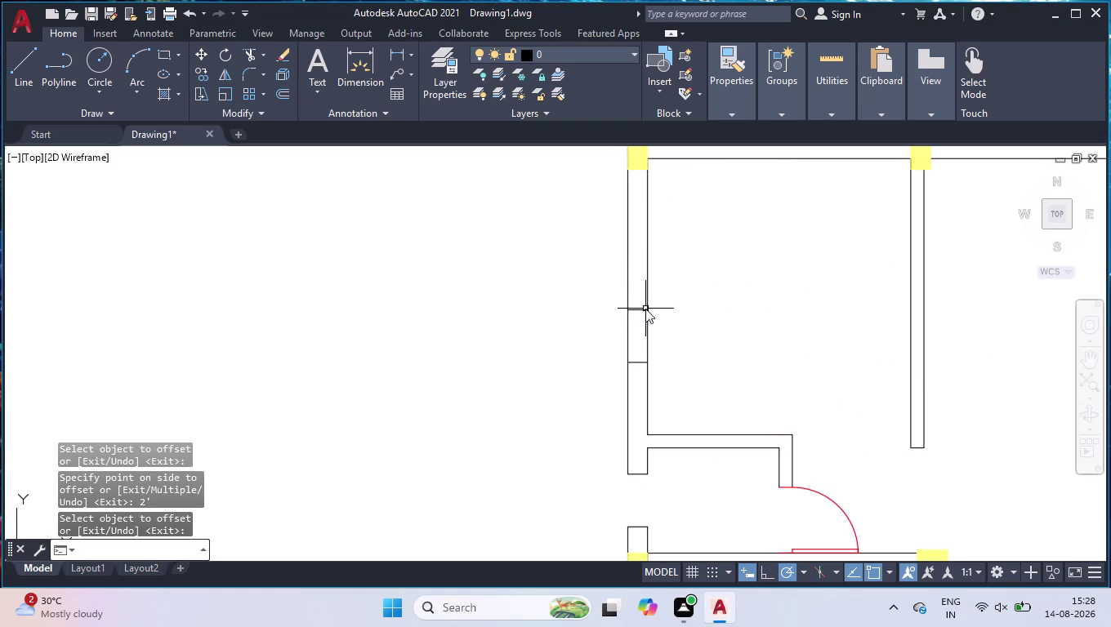
text(r)
key(Return)
click(669, 329)
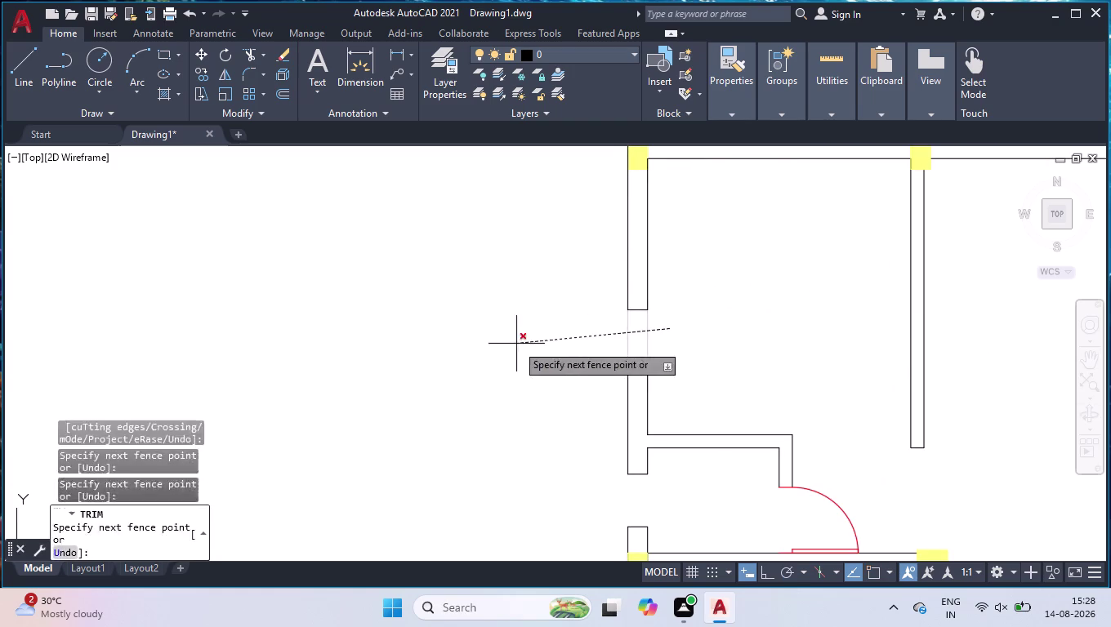
click(516, 344)
key(space)
scroll(down, 3)
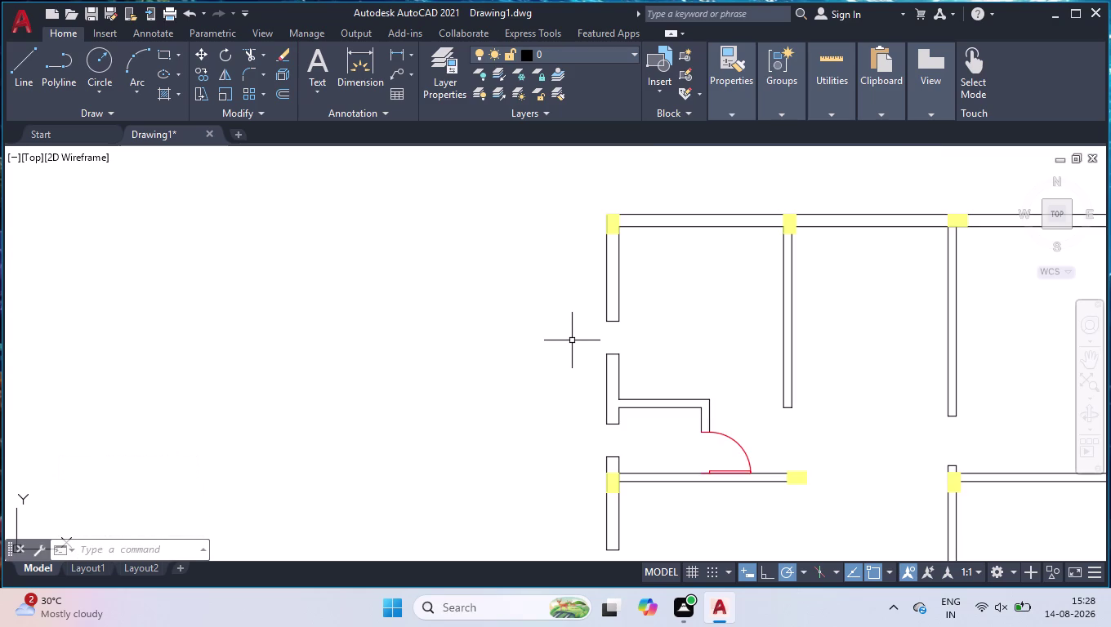
scroll(down, 3)
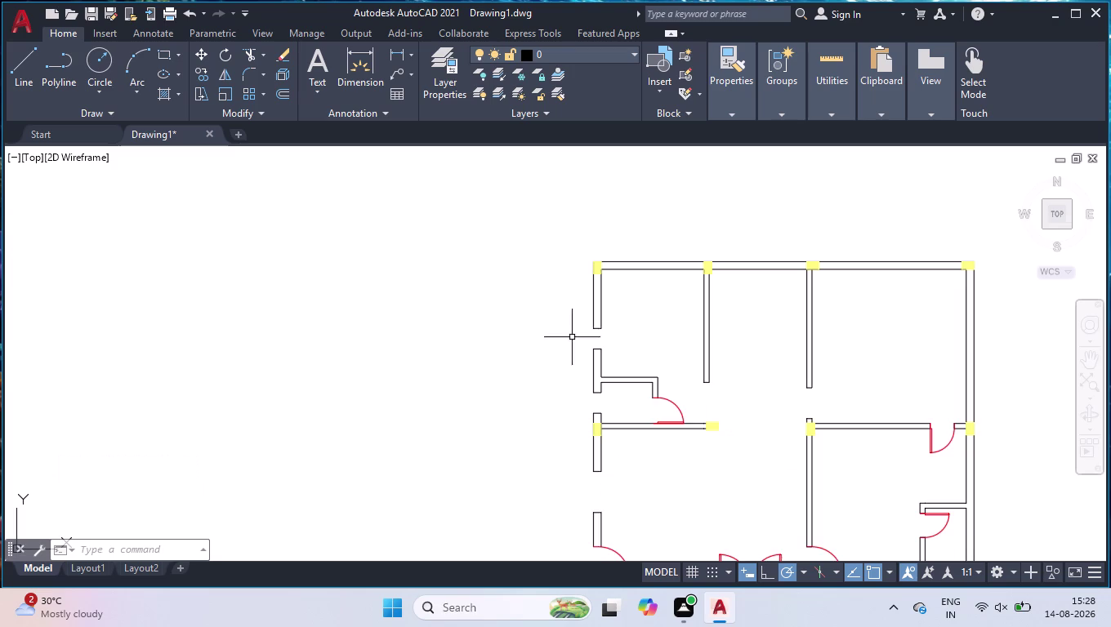
scroll(down, 3)
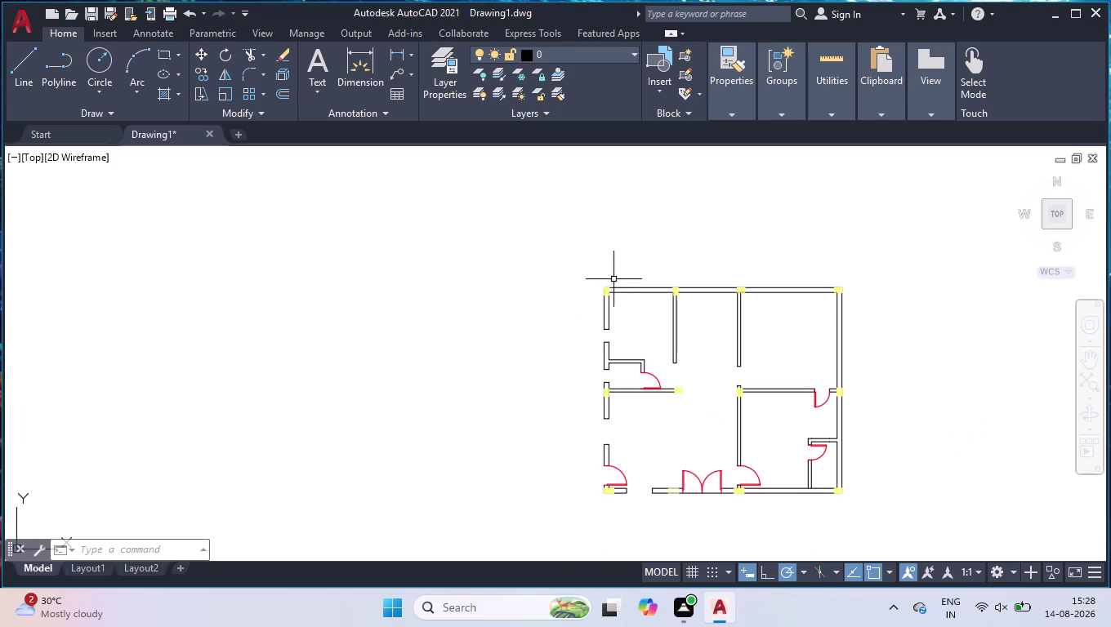
scroll(up, 3)
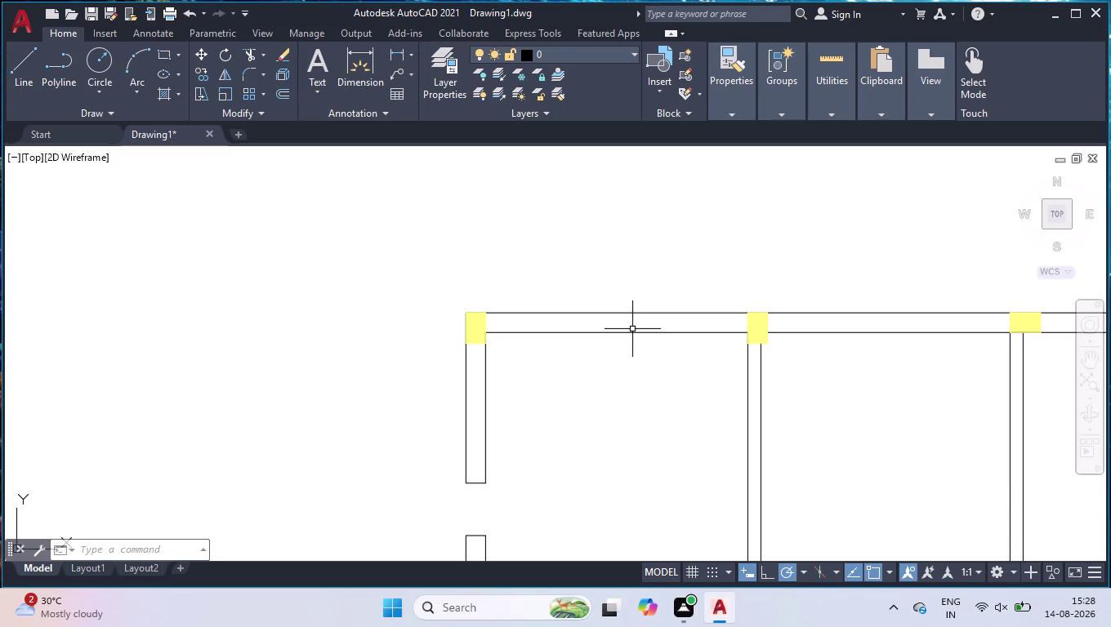
text(dli)
key(Return)
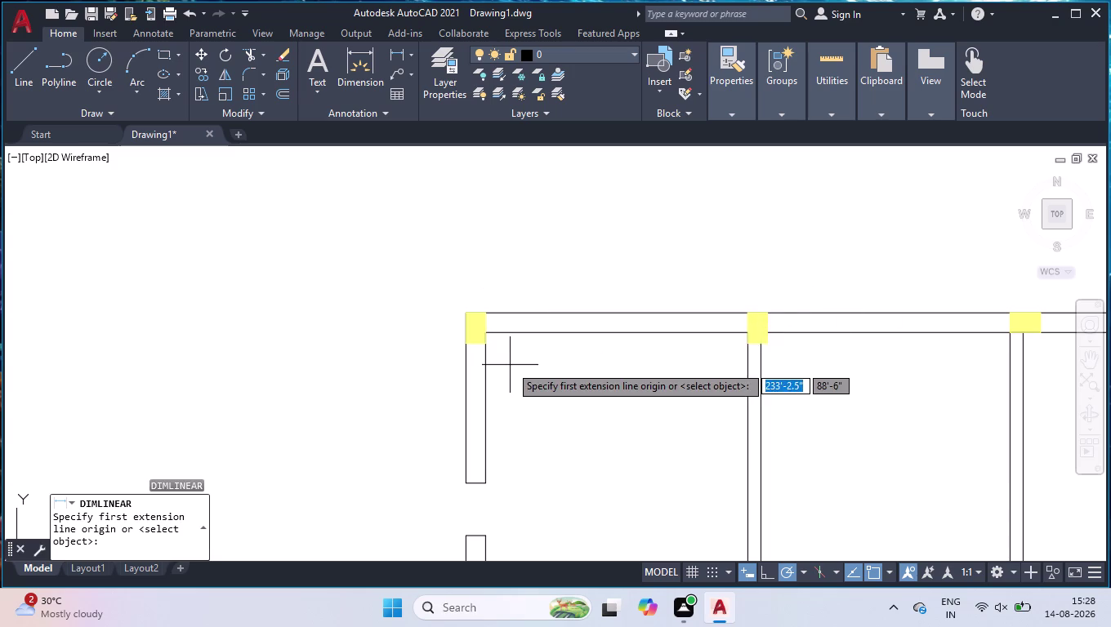
scroll(up, 3)
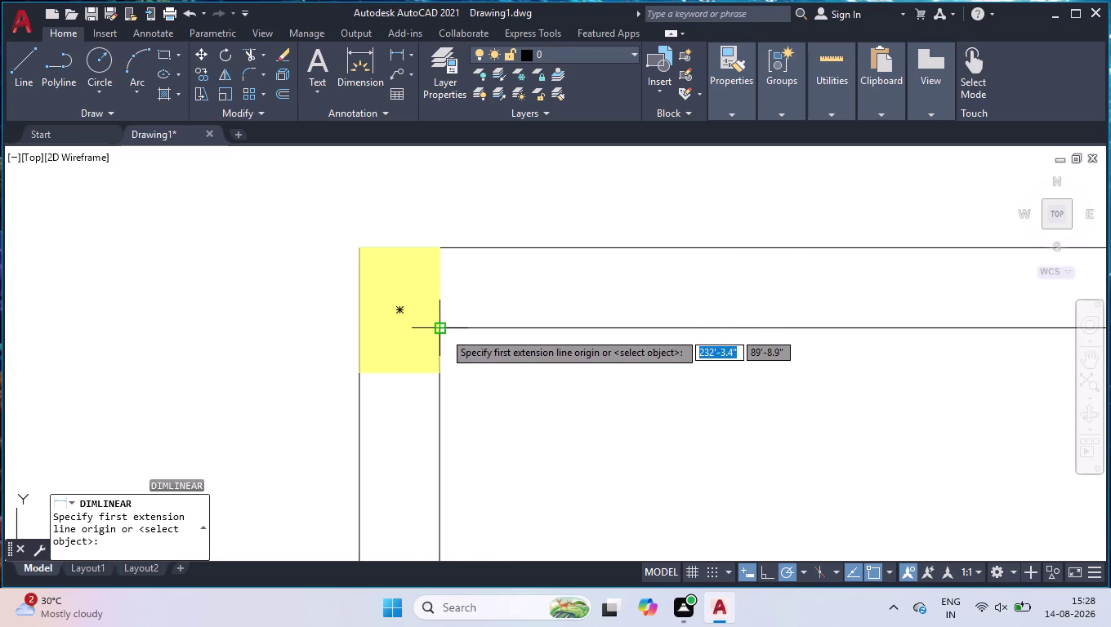
click(444, 331)
scroll(down, 3)
scroll(up, 3)
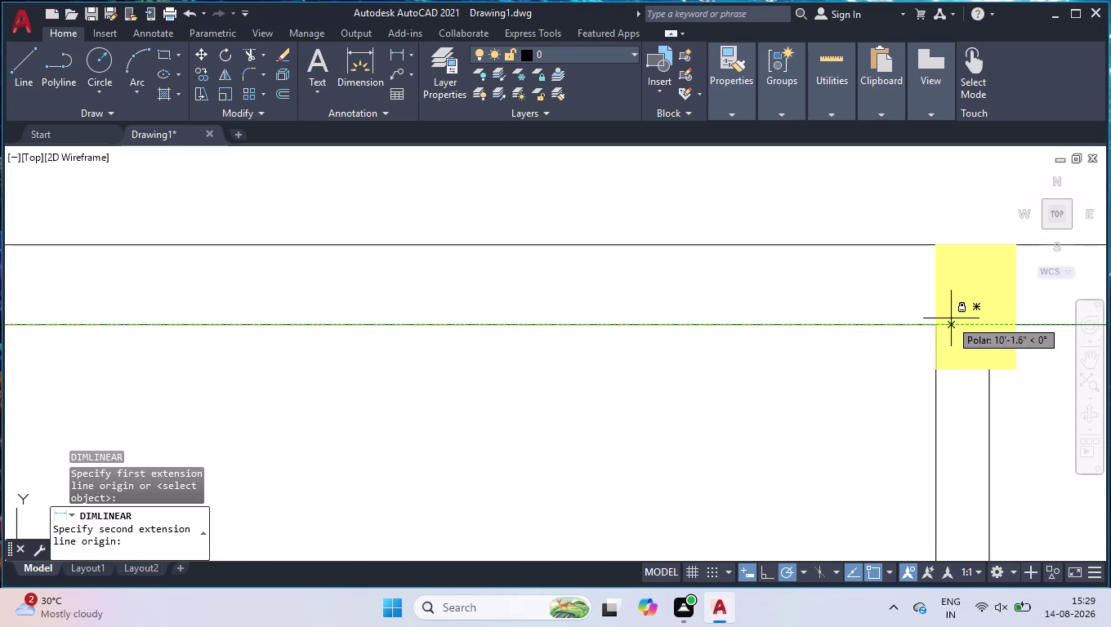
click(938, 327)
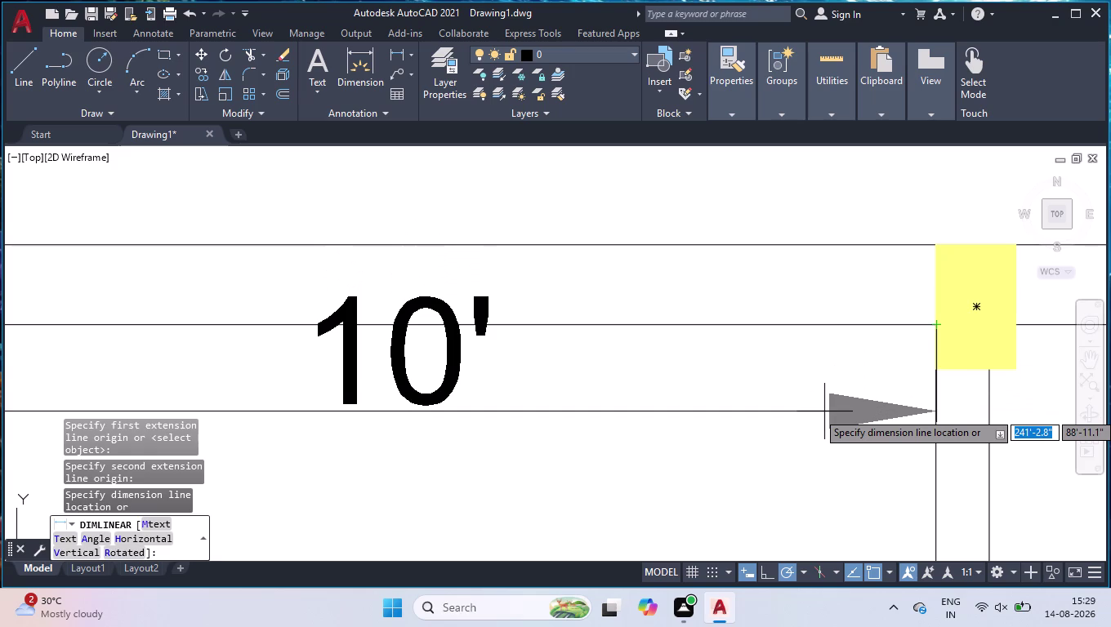
key(Delete)
key(Return)
key(space)
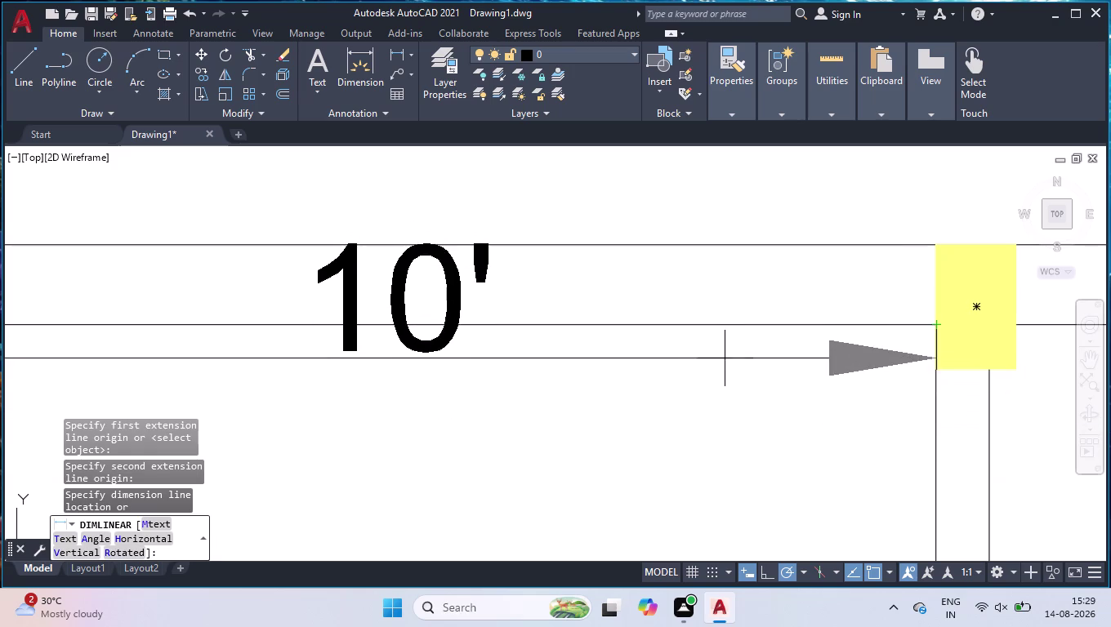
scroll(down, 3)
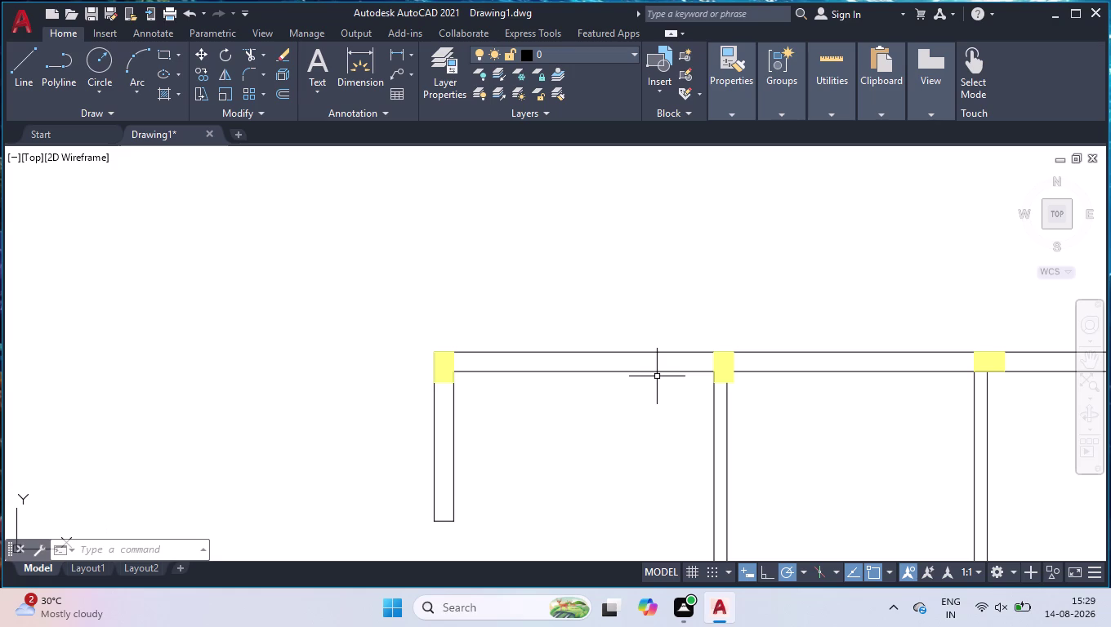
Draw a line across the top wall at the column face and move it 3'6" along the wall.
key(l)
key(Return)
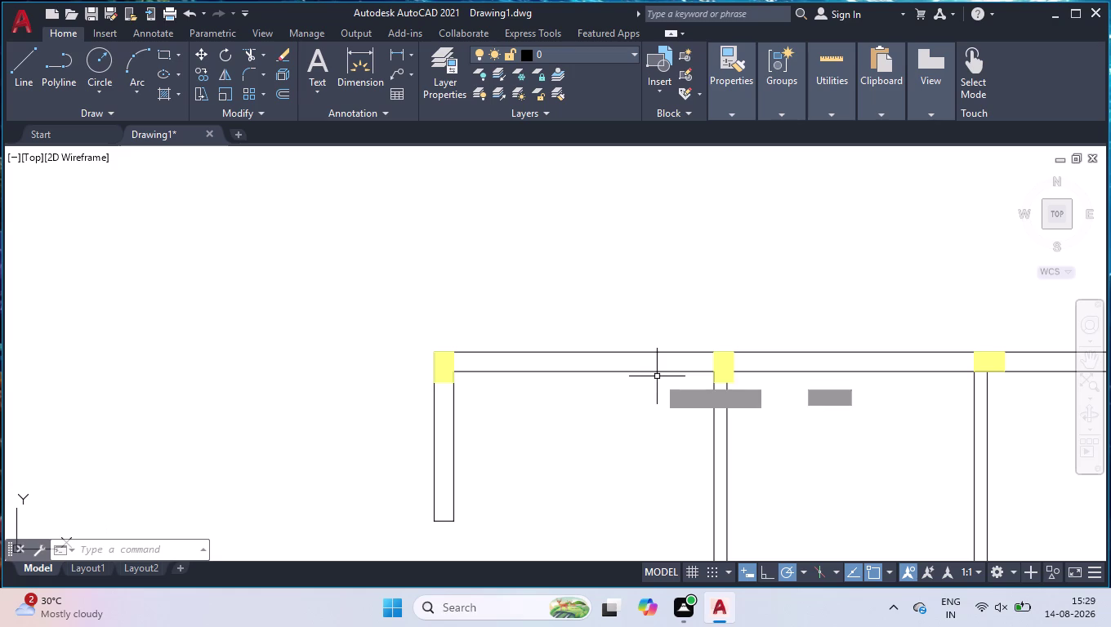
scroll(up, 3)
scroll(up, 3)
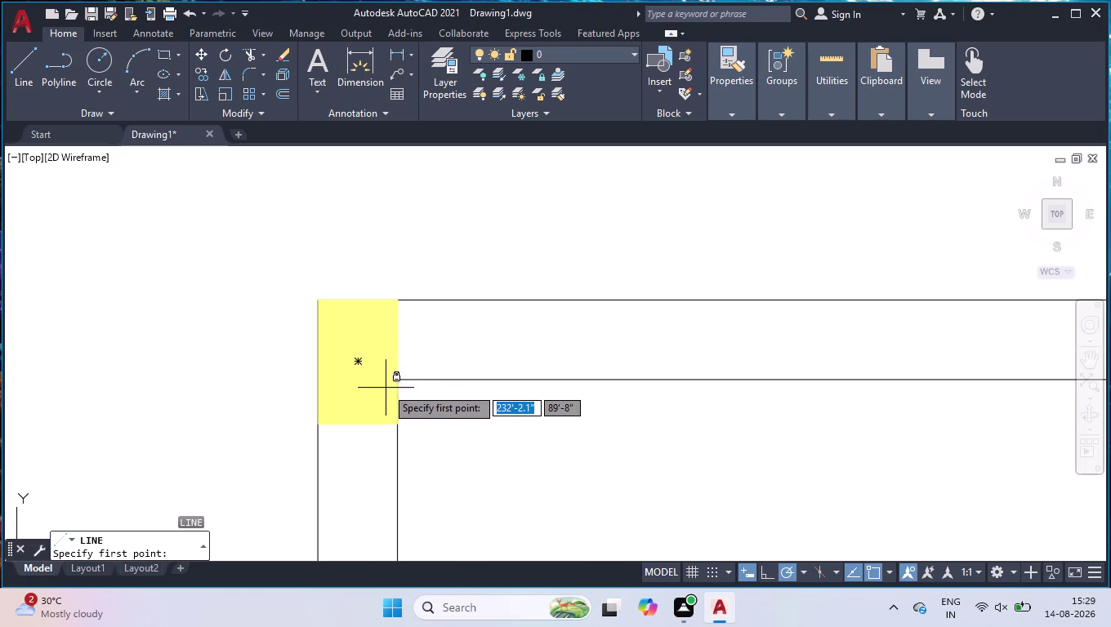
click(396, 381)
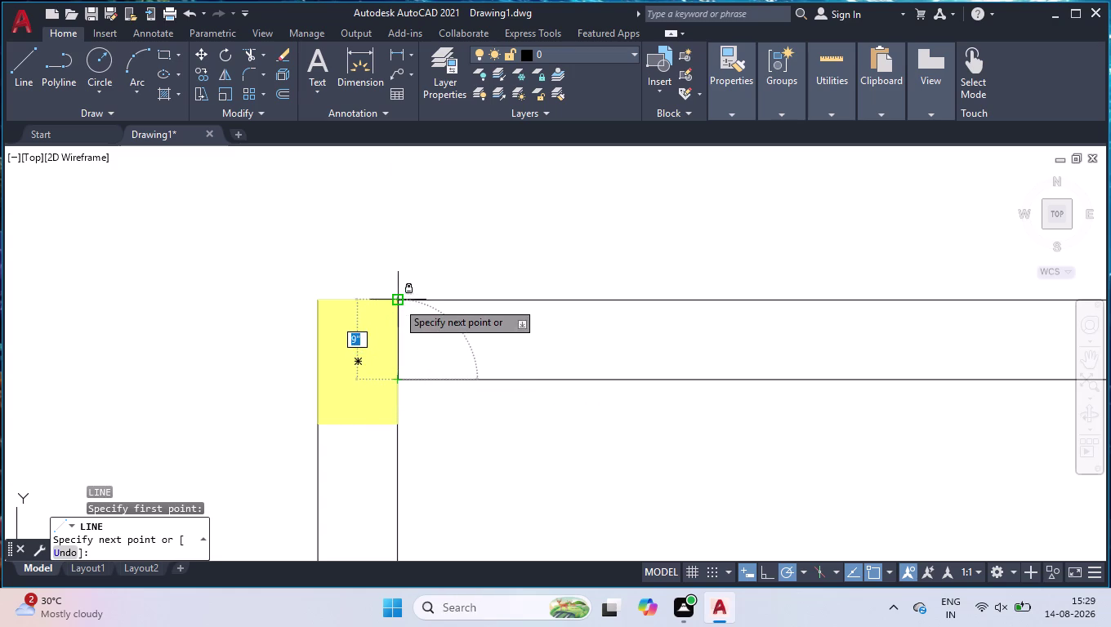
click(397, 301)
key(space)
click(398, 330)
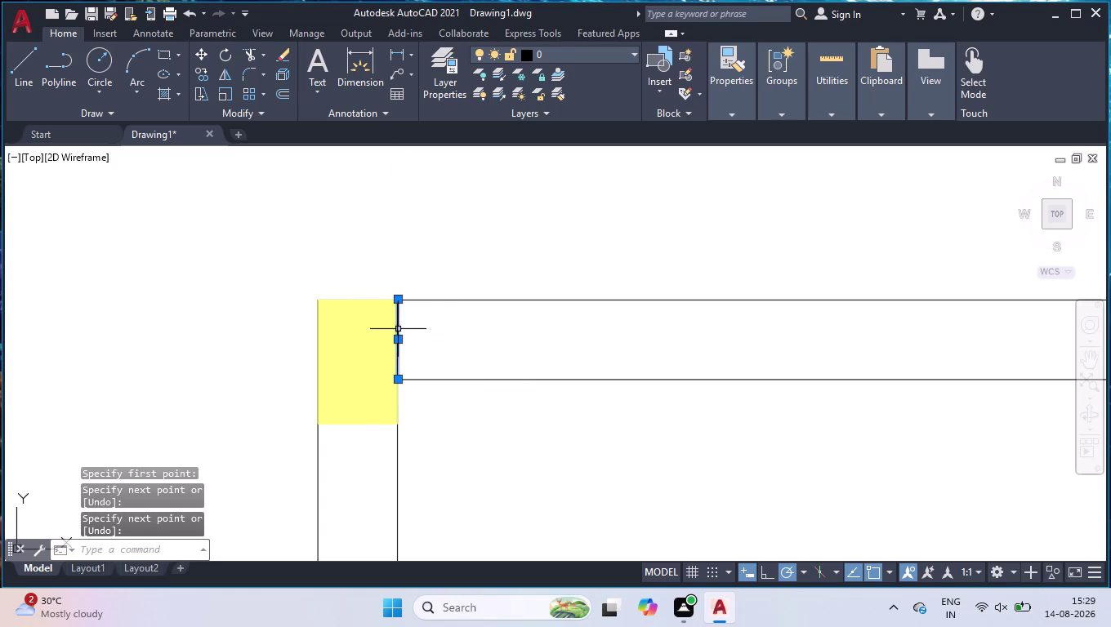
click(397, 340)
text(3')
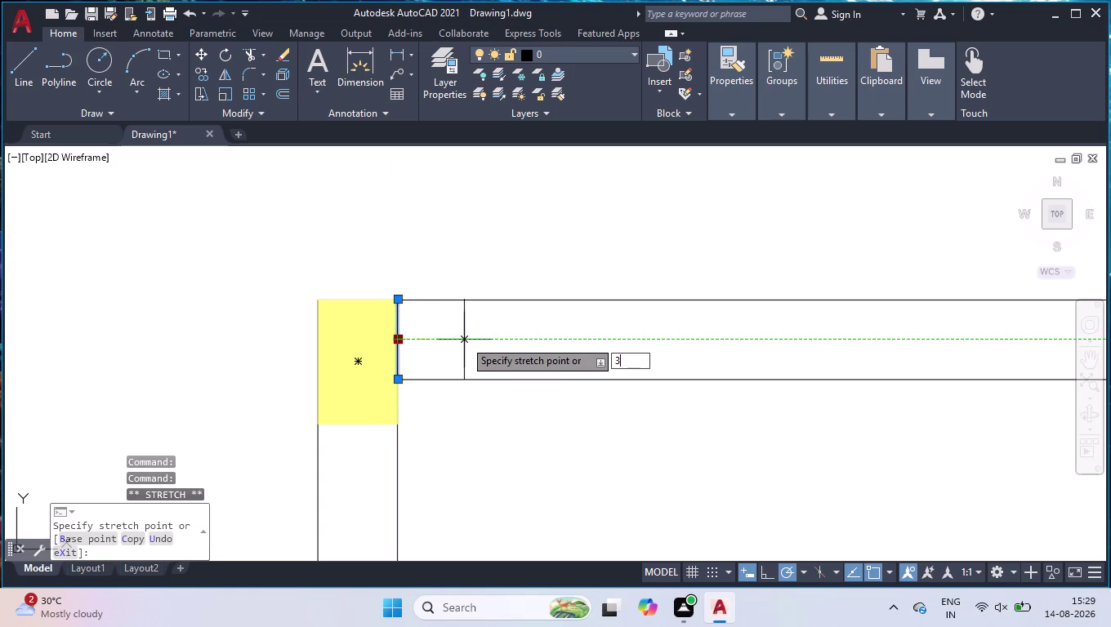
text(6")
key(Return)
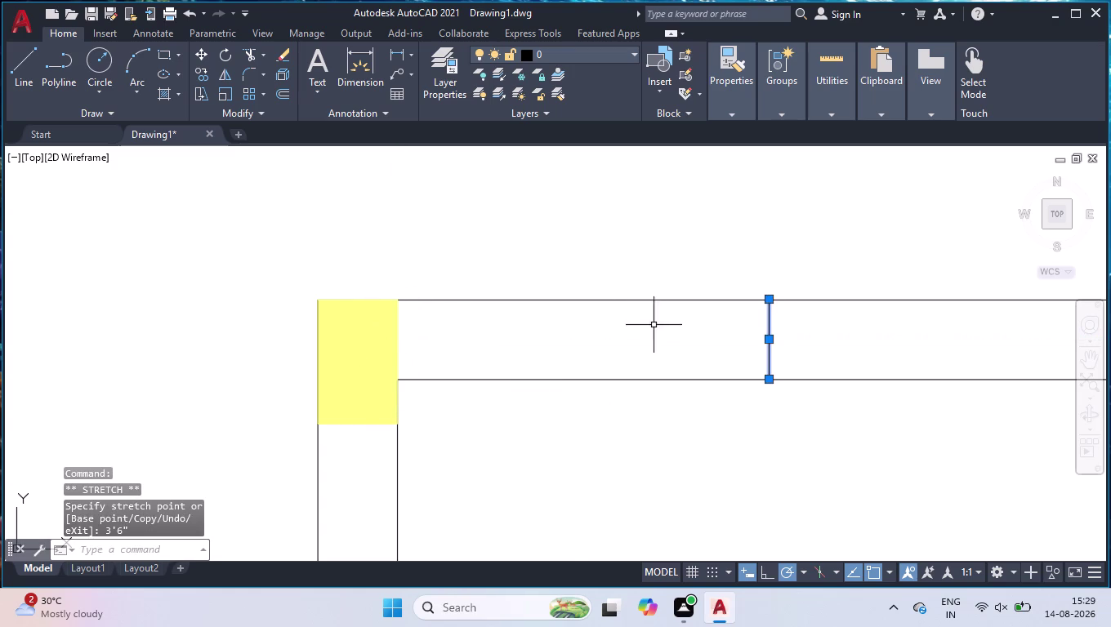
Offset the cross line 3' further along the wall.
scroll(down, 3)
scroll(up, 3)
scroll(up, 3)
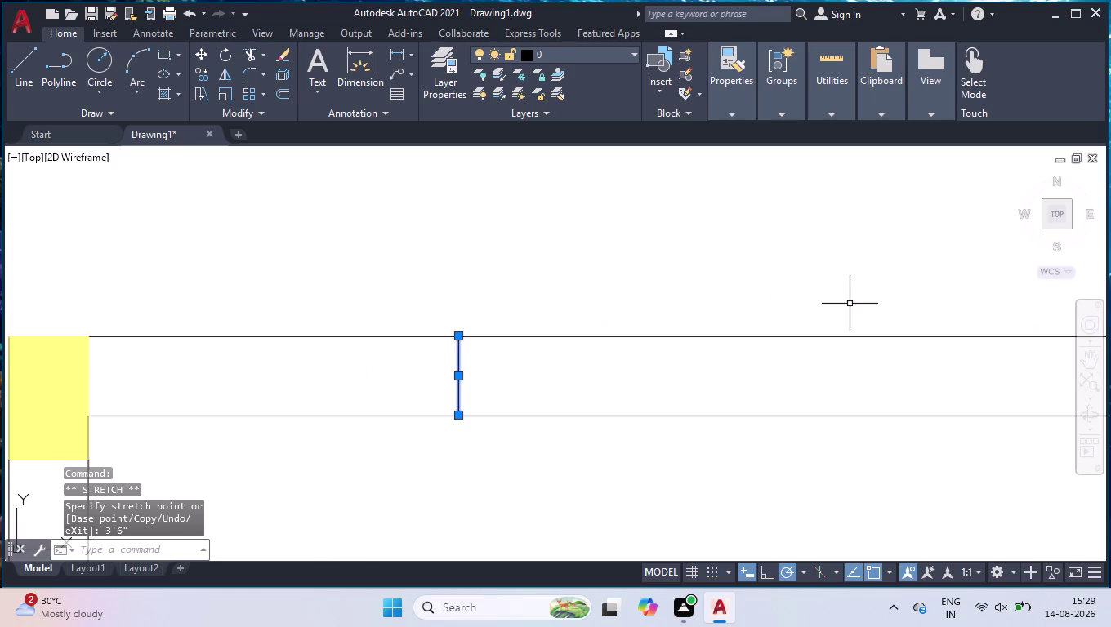
text(off)
key(Return)
text(3')
key(Return)
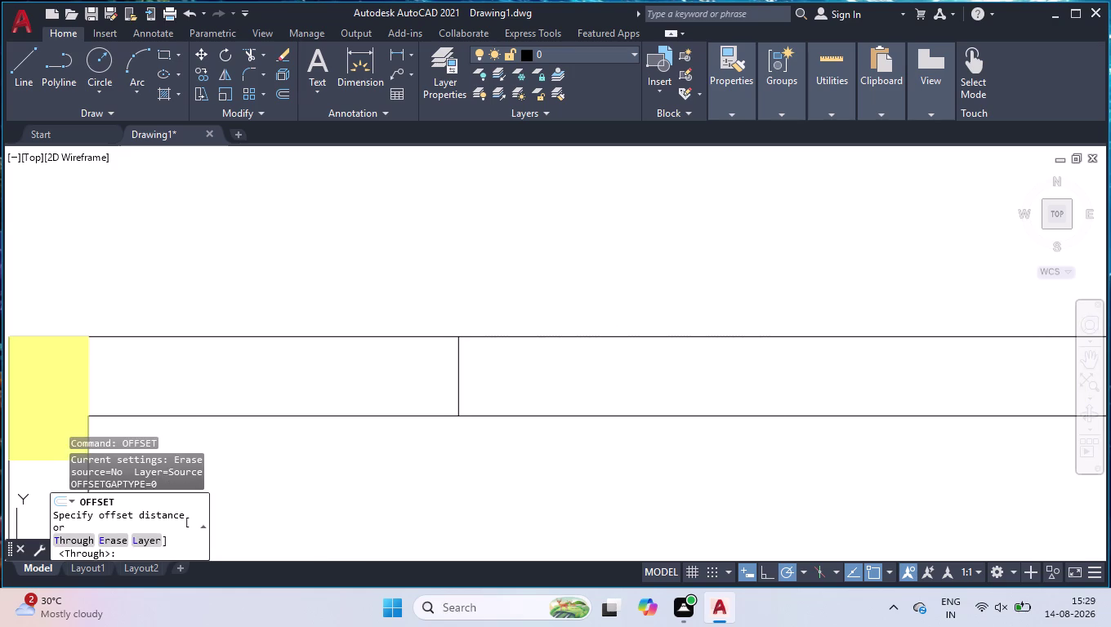
click(850, 304)
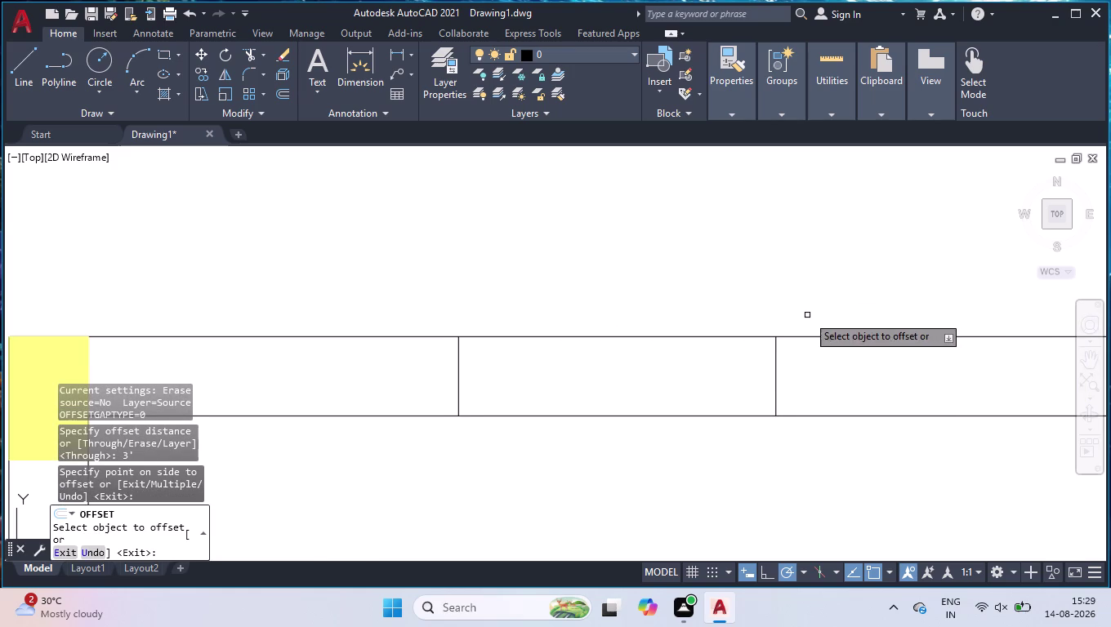
key(space)
Trim the top wall between the two cross lines with a fence.
text(tr)
key(Return)
click(653, 251)
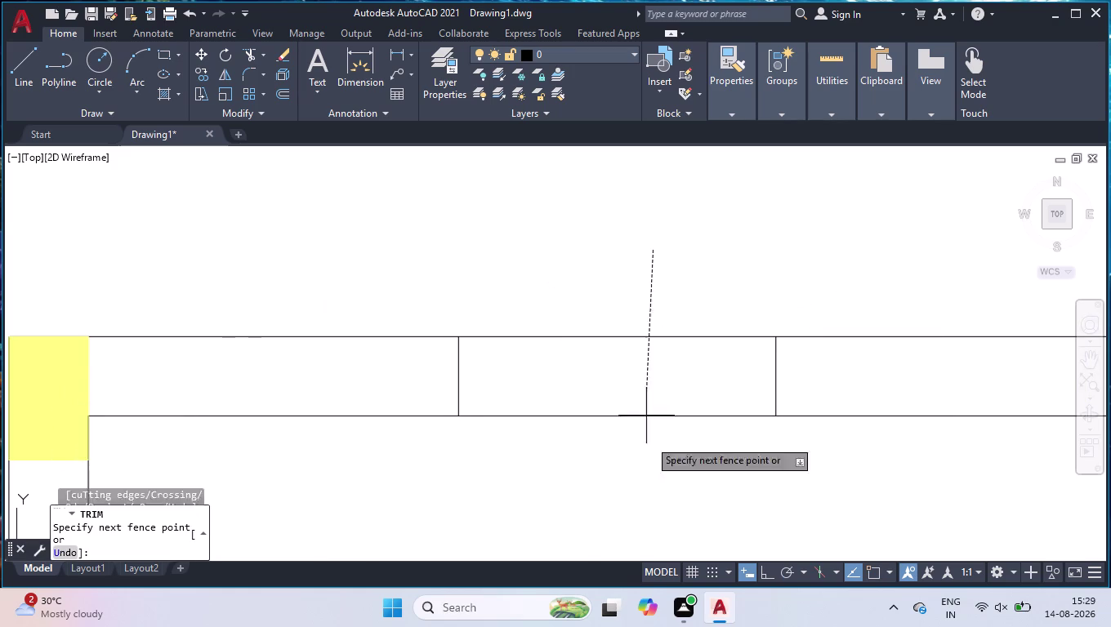
click(617, 483)
scroll(down, 3)
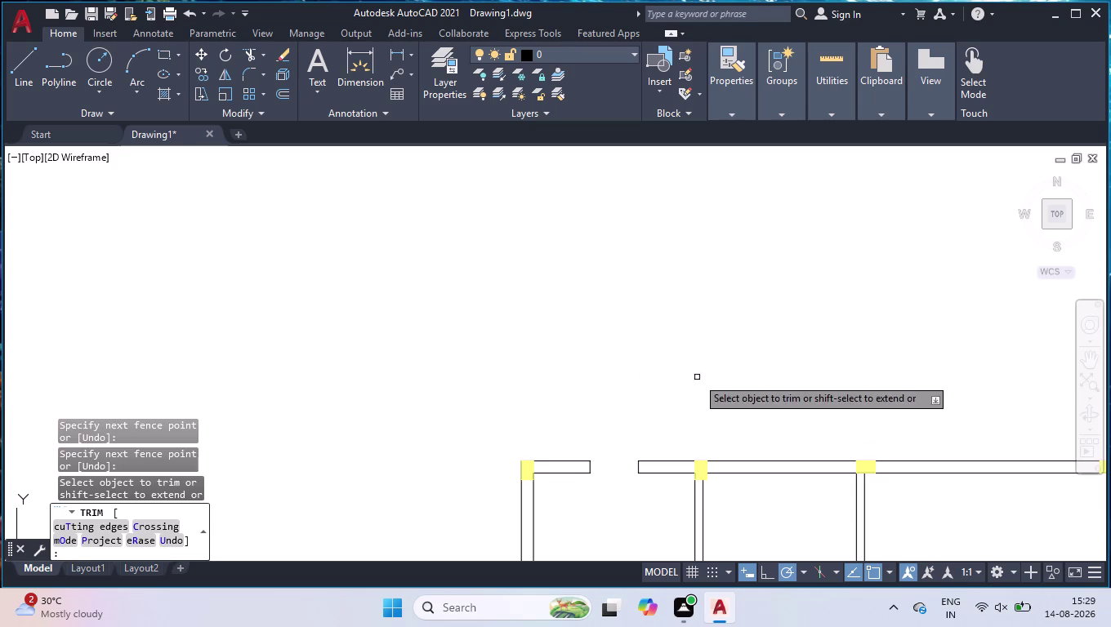
key(space)
scroll(down, 3)
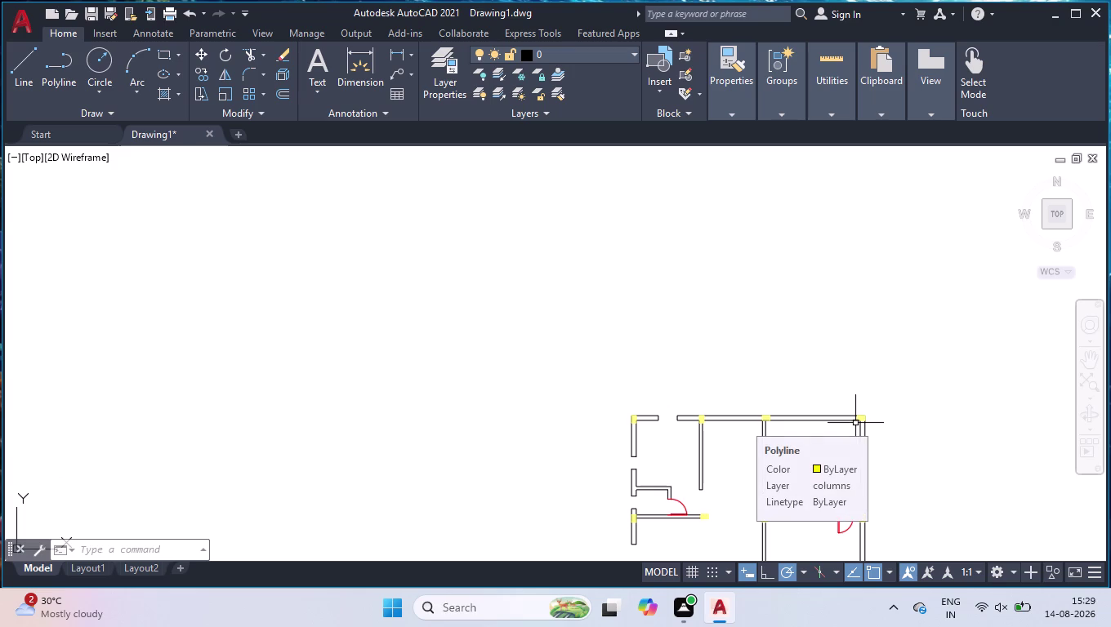
scroll(up, 3)
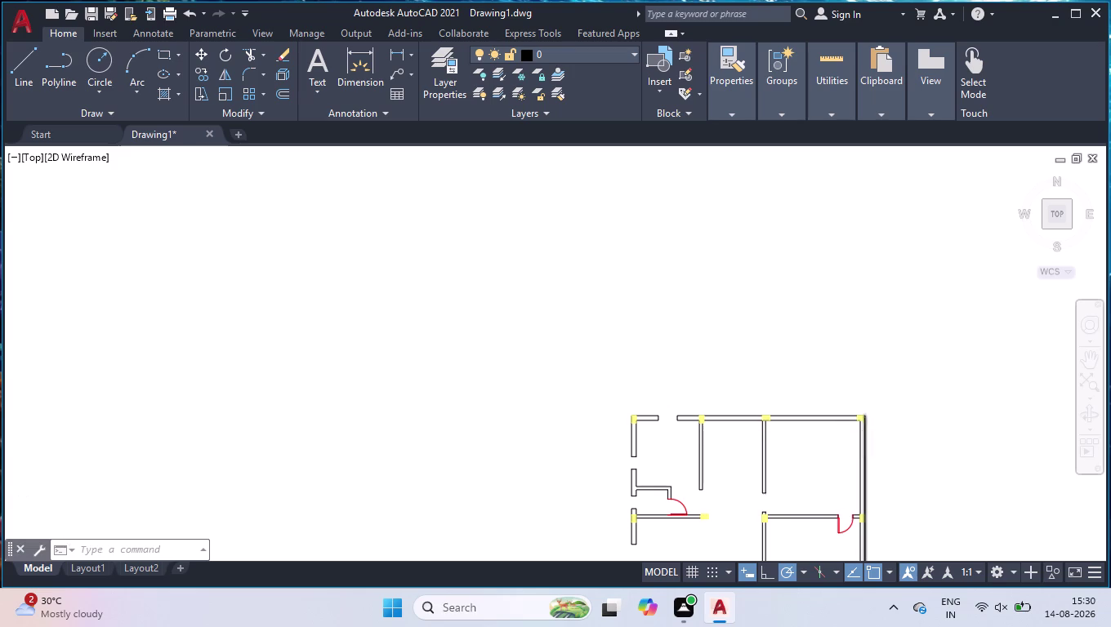
Draw a short line across the wall at the column corner and move it 2'-9" right.
scroll(up, 3)
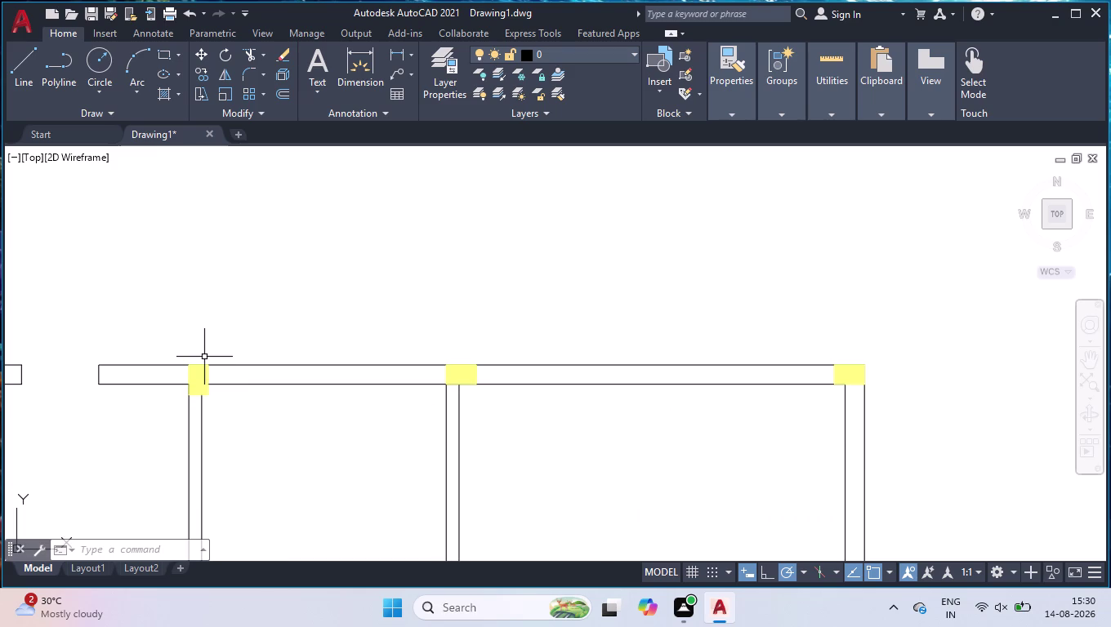
key(l)
key(Return)
scroll(up, 3)
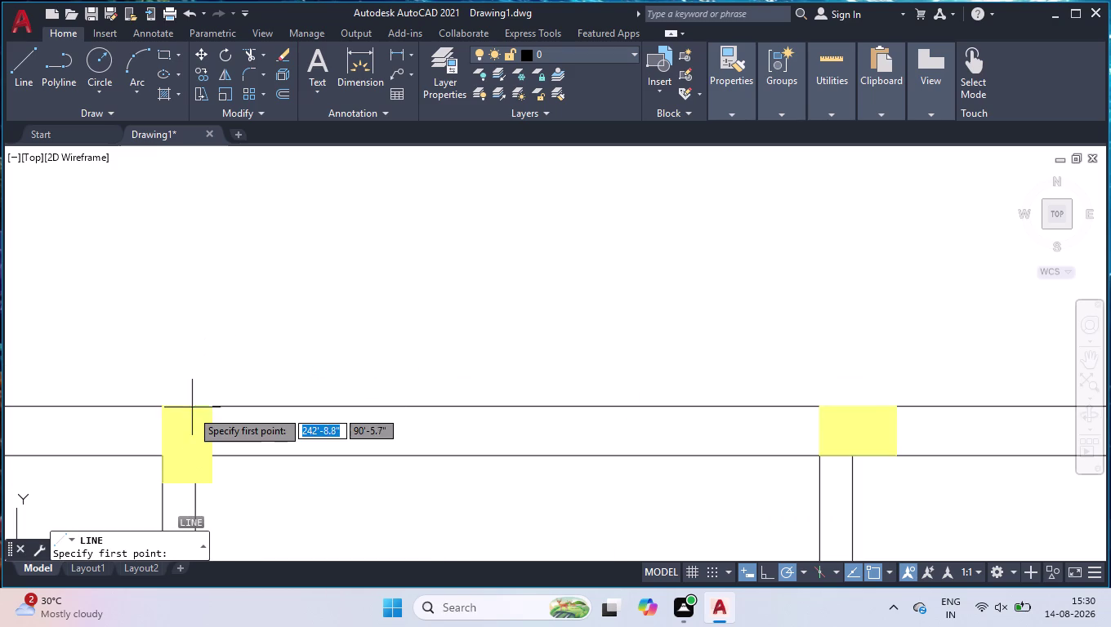
click(211, 406)
click(211, 458)
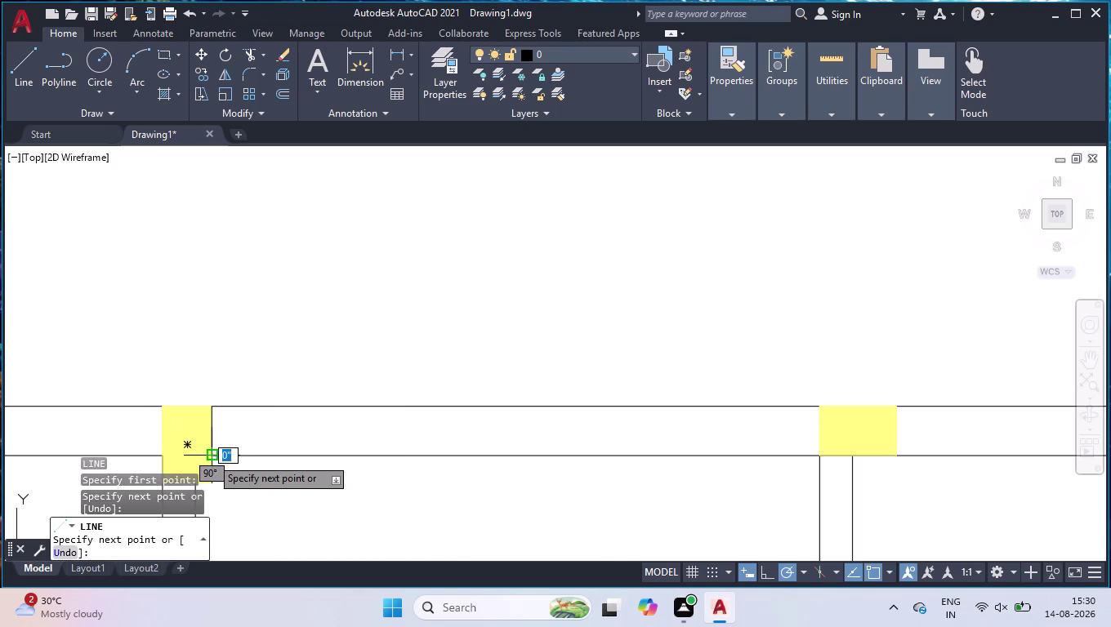
key(space)
click(211, 441)
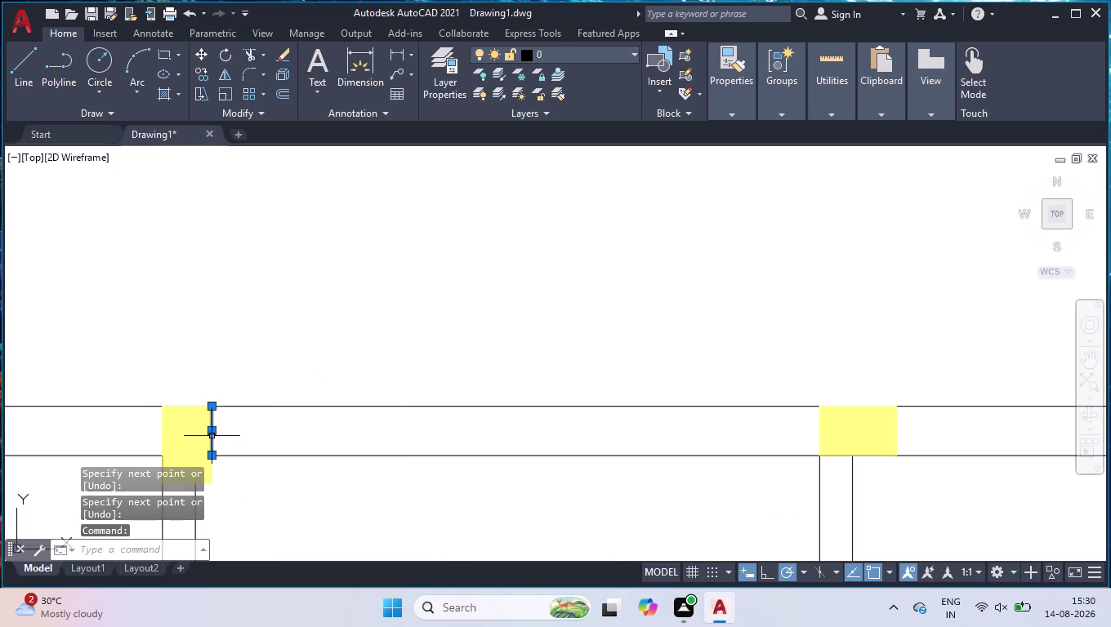
click(212, 433)
text(2')
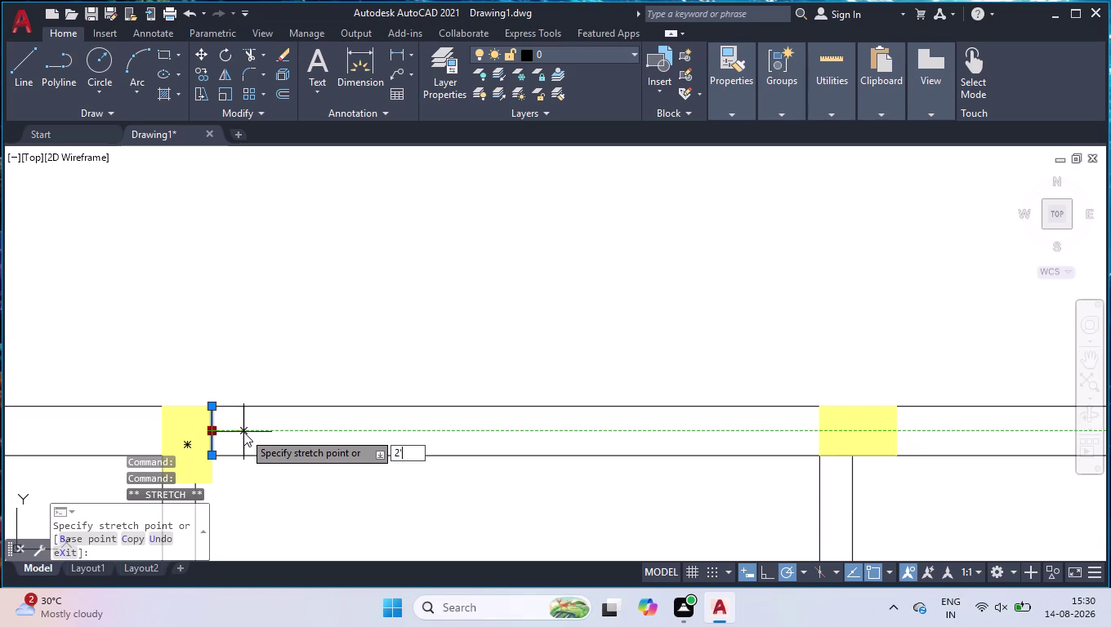
text(9")
key(Return)
Offset the moved line 4' to mark the opening's far edge.
text(o)
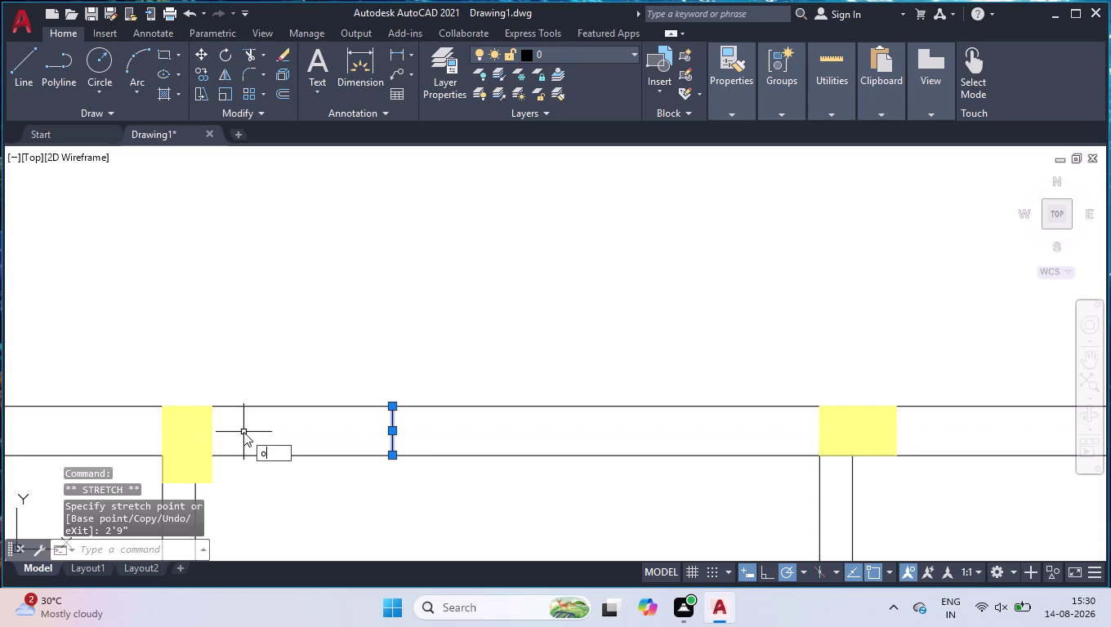
text(ff)
key(Return)
key(4)
key(apostrophe)
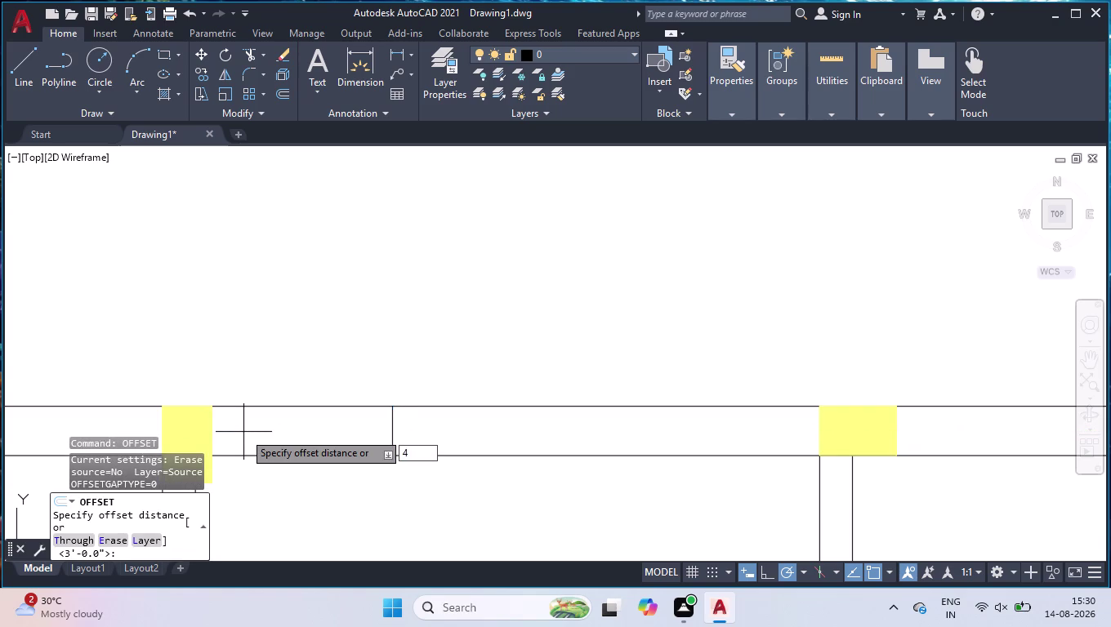
key(Return)
click(740, 494)
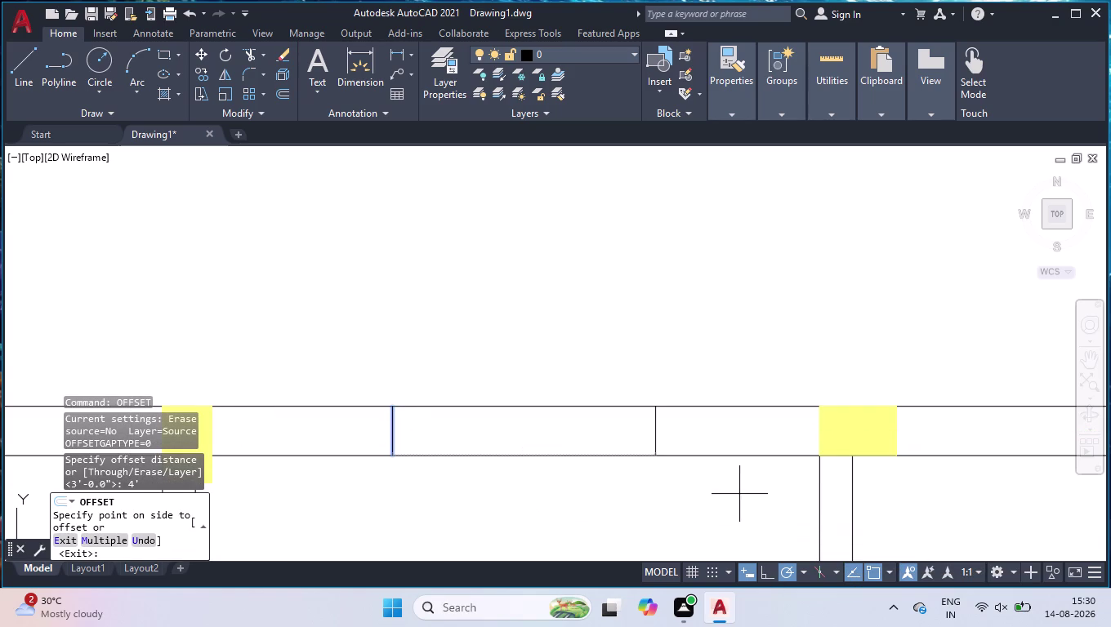
key(Return)
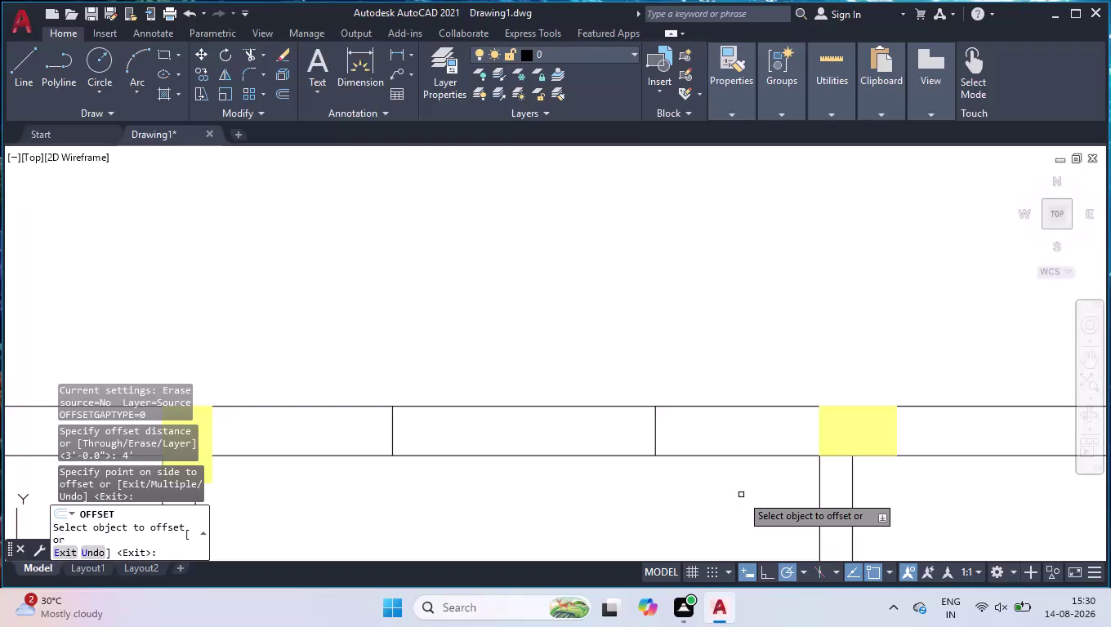
Trim the wall segment between the two lines with a fence.
text(tr)
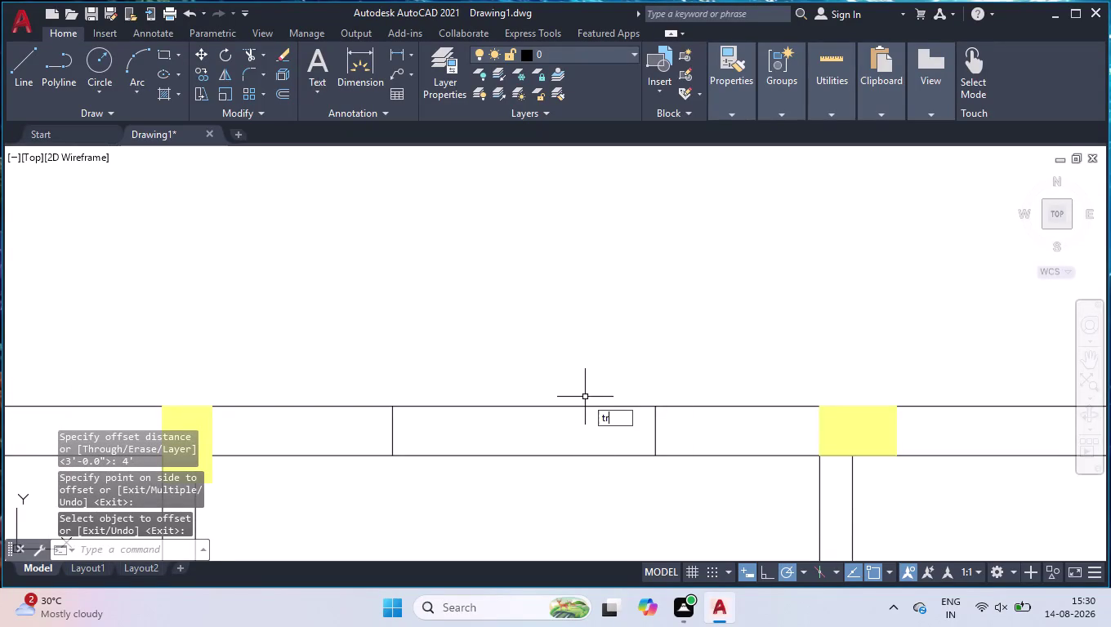
key(Return)
click(580, 347)
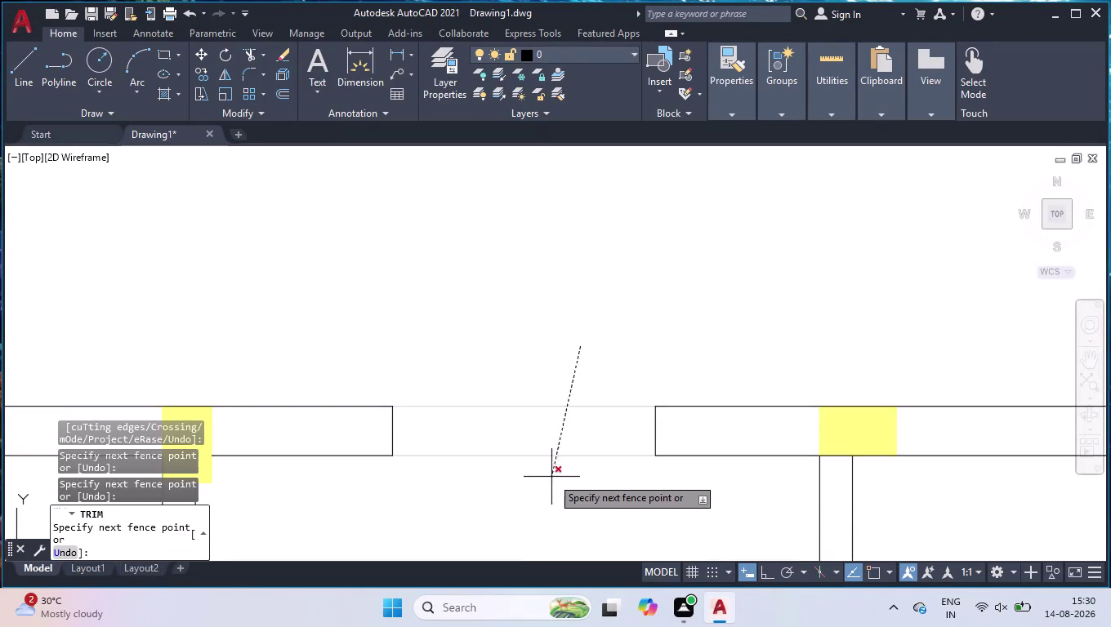
click(551, 477)
scroll(down, 3)
key(space)
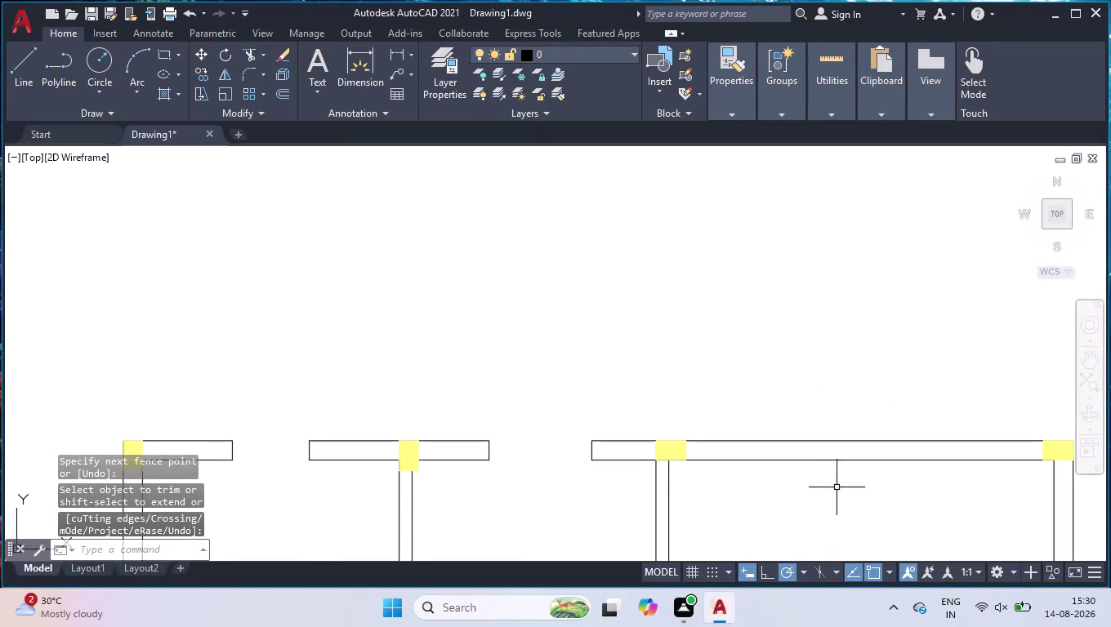
scroll(down, 3)
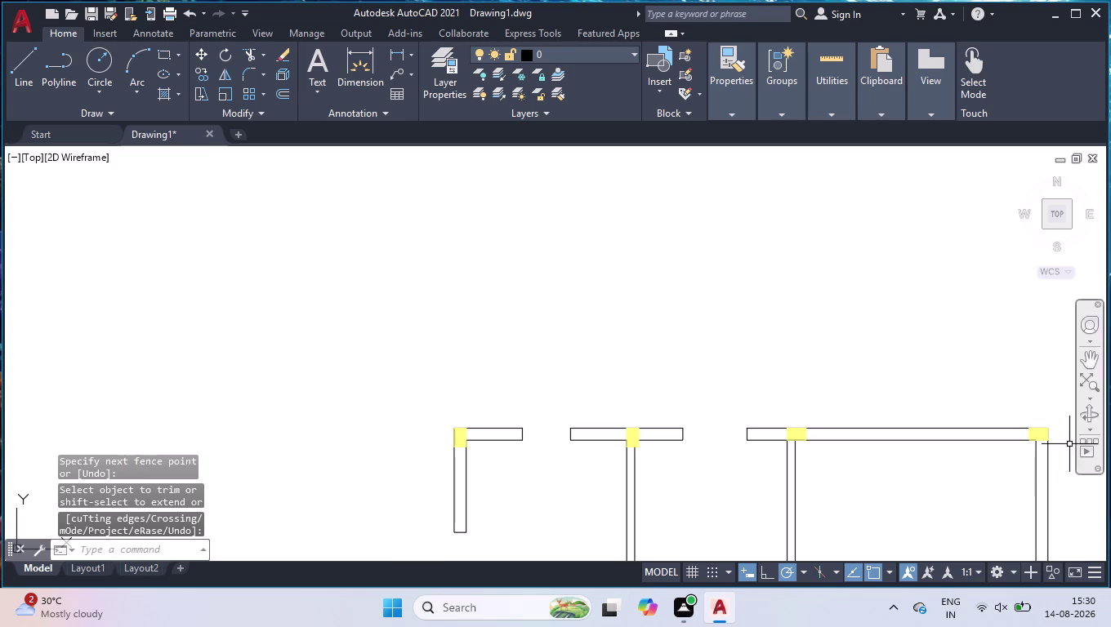
Measure the span between the two column corners with DIMLINEAR without placing it.
scroll(up, 3)
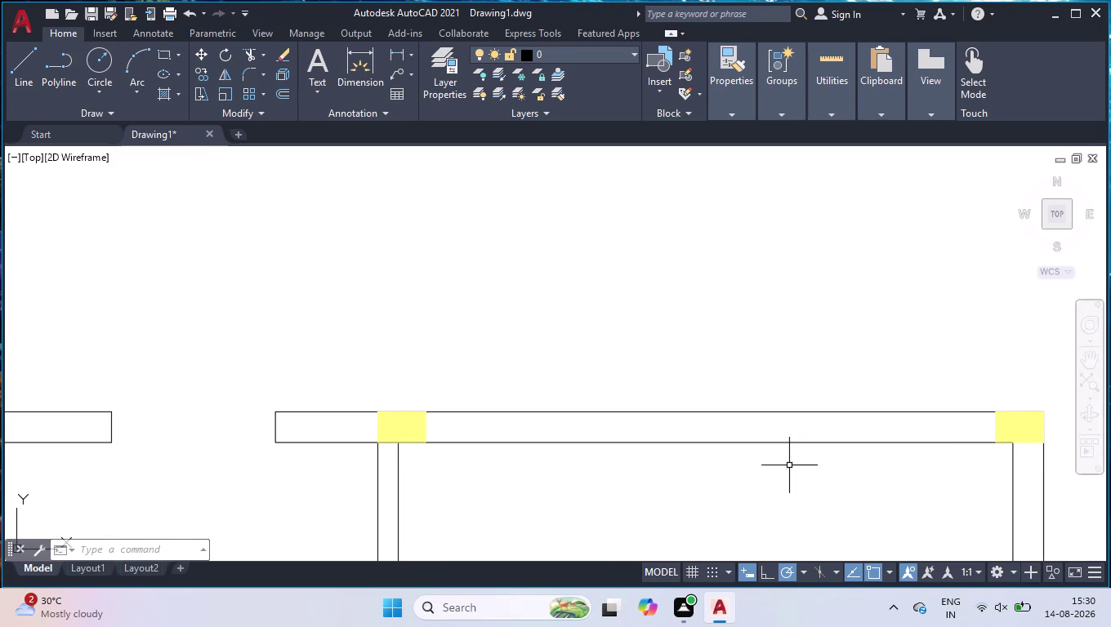
text(dli)
key(Return)
click(428, 444)
click(995, 443)
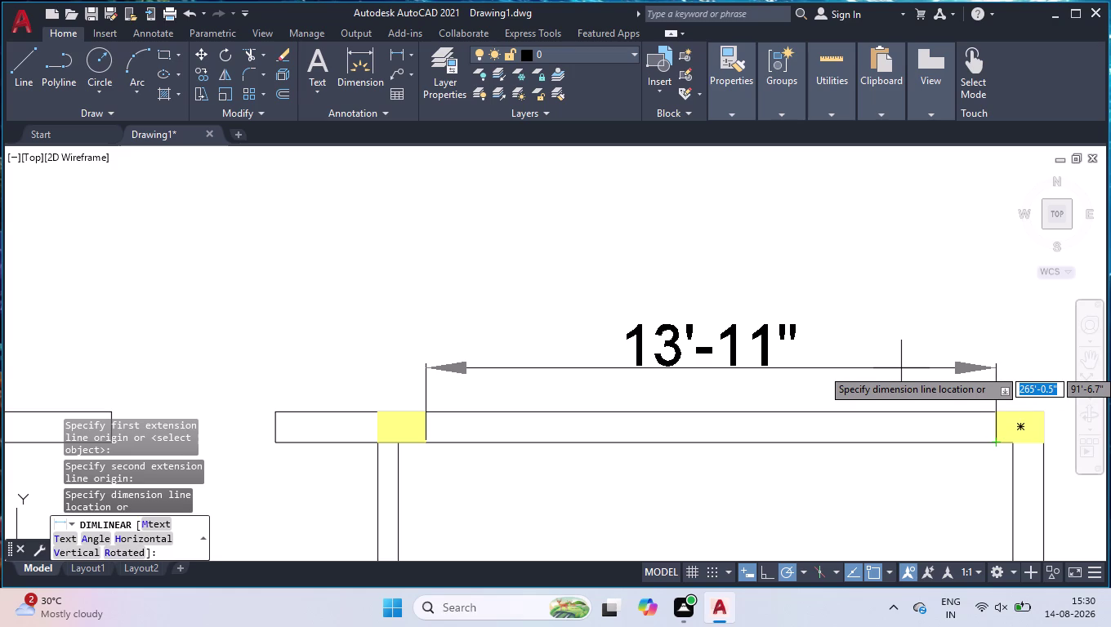
key(Delete)
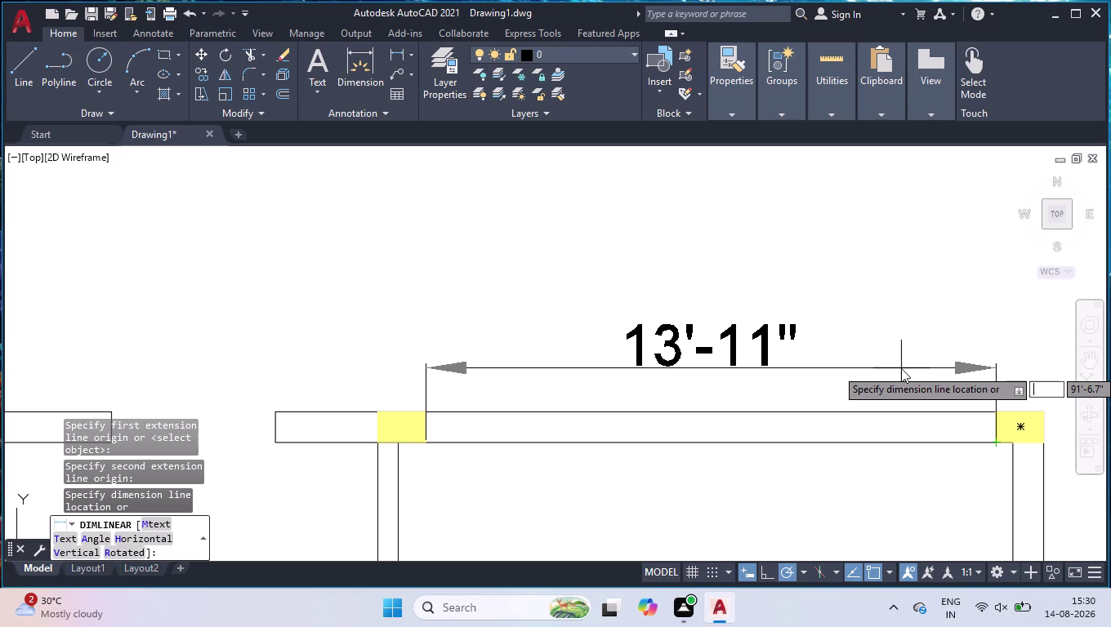
key(space)
key(space)
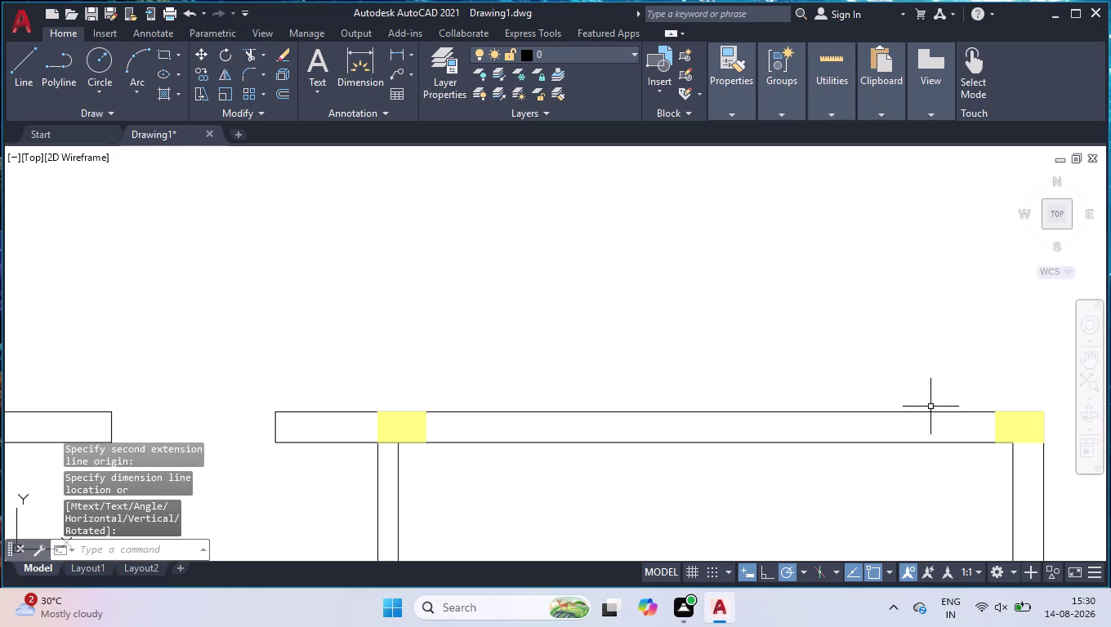
Draw a short line across the wall at the column corner and move it 4' right.
key(l)
key(Return)
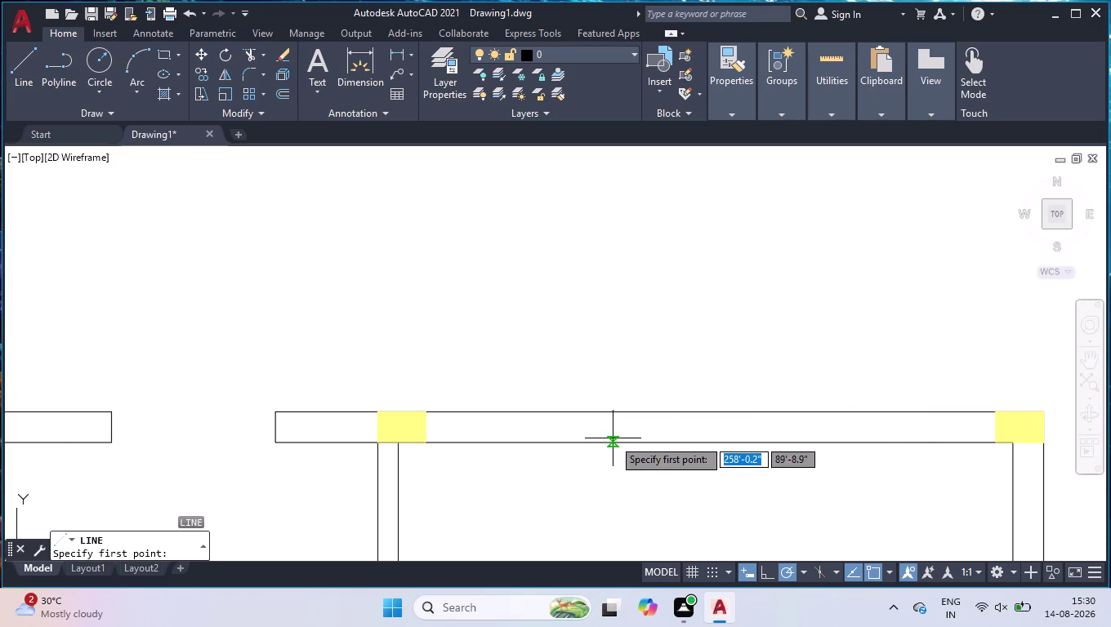
click(424, 410)
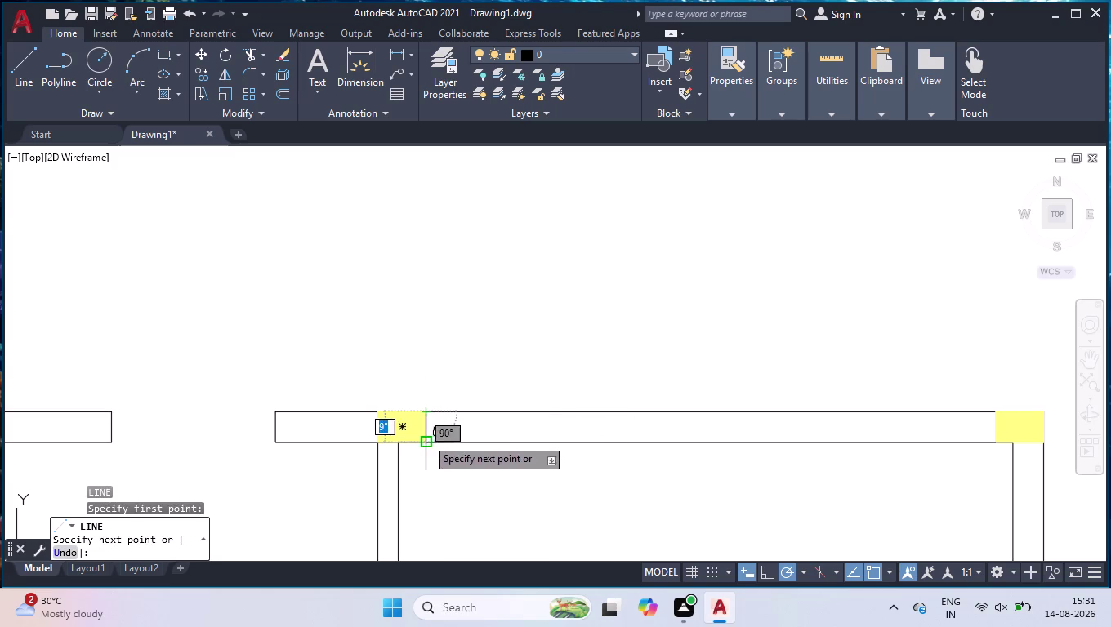
click(425, 445)
key(space)
click(425, 430)
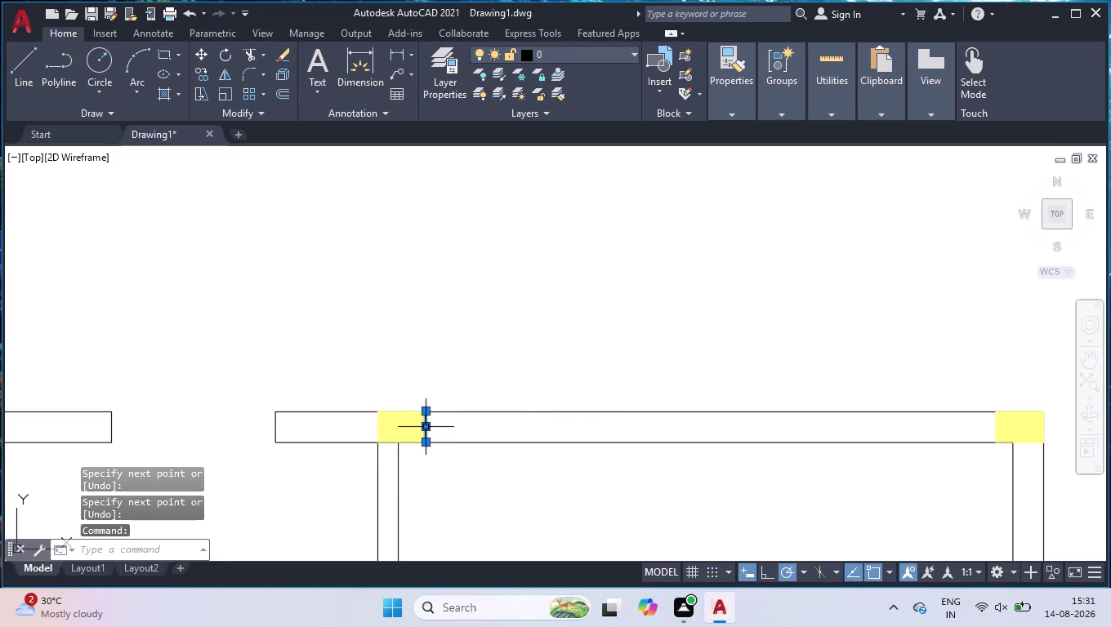
click(424, 429)
click(428, 429)
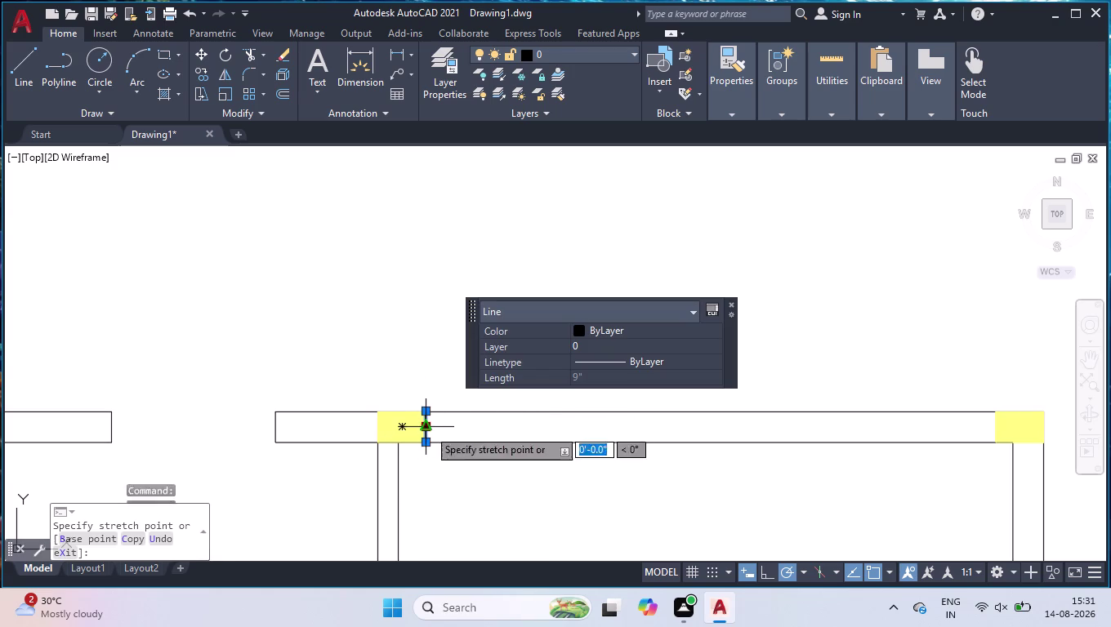
text(4')
key(Return)
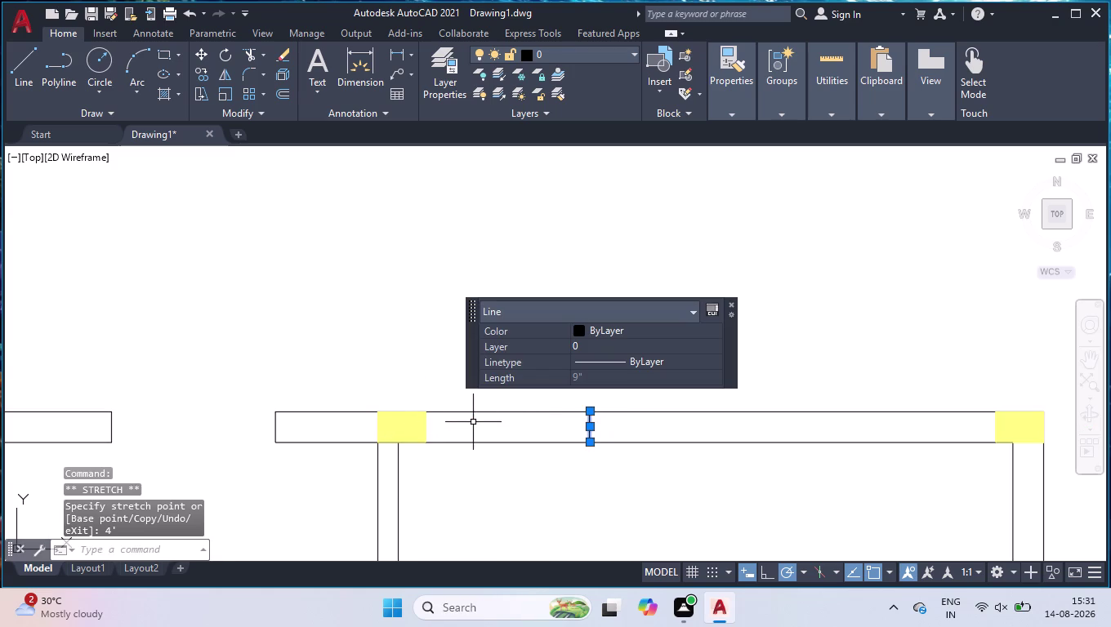
Offset the moved line 4' to the right.
text(of)
key(f)
key(Return)
key(4)
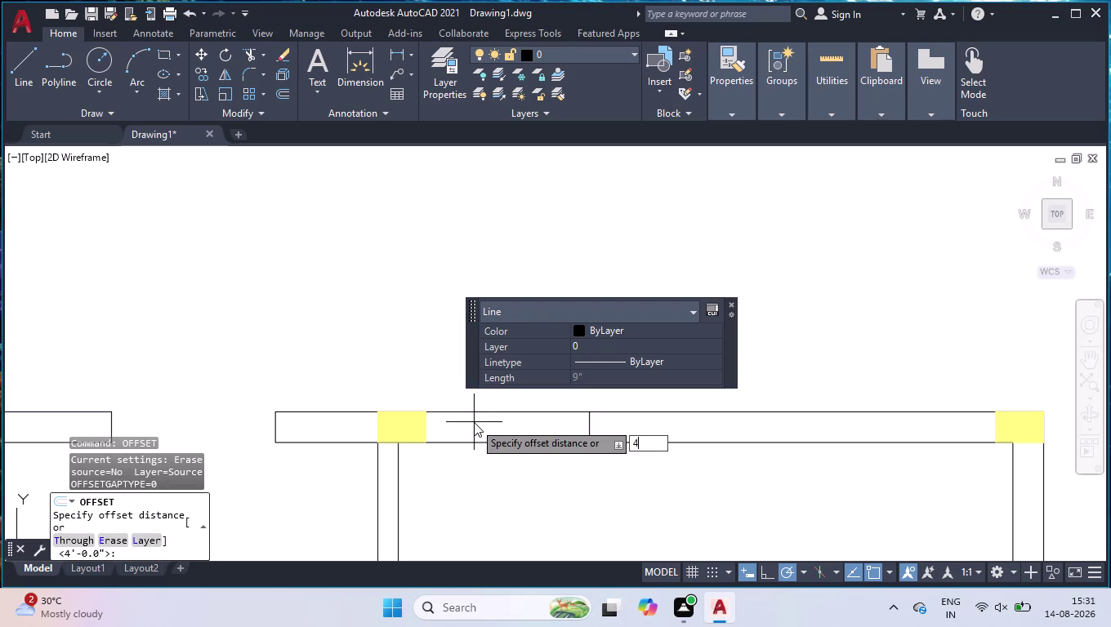
key(apostrophe)
key(Return)
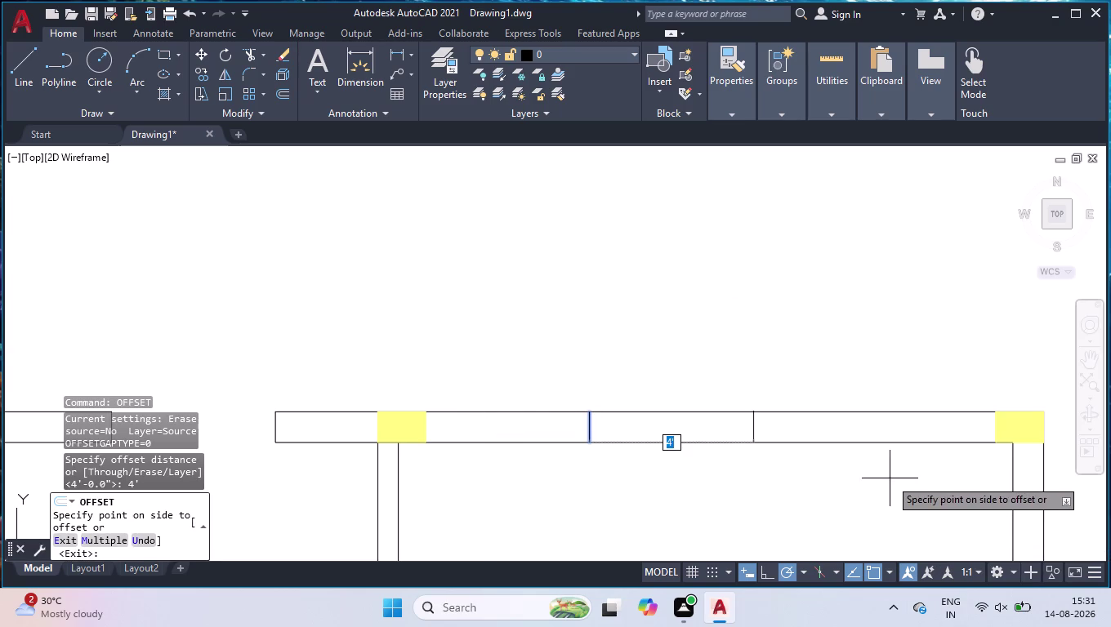
click(889, 478)
key(space)
Trim the wall segment between the two lines with a fence.
text(tr)
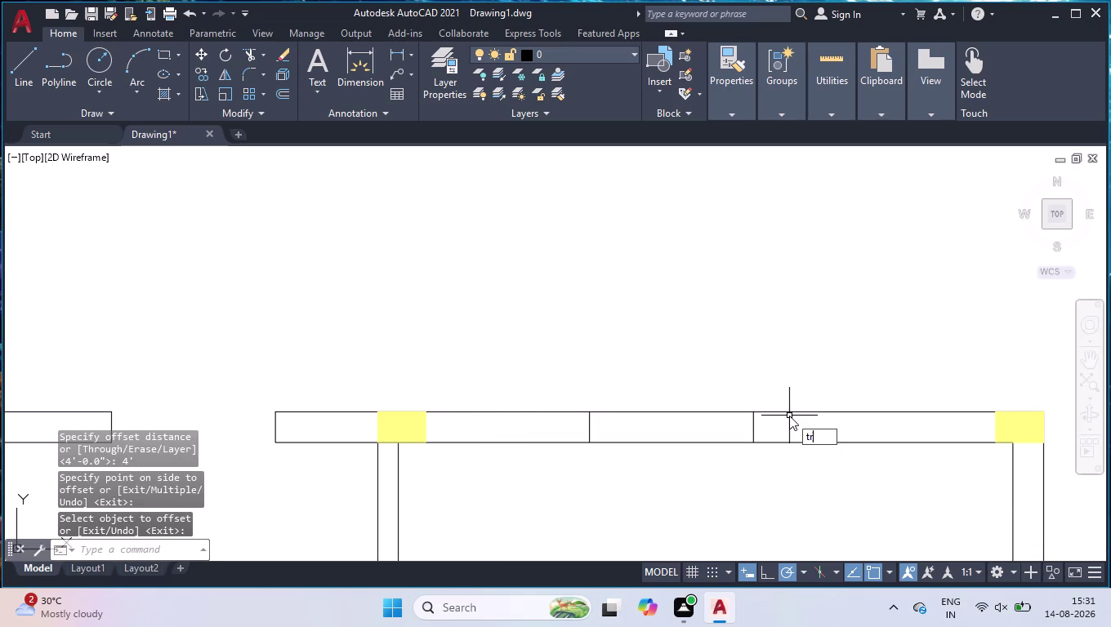
key(Return)
click(717, 328)
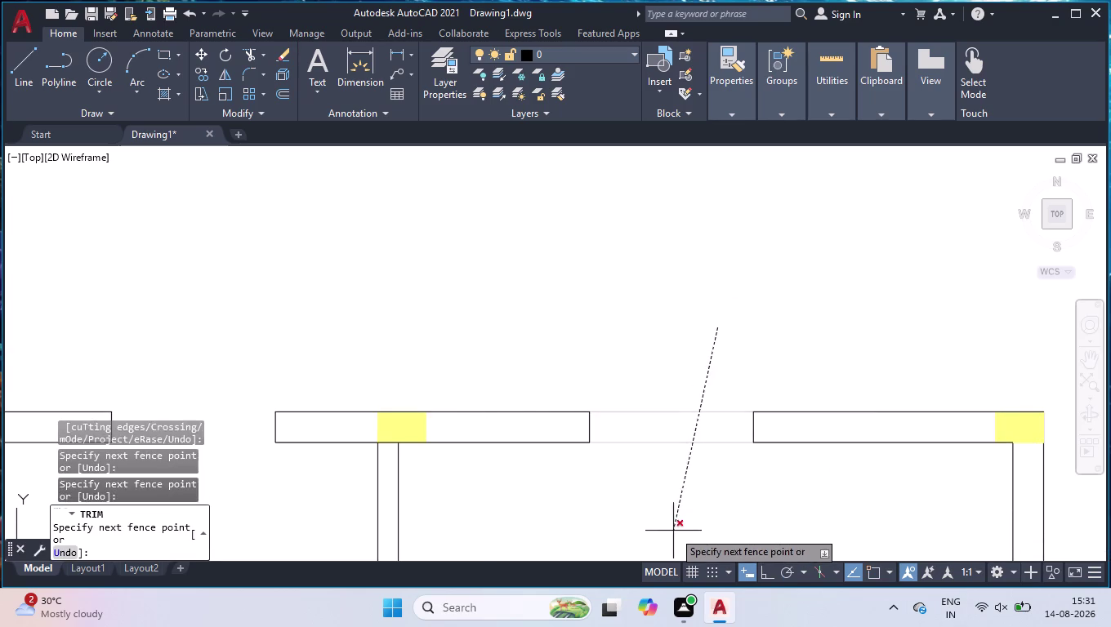
click(675, 513)
key(Return)
scroll(down, 3)
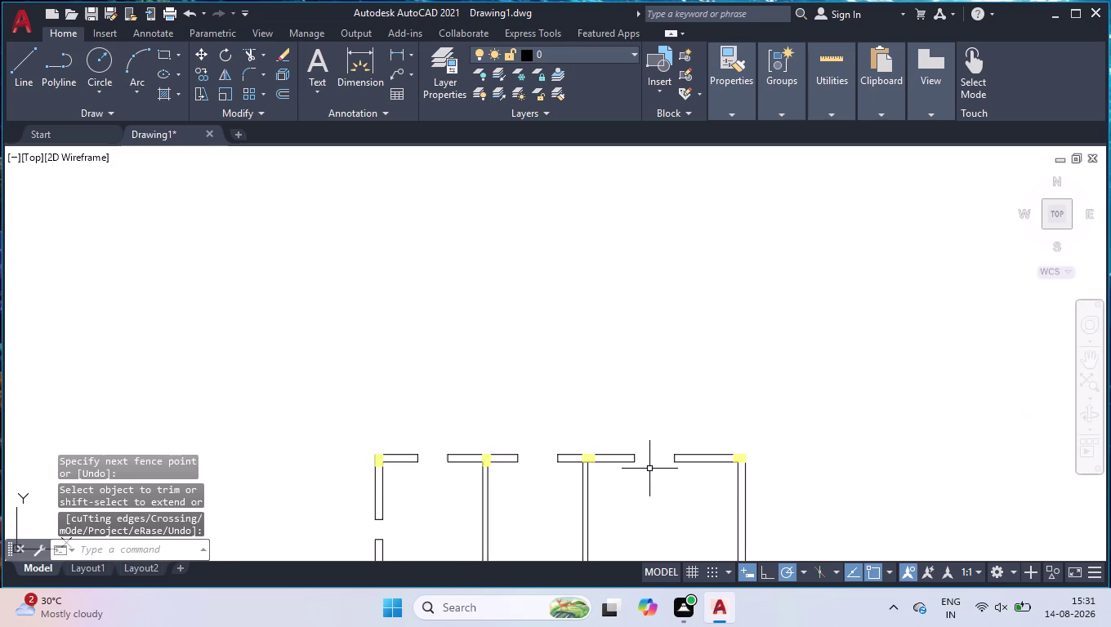
scroll(down, 3)
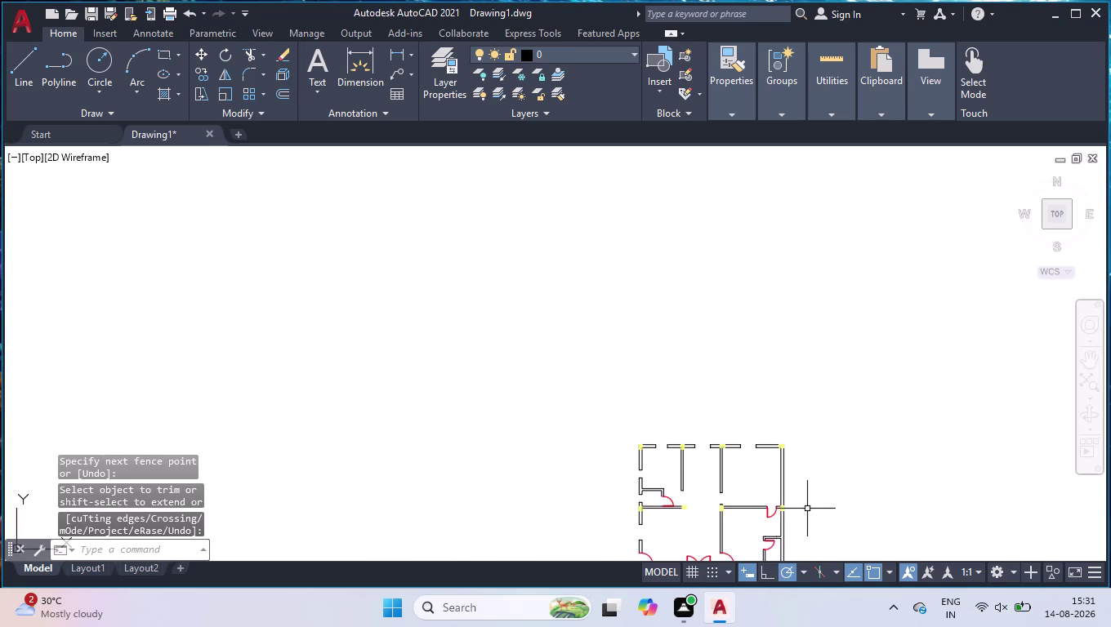
Draw a line across the yellow column between its two corners.
scroll(up, 3)
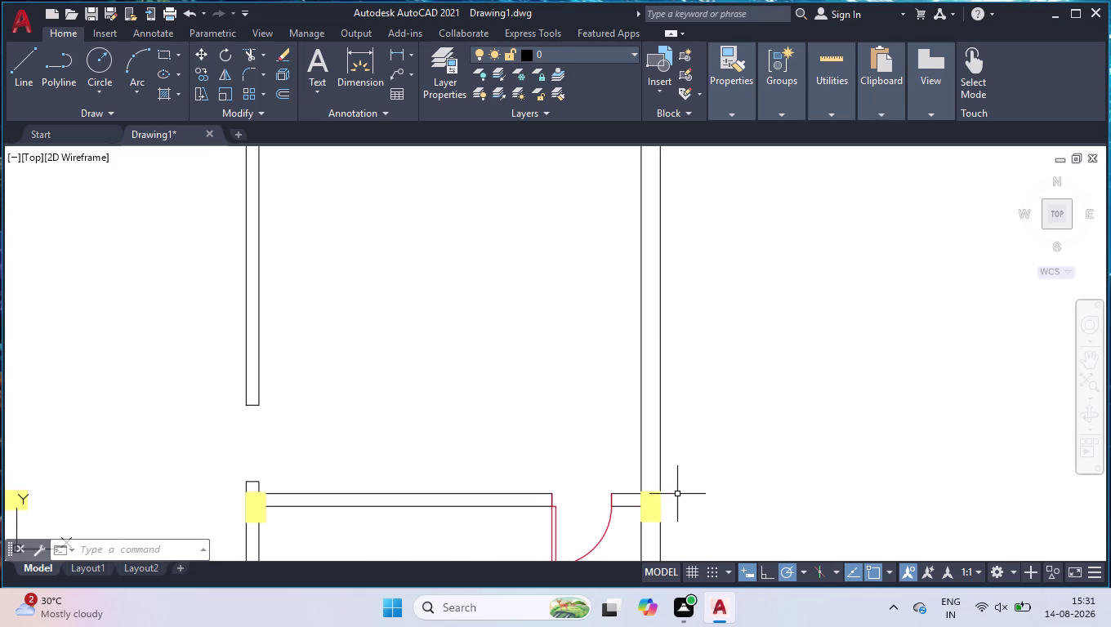
key(l)
key(Return)
scroll(up, 3)
scroll(down, 3)
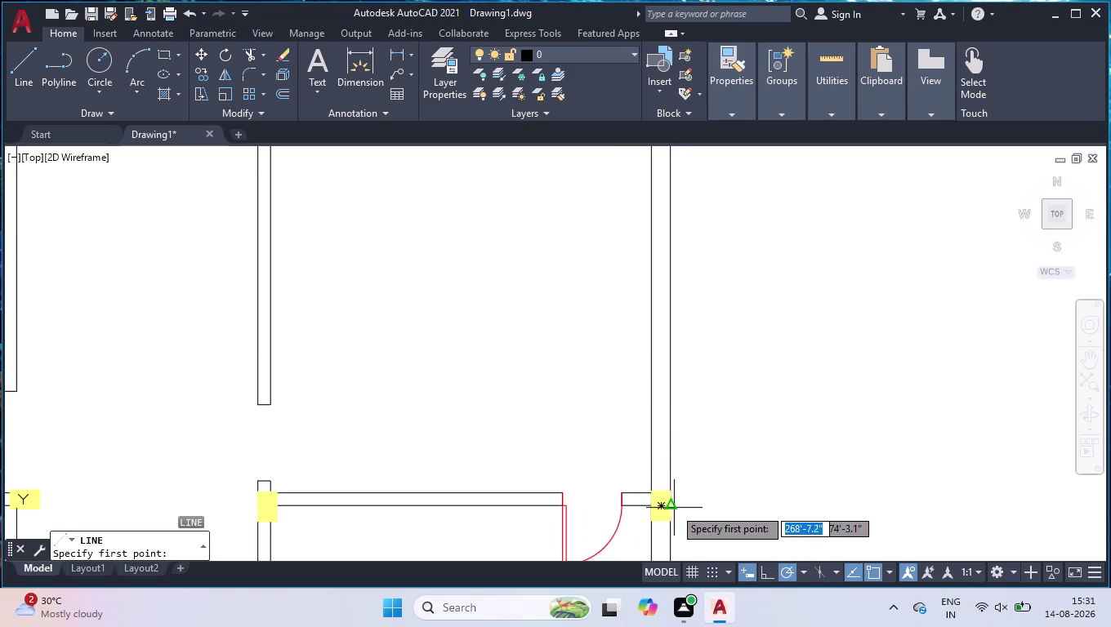
scroll(up, 3)
click(586, 444)
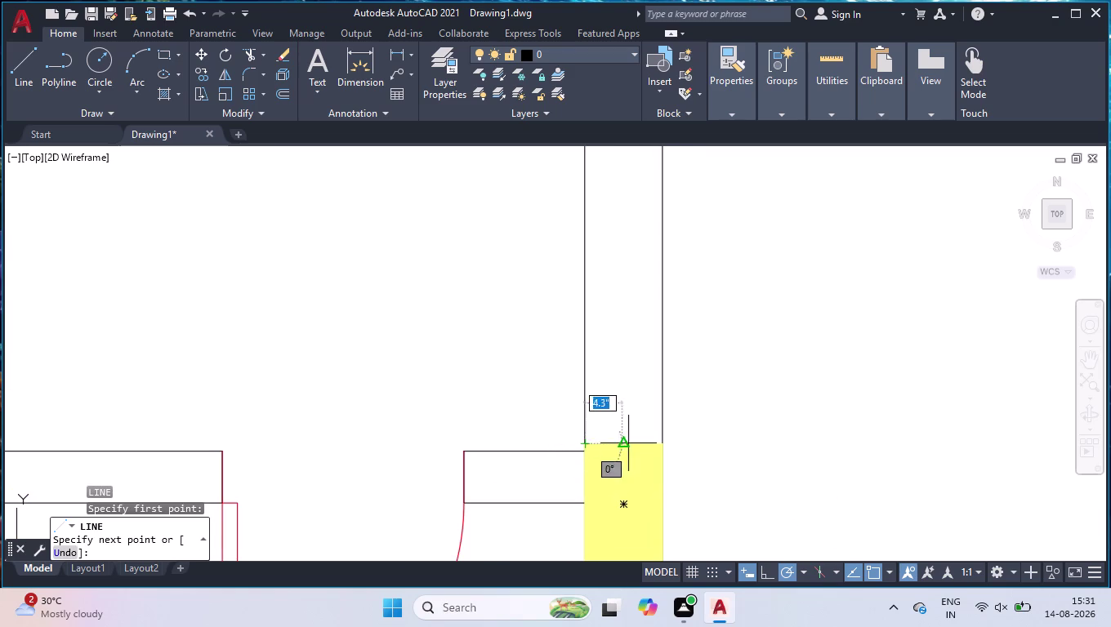
click(660, 443)
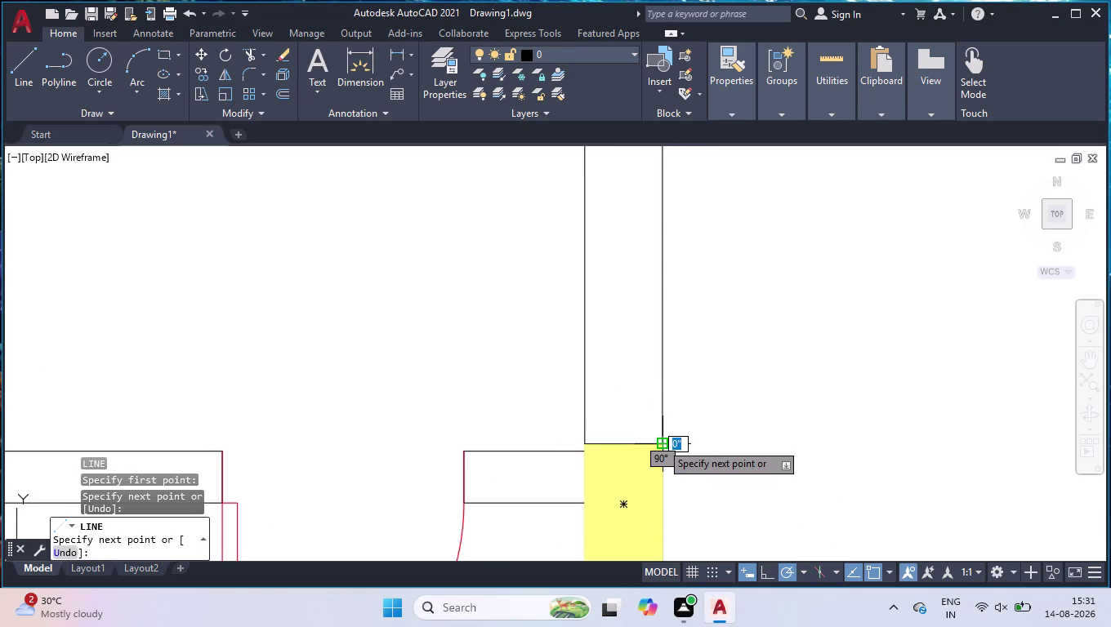
key(space)
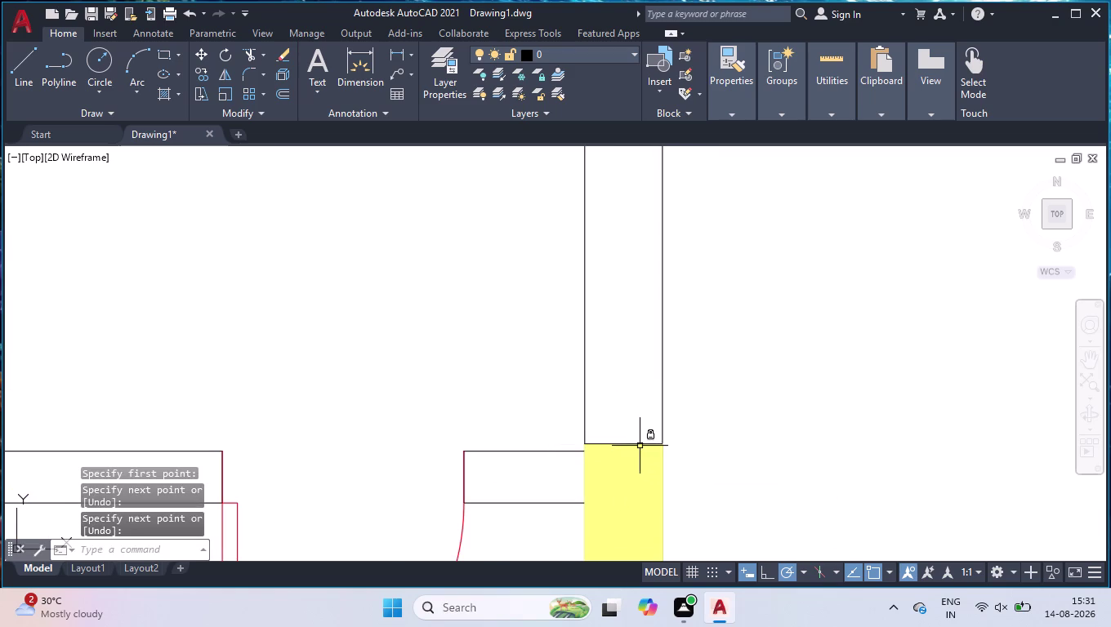
Offset a wall line upward by the 4'-0" distance.
key(o)
text(ff)
key(Return)
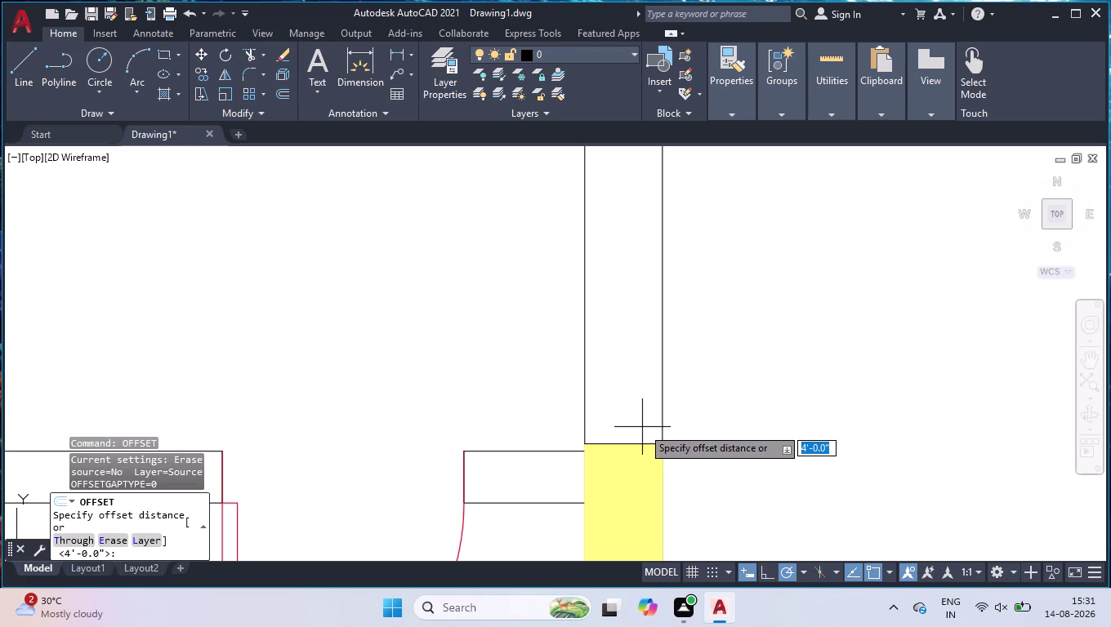
key(Return)
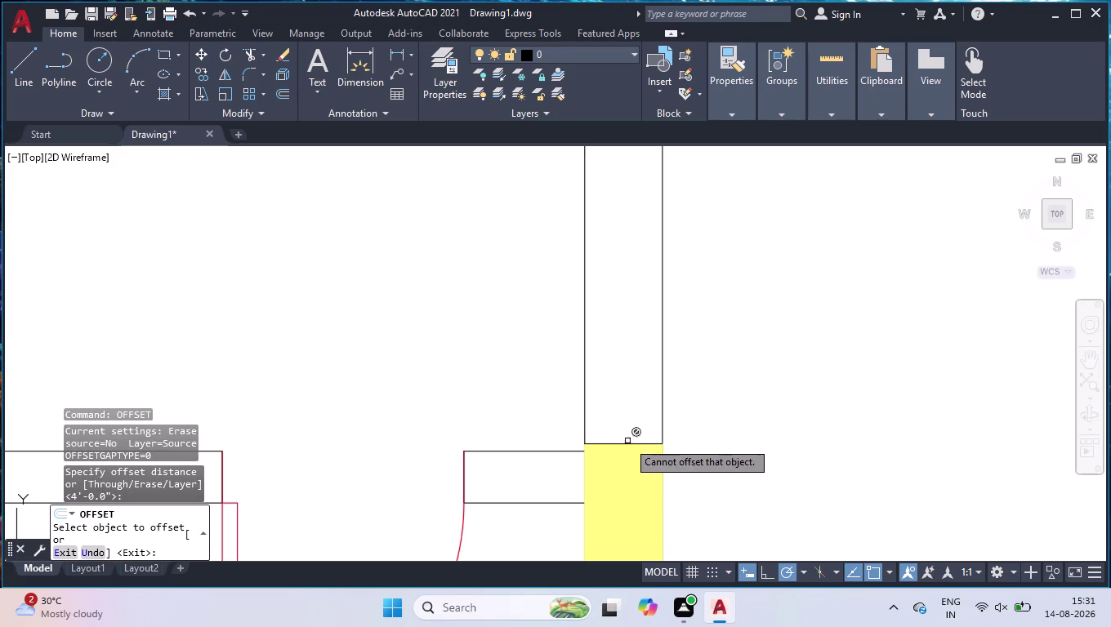
drag(627, 442, 627, 416)
click(629, 344)
scroll(down, 3)
scroll(down, 3)
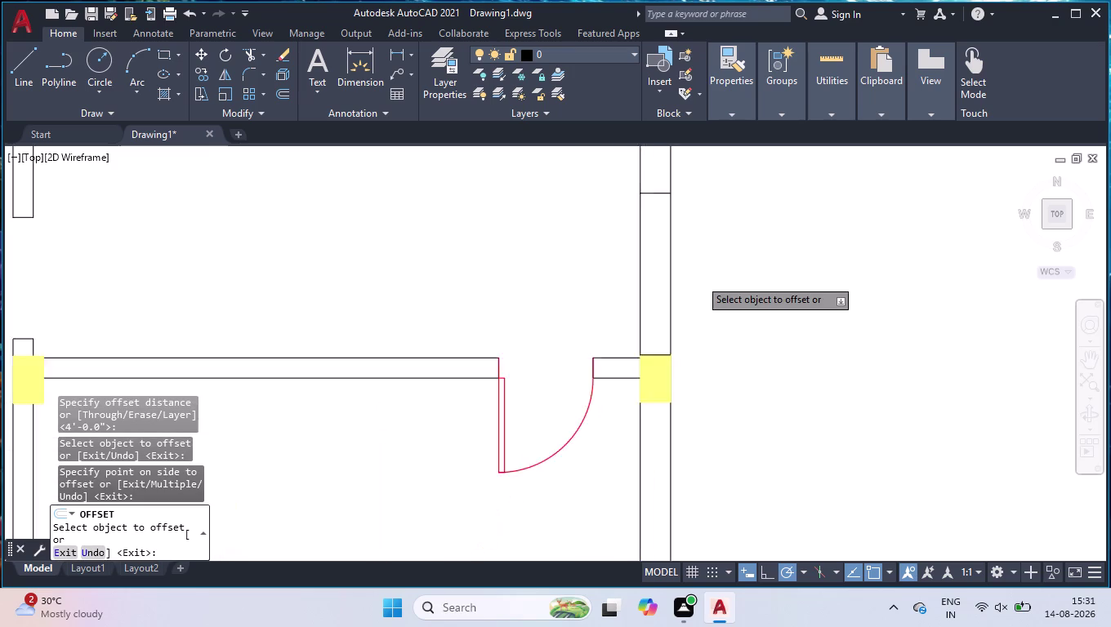
key(space)
Trim the wall lines above the right column with a fence.
text(tr)
key(Return)
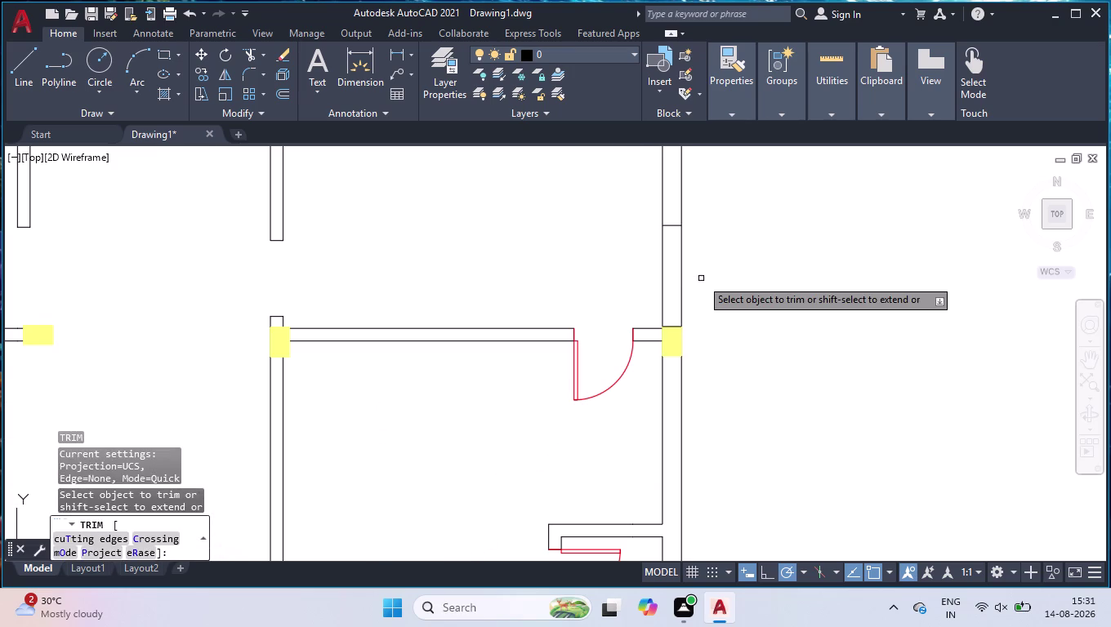
click(701, 278)
click(568, 257)
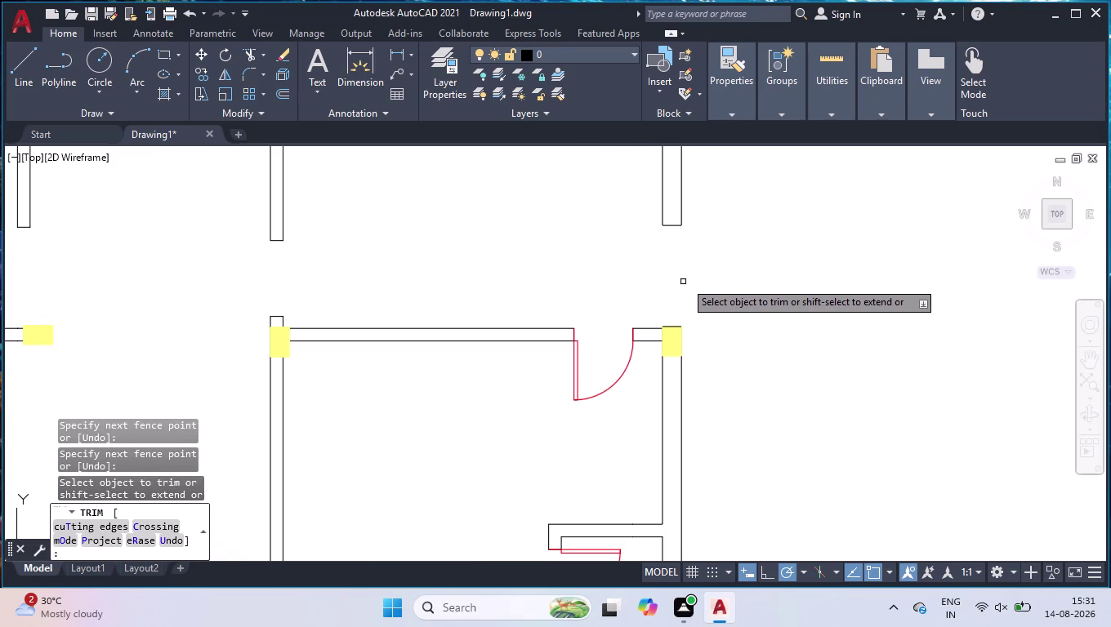
key(Return)
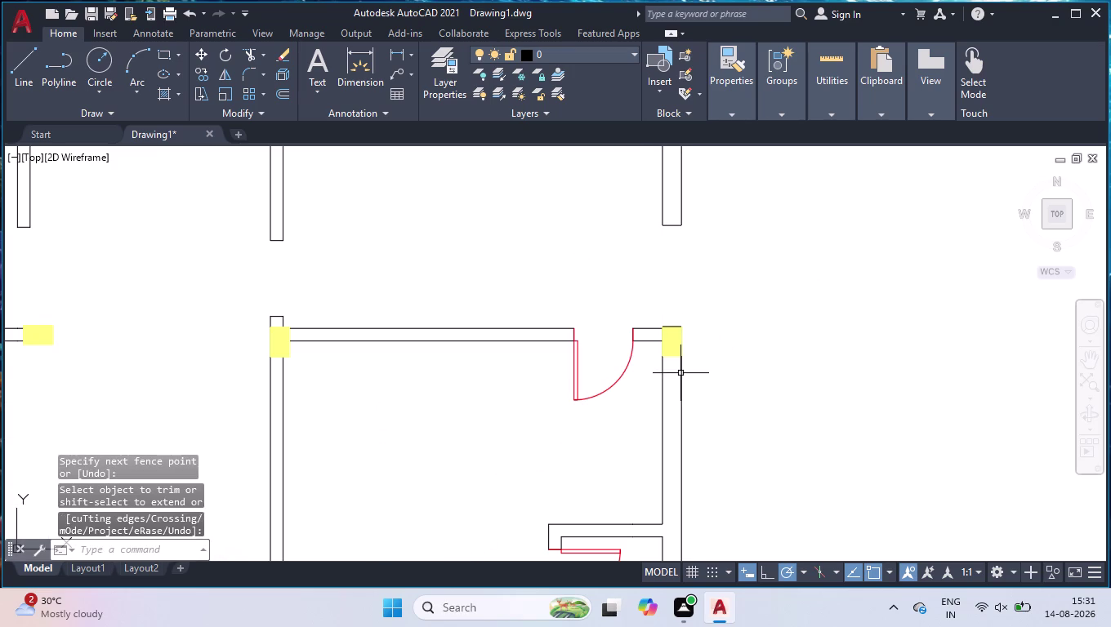
scroll(up, 3)
Extend the lower wall edge up to the column.
text(ex)
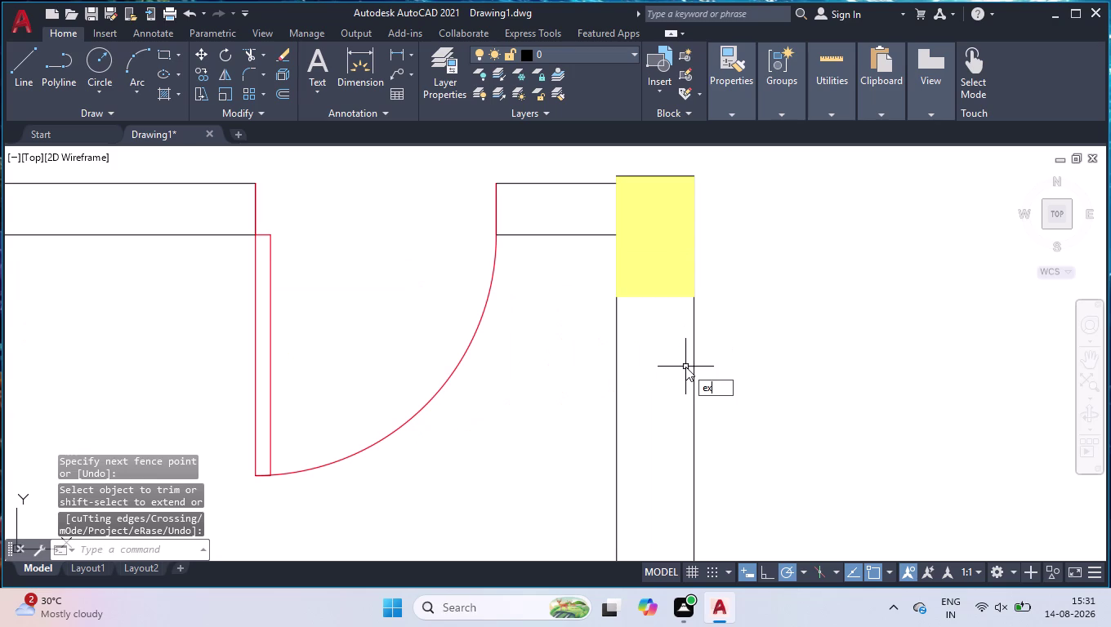
key(Return)
key(space)
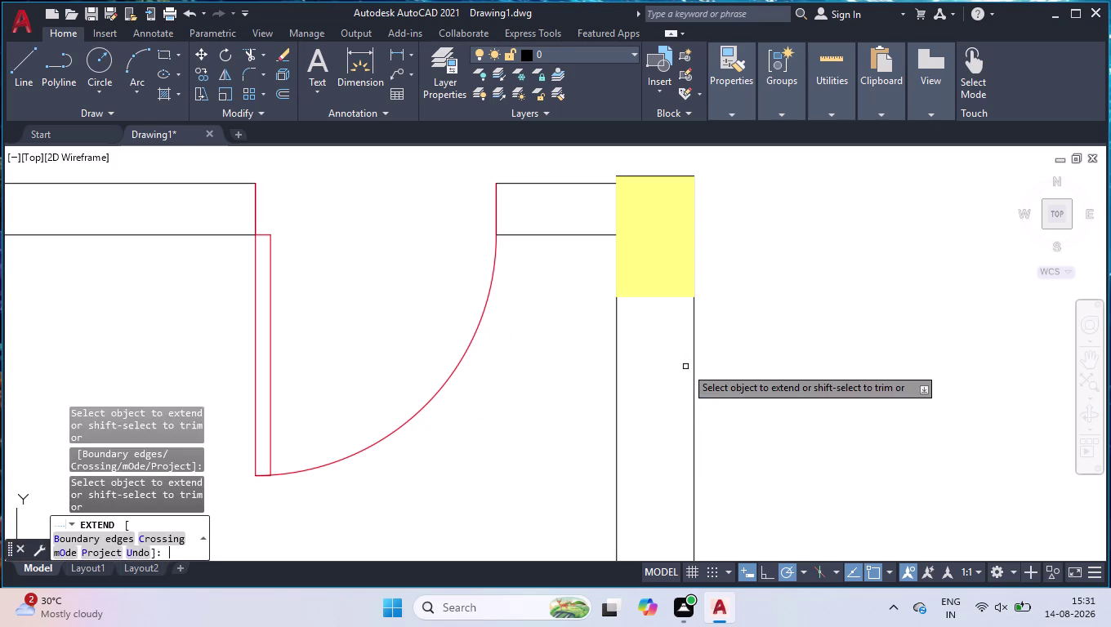
key(space)
scroll(down, 3)
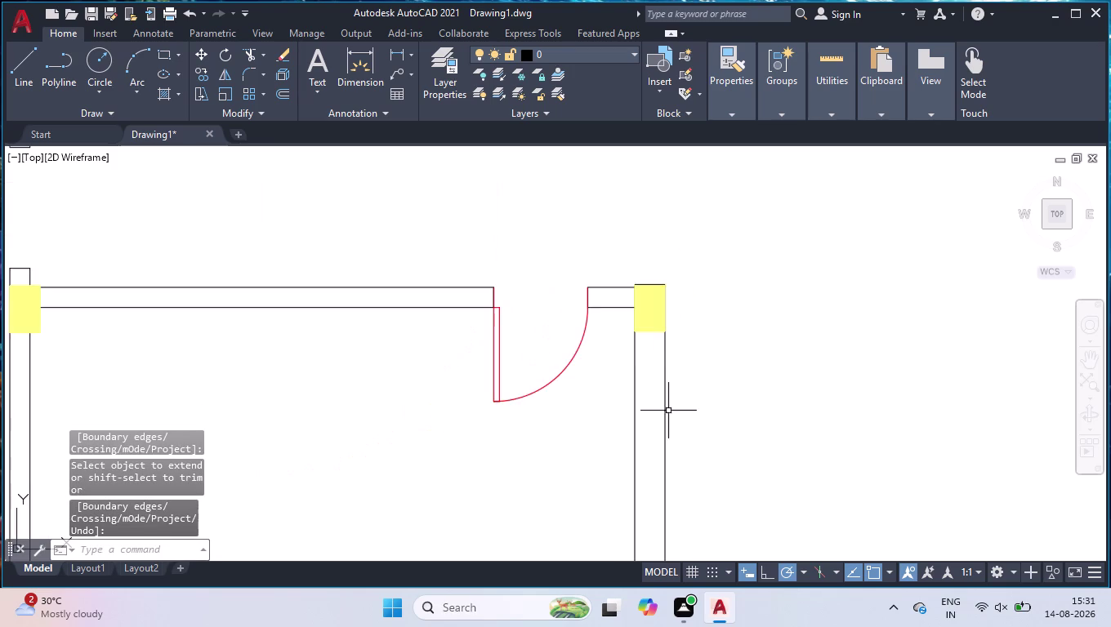
scroll(down, 3)
scroll(up, 3)
scroll(up, 3)
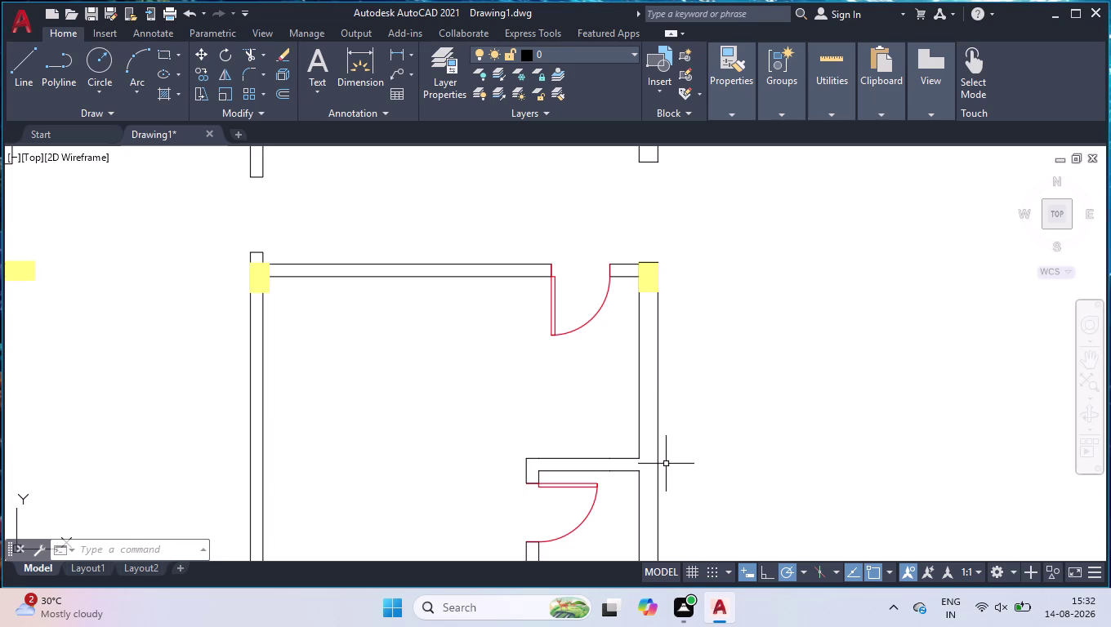
Measure from the wall up to the column base with a linear dimension, without placing it.
text(dli)
key(Return)
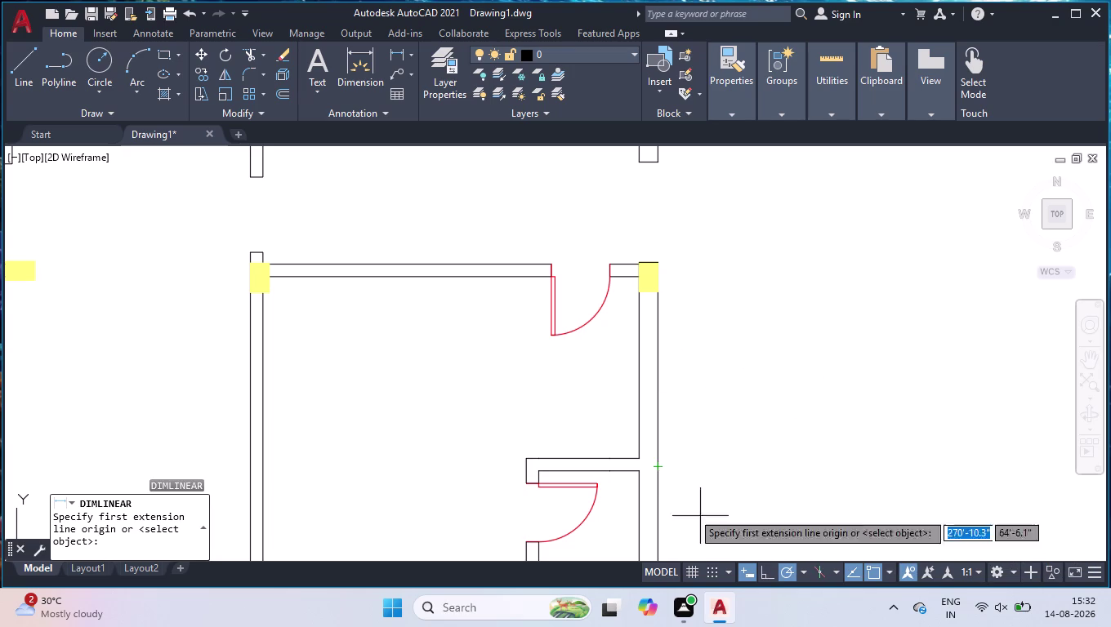
click(644, 454)
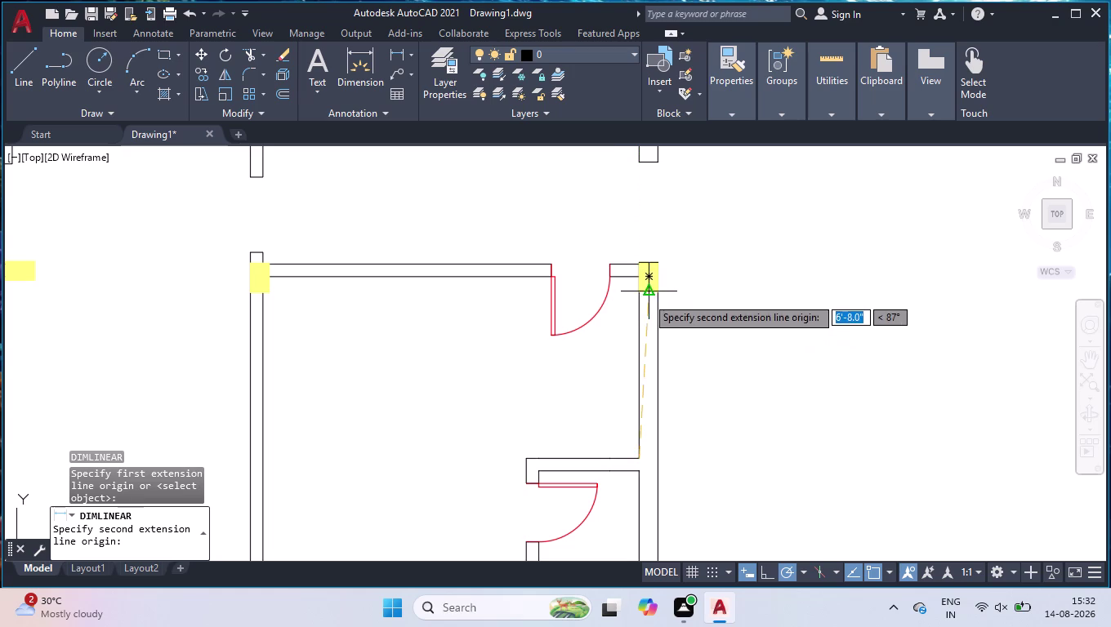
click(638, 292)
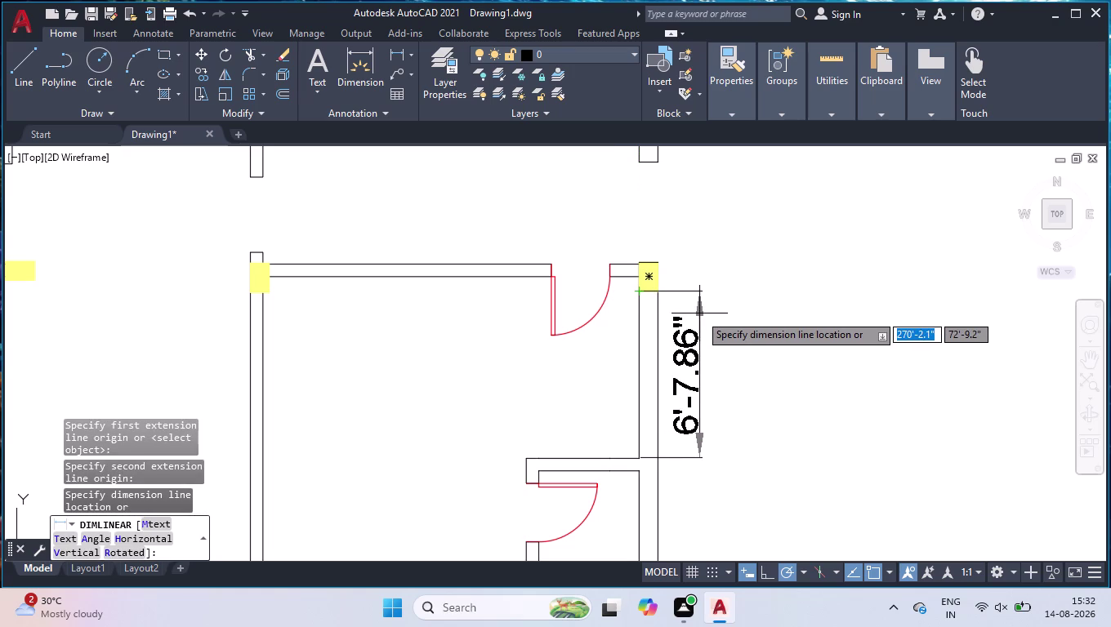
key(space)
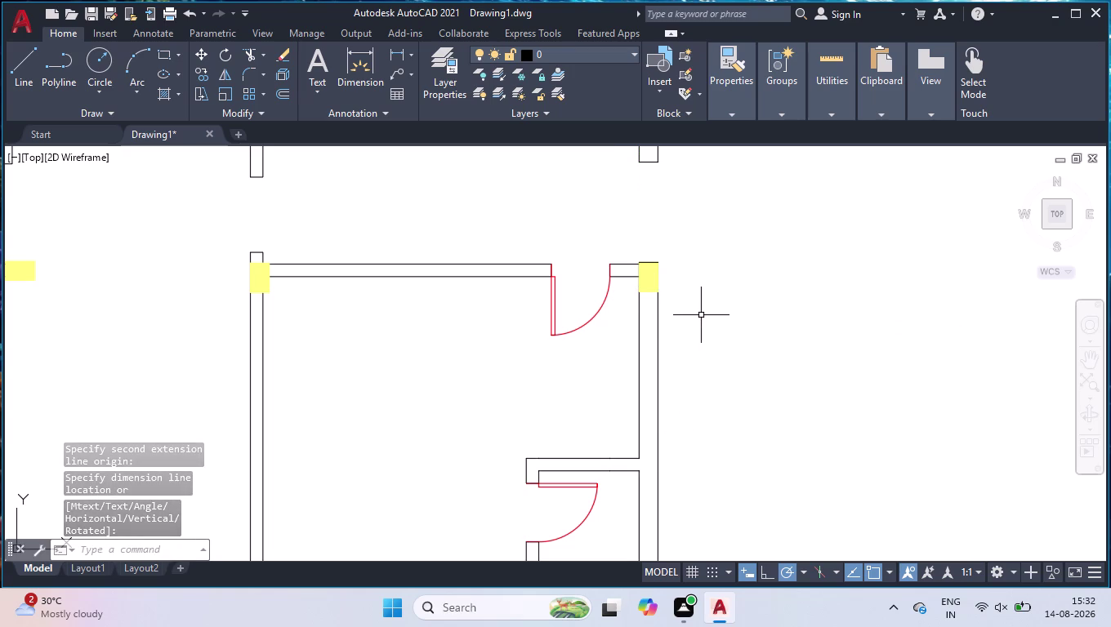
Draw a line under the column and grip-move it 2'4" down the wall.
key(l)
key(Return)
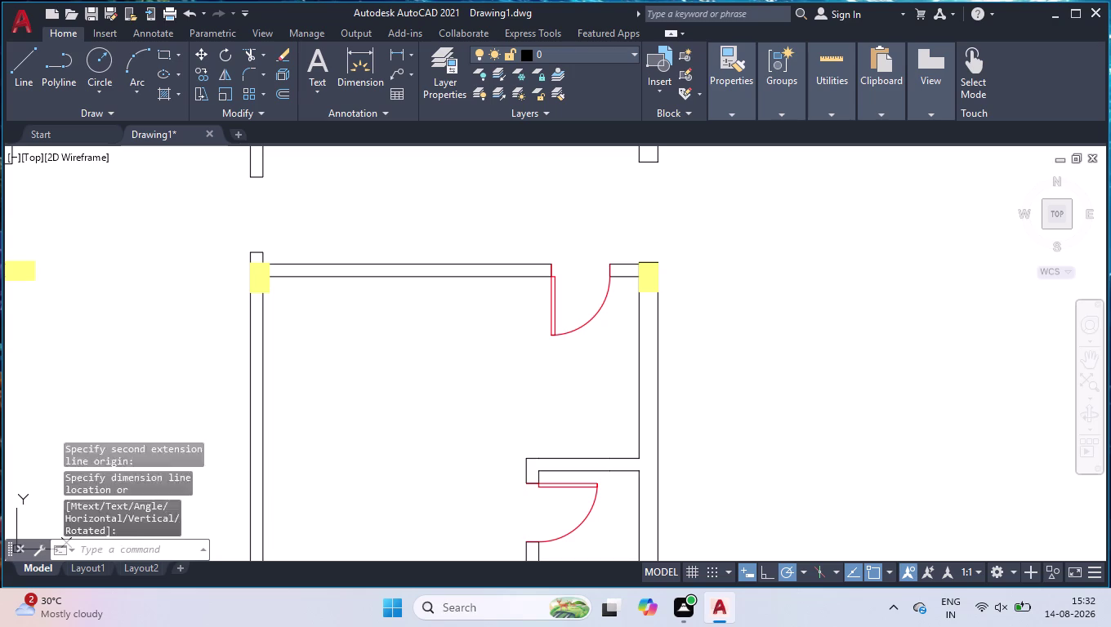
scroll(up, 3)
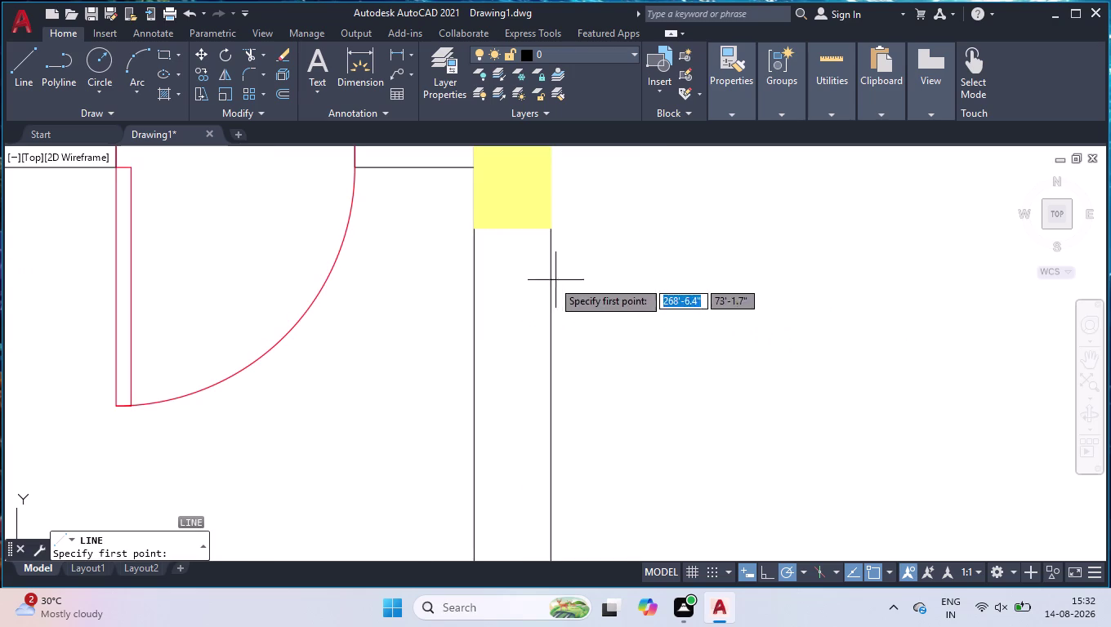
click(473, 229)
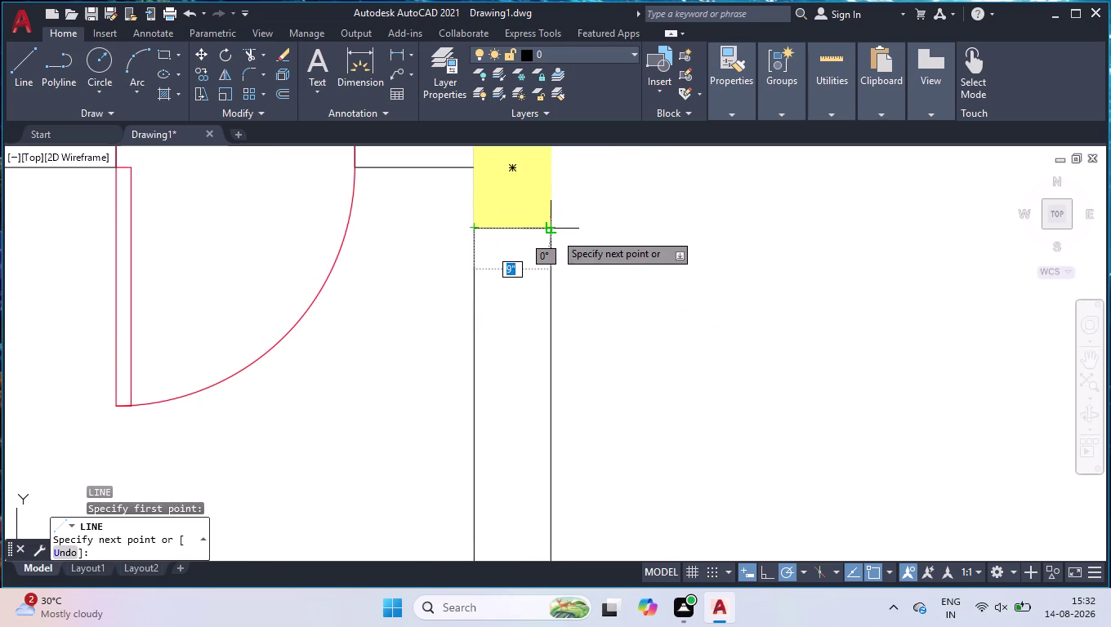
click(555, 233)
key(space)
click(514, 228)
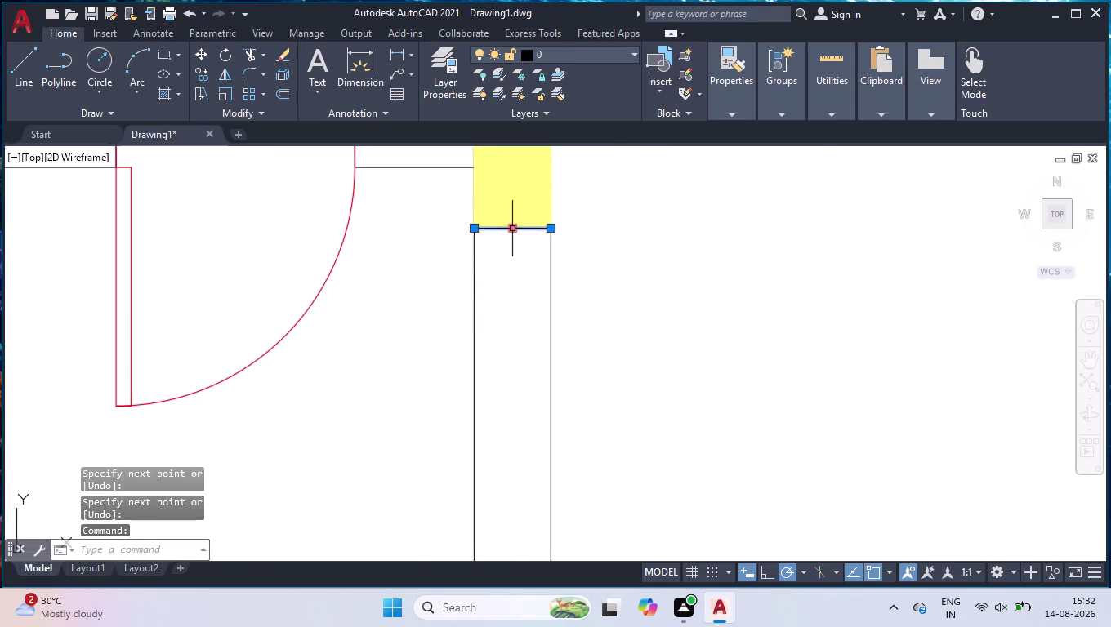
click(514, 228)
click(516, 226)
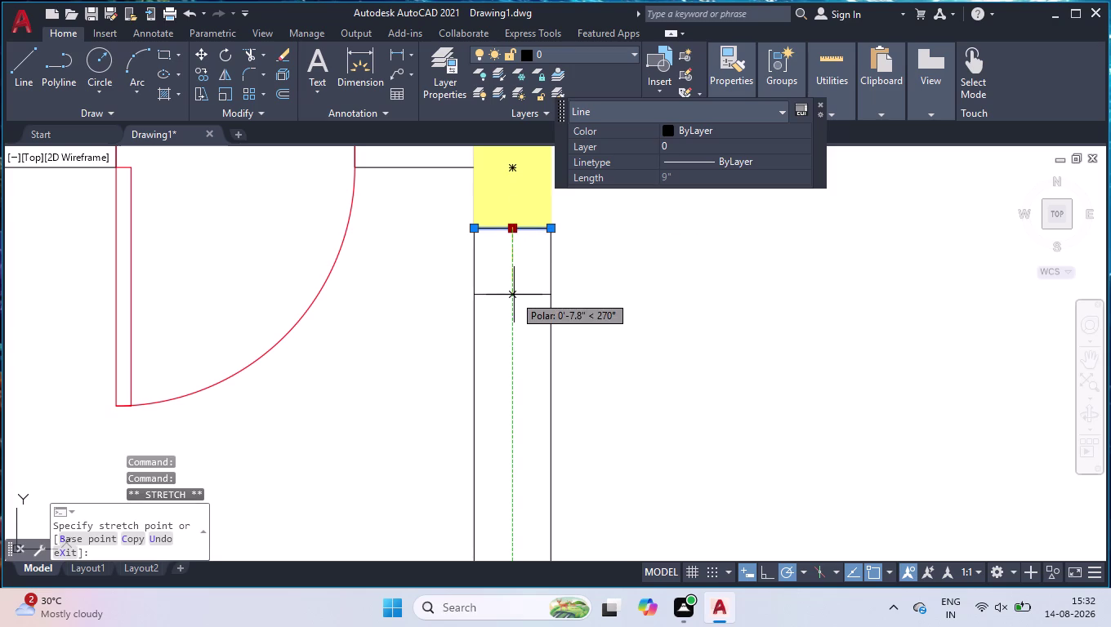
text(2'4)
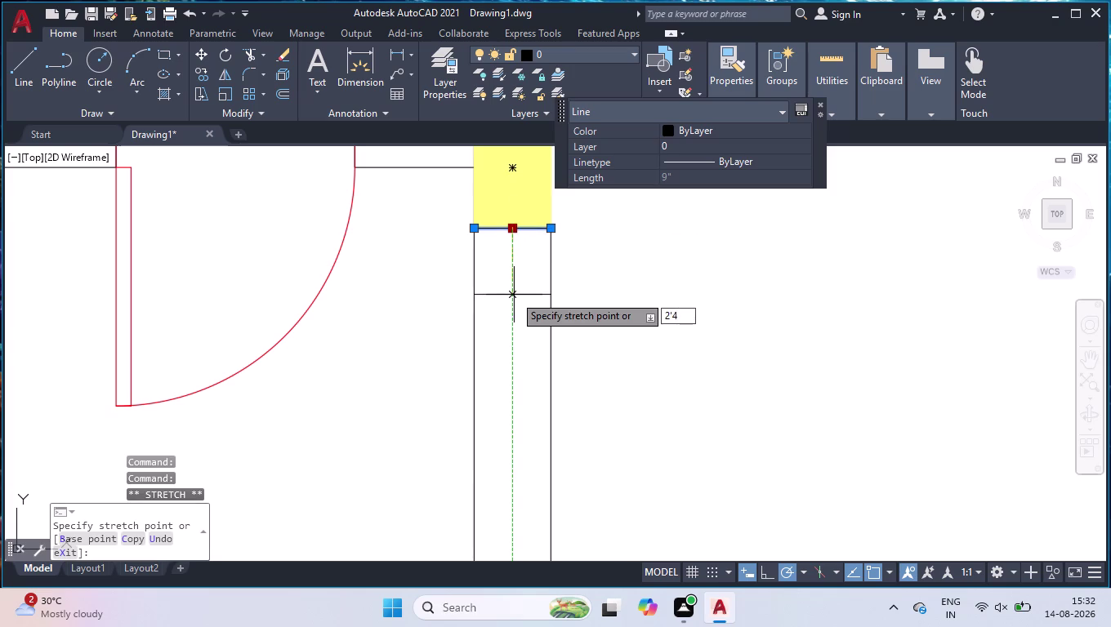
text(")
key(Return)
scroll(down, 3)
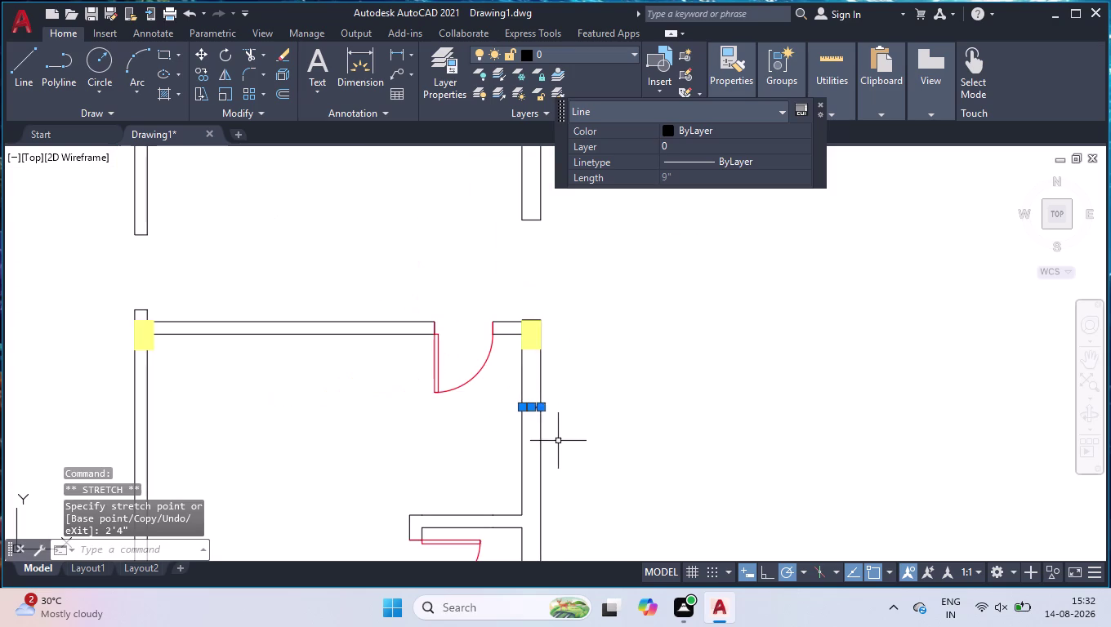
scroll(up, 3)
Offset that line 2' further down the wall.
text(off)
key(Return)
text(2)
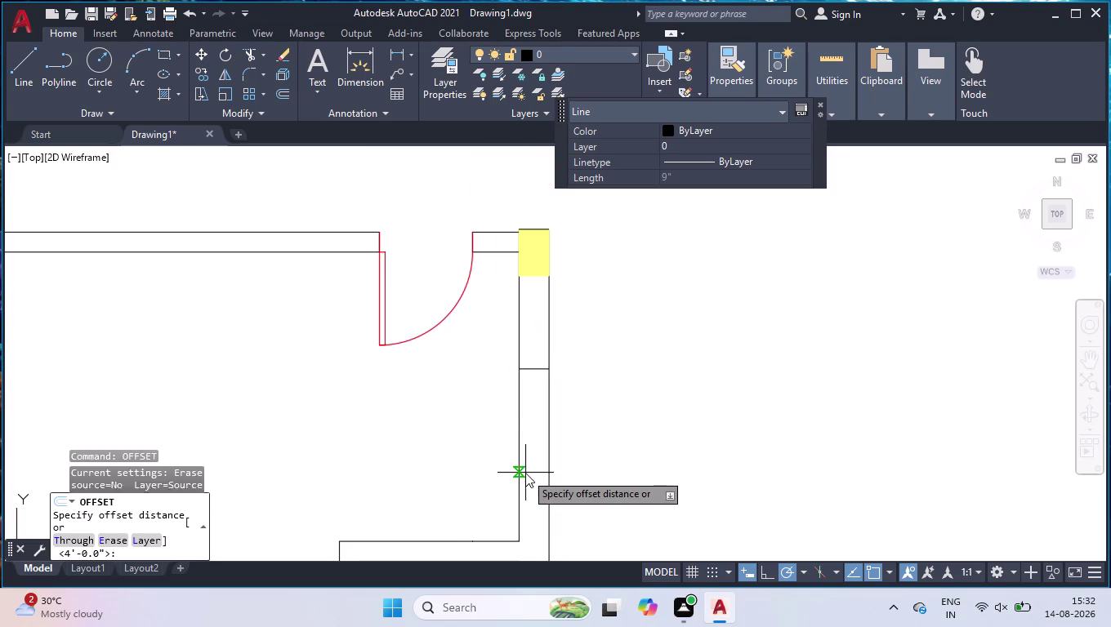
text(')
key(Return)
click(528, 474)
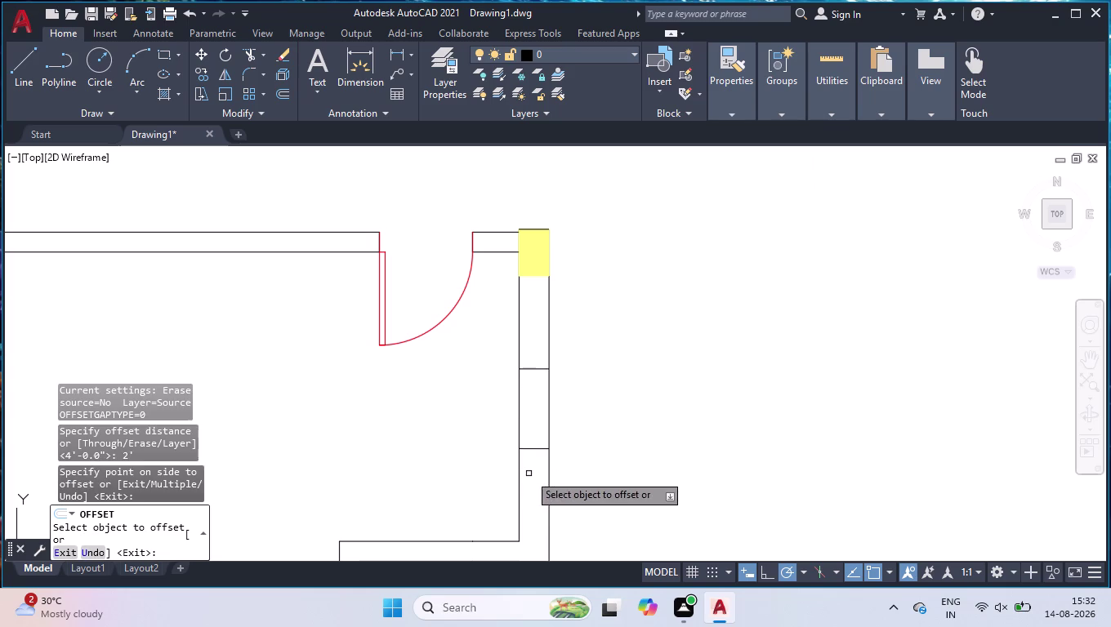
scroll(down, 3)
scroll(up, 3)
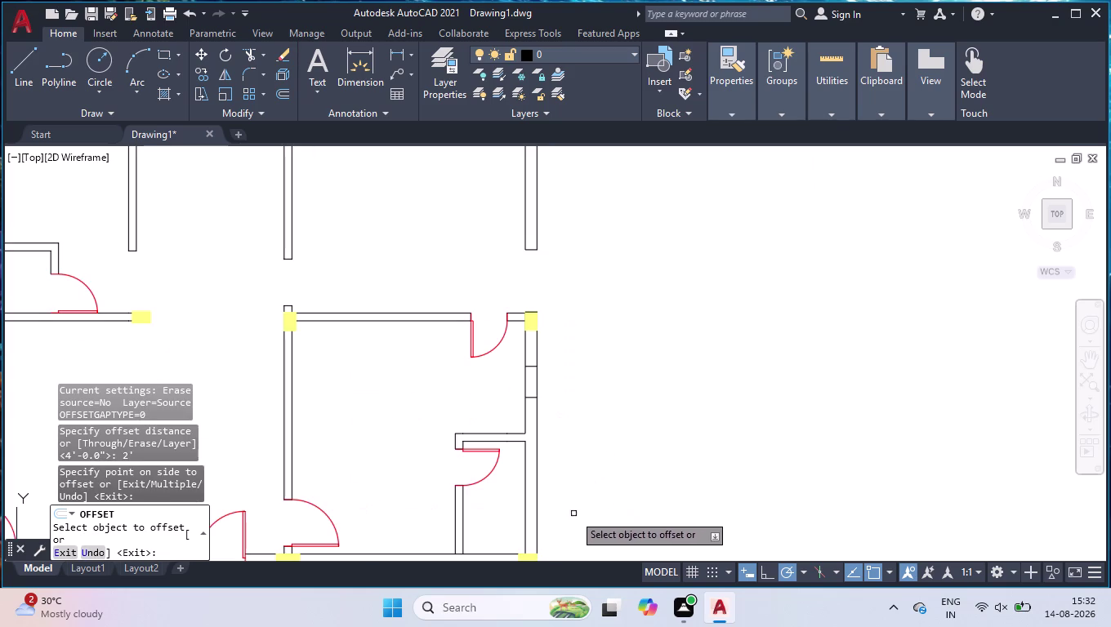
key(space)
Cancel the pending line commands and delete the current selection.
scroll(down, 3)
scroll(up, 3)
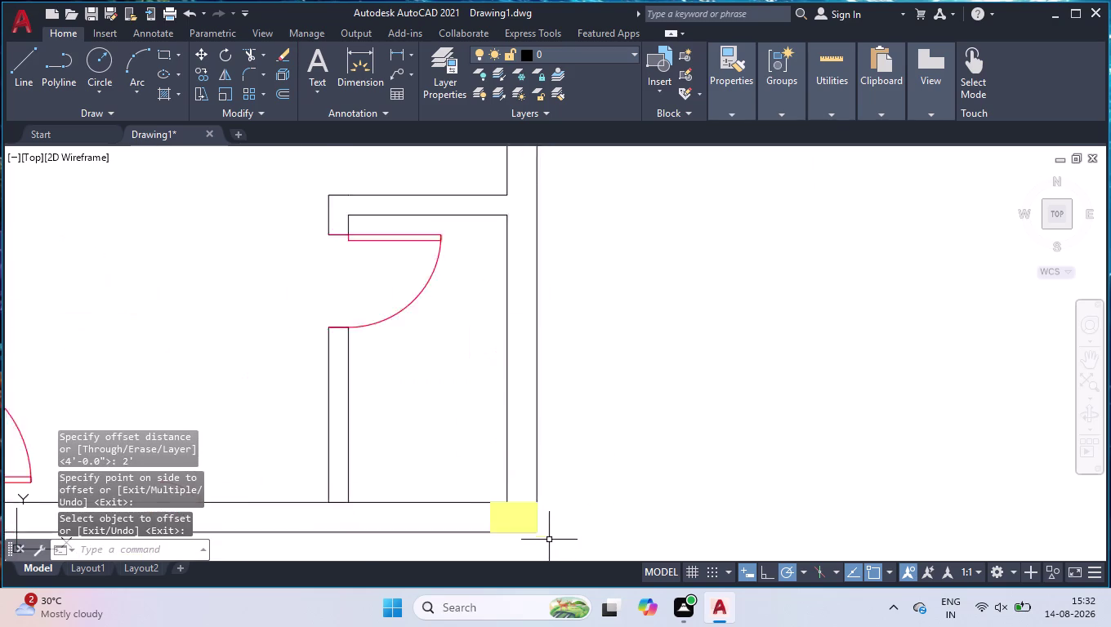
scroll(up, 3)
key(Escape)
key(l)
key(Return)
key(Escape)
key(Escape)
key(Escape)
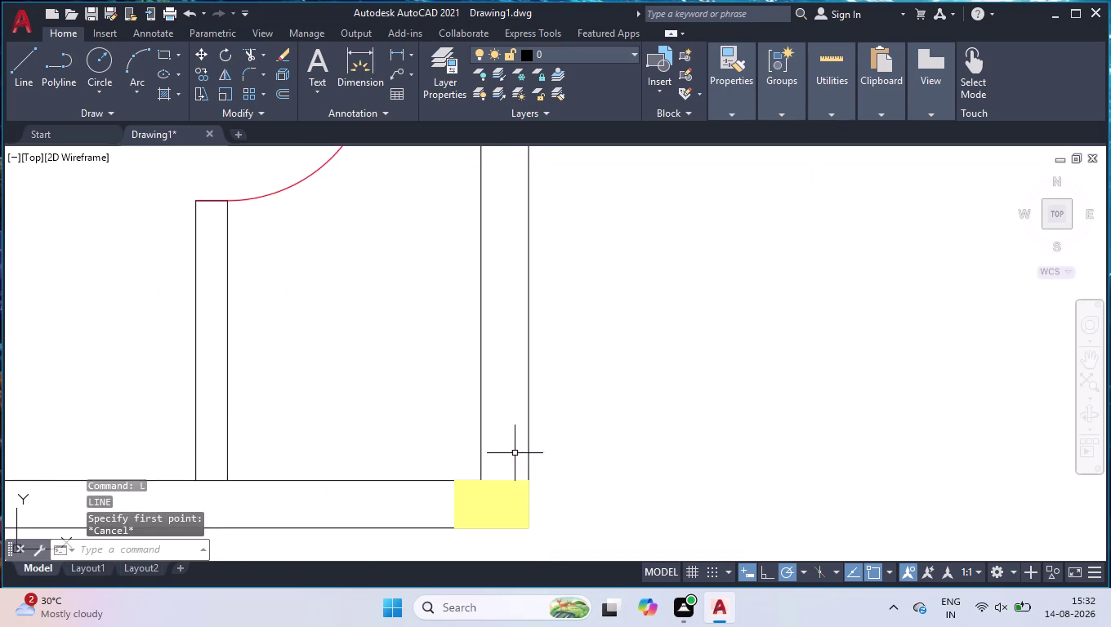
scroll(up, 3)
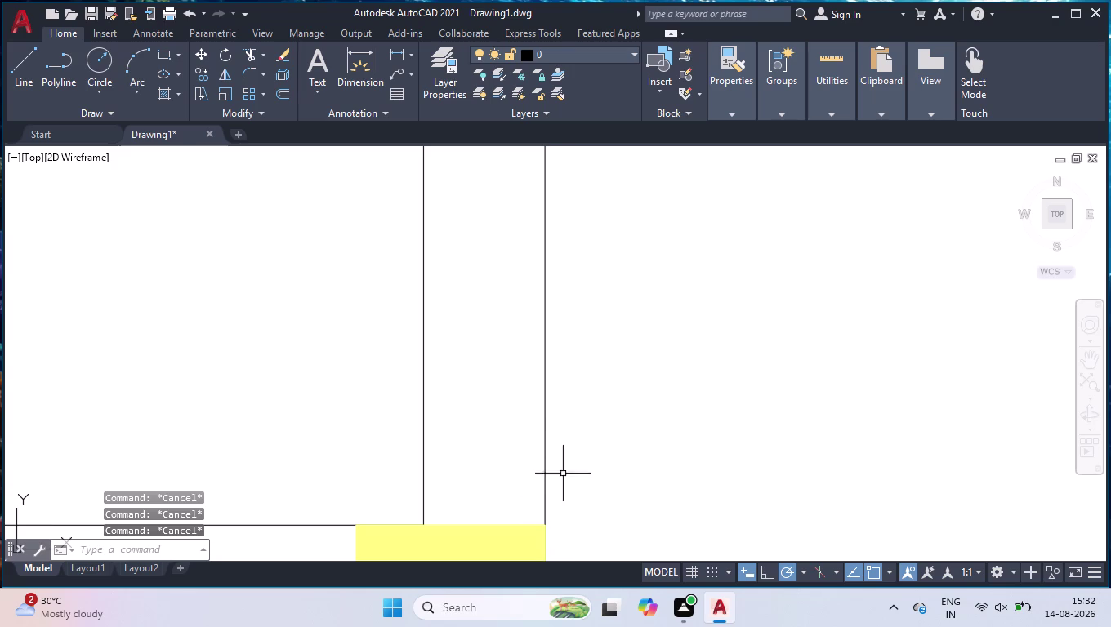
key(Delete)
Draw a line across the wall above the column and move it up 2'4".
key(l)
key(Return)
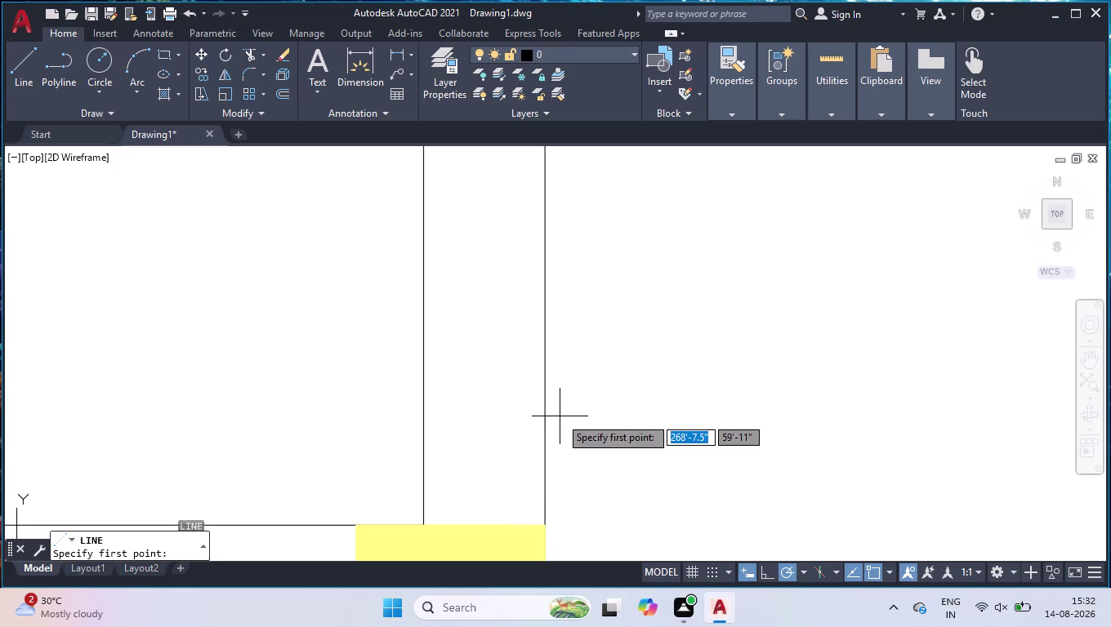
click(545, 523)
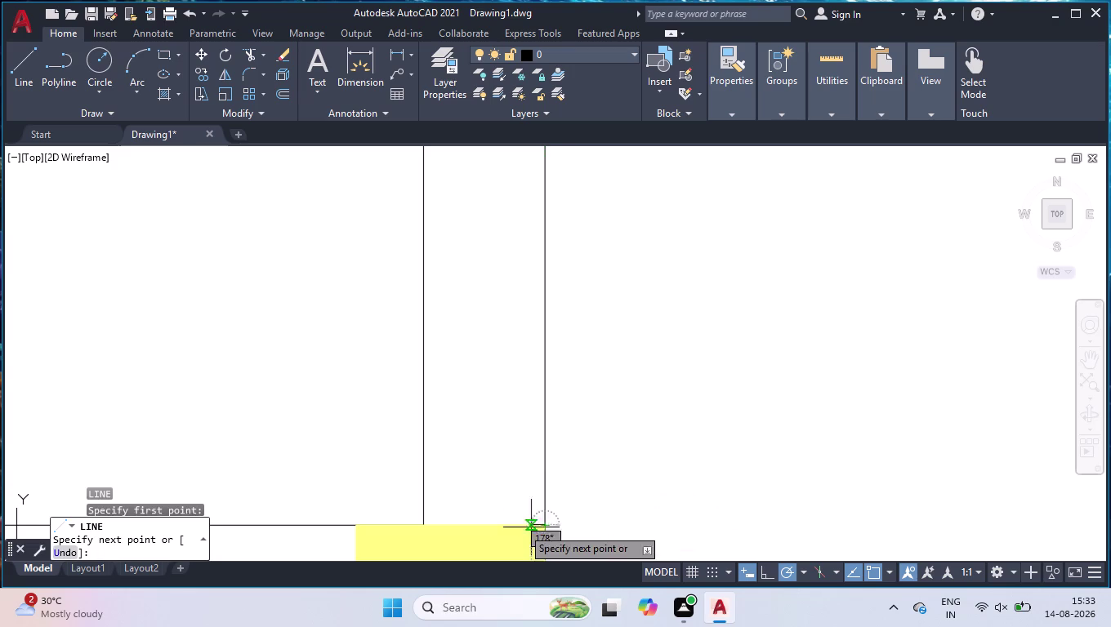
click(426, 527)
key(space)
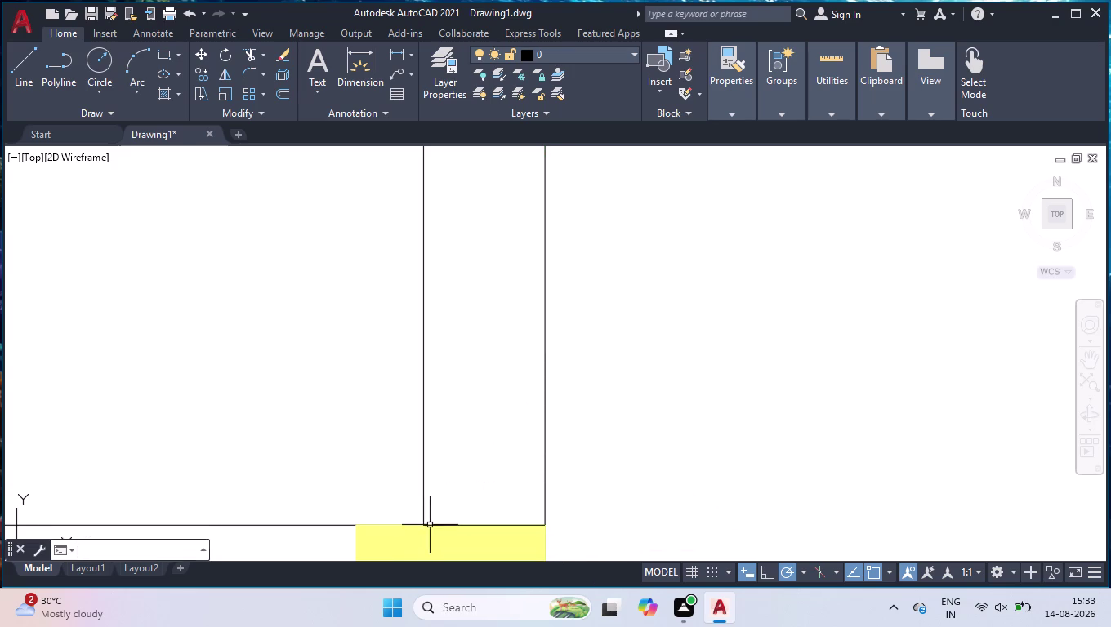
click(450, 525)
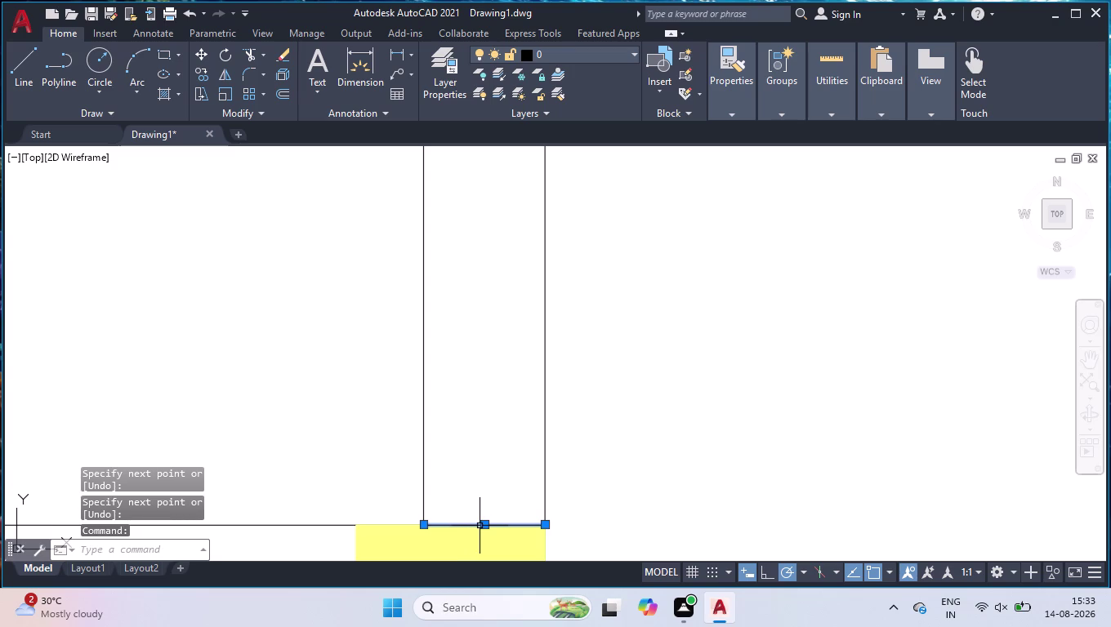
click(481, 526)
text(2)
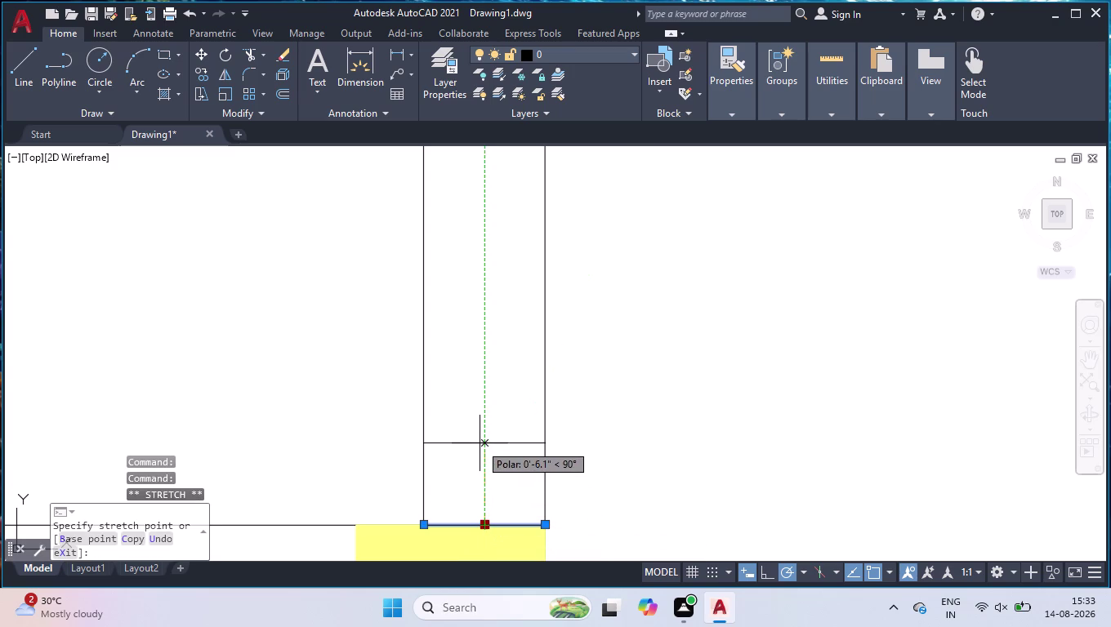
text(')
text(4")
key(Return)
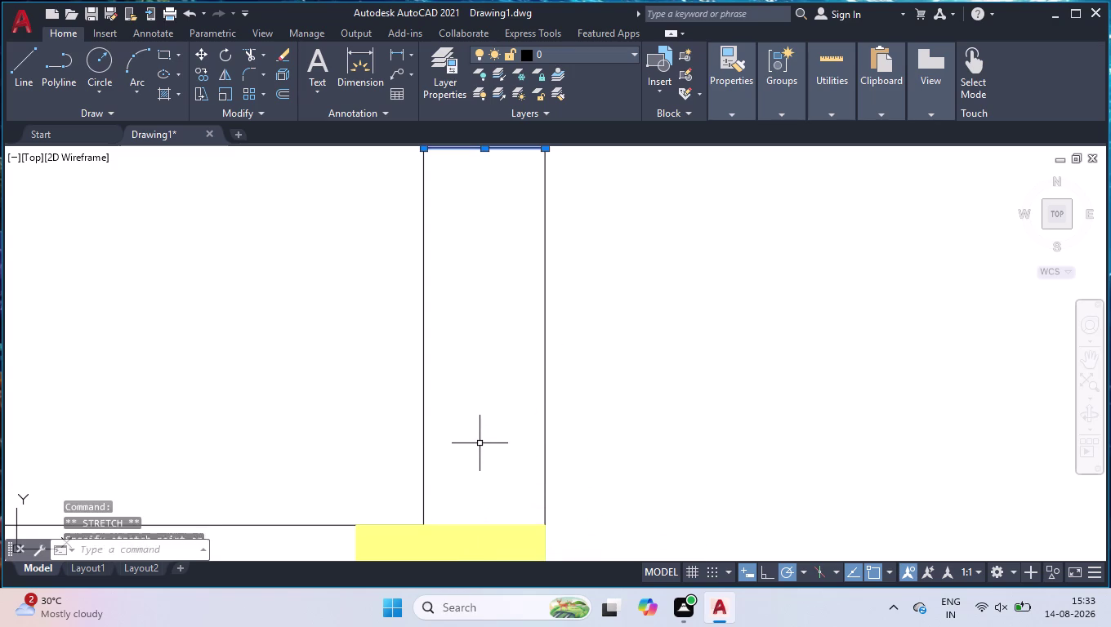
Offset the cross line 2' upward to mark the opening's other edge.
scroll(down, 3)
scroll(down, 3)
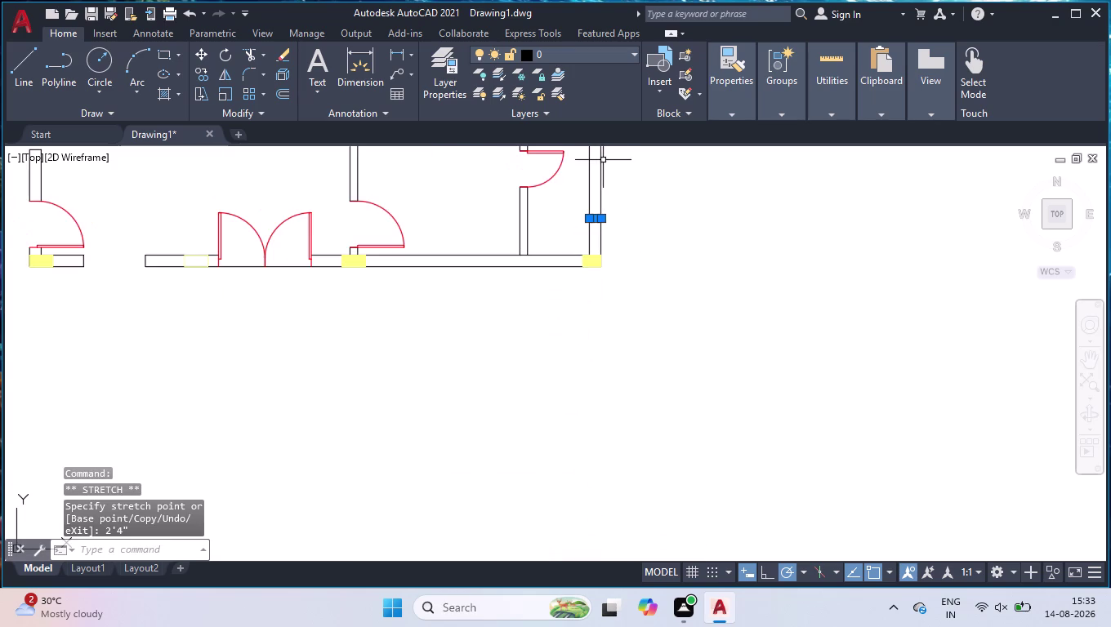
scroll(up, 3)
key(o)
key(g)
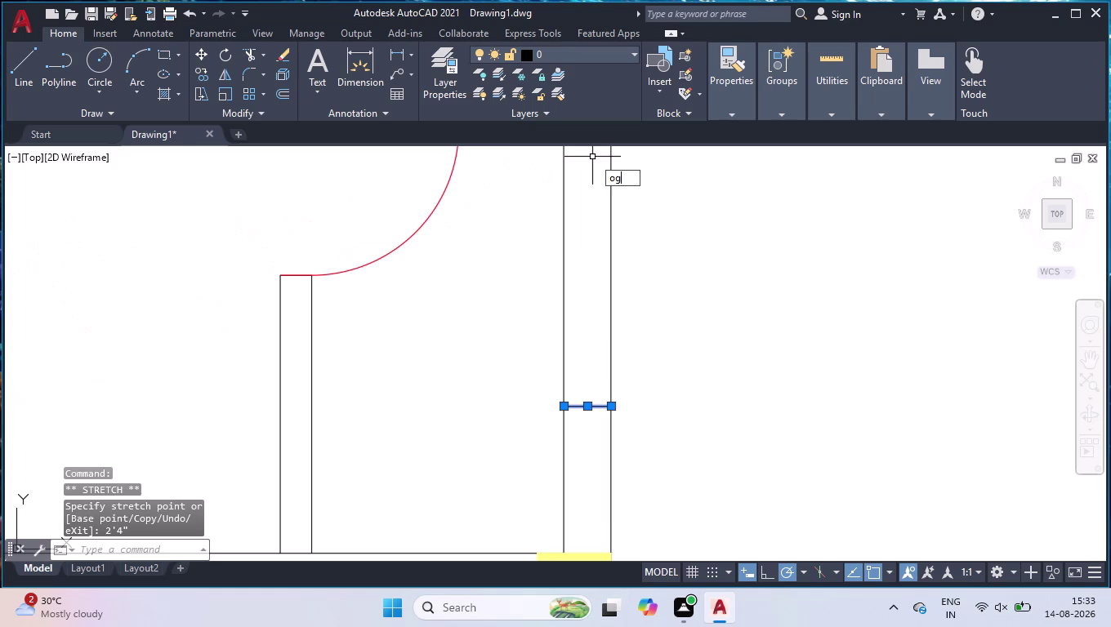
key(BackSpace)
text(ff)
key(Return)
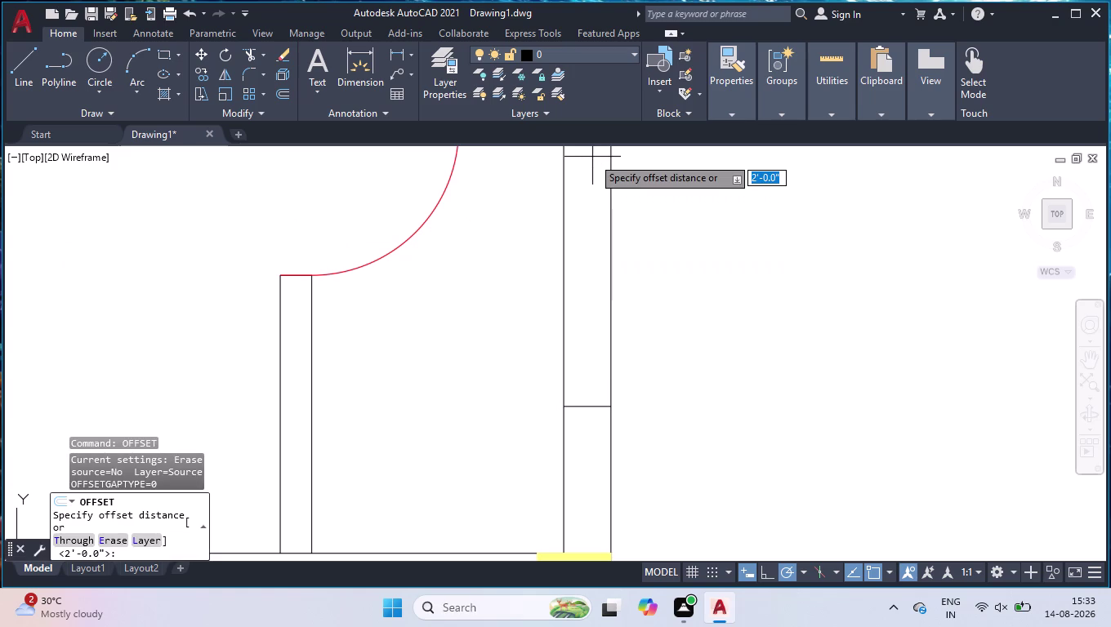
key(Return)
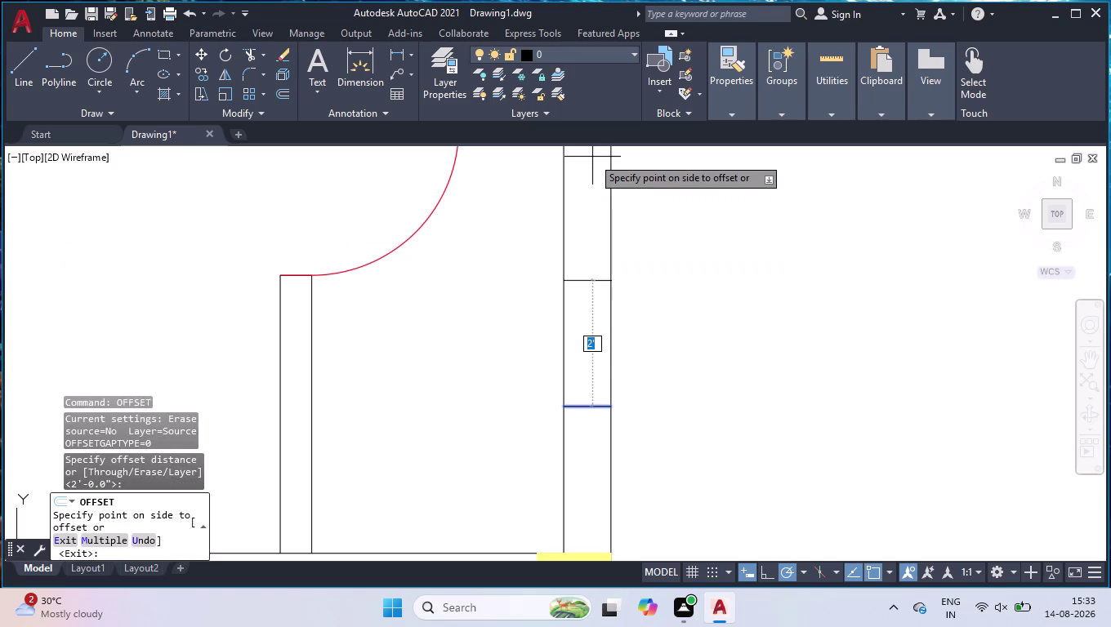
click(592, 156)
text(tr)
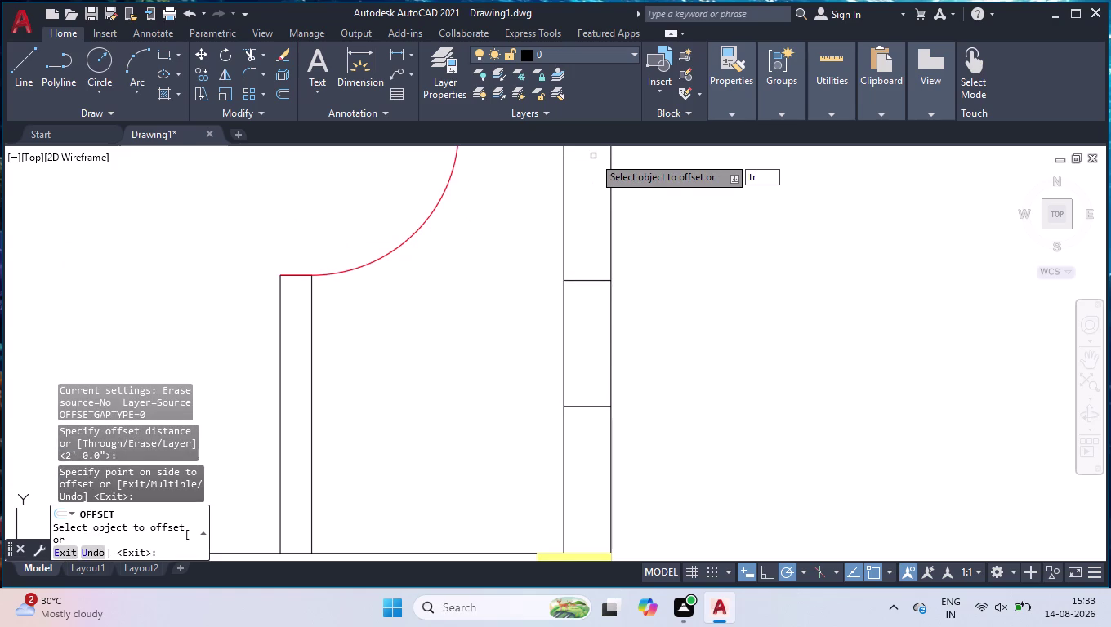
key(space)
key(space)
Trim away the wall segment between the two cross lines.
text(tr)
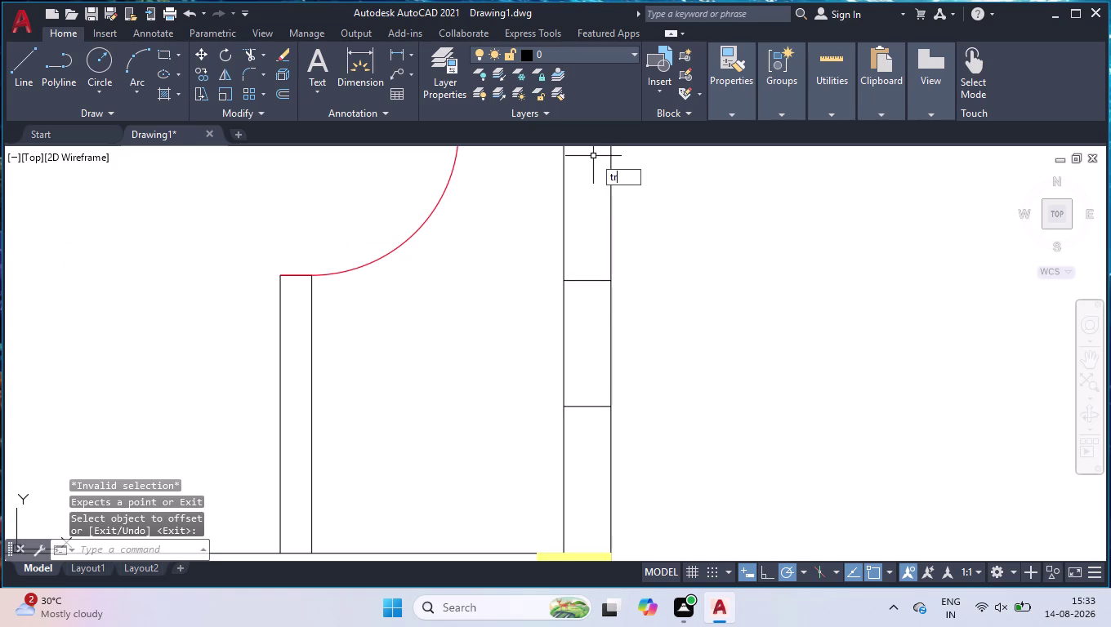
key(Return)
click(696, 292)
click(526, 363)
scroll(down, 3)
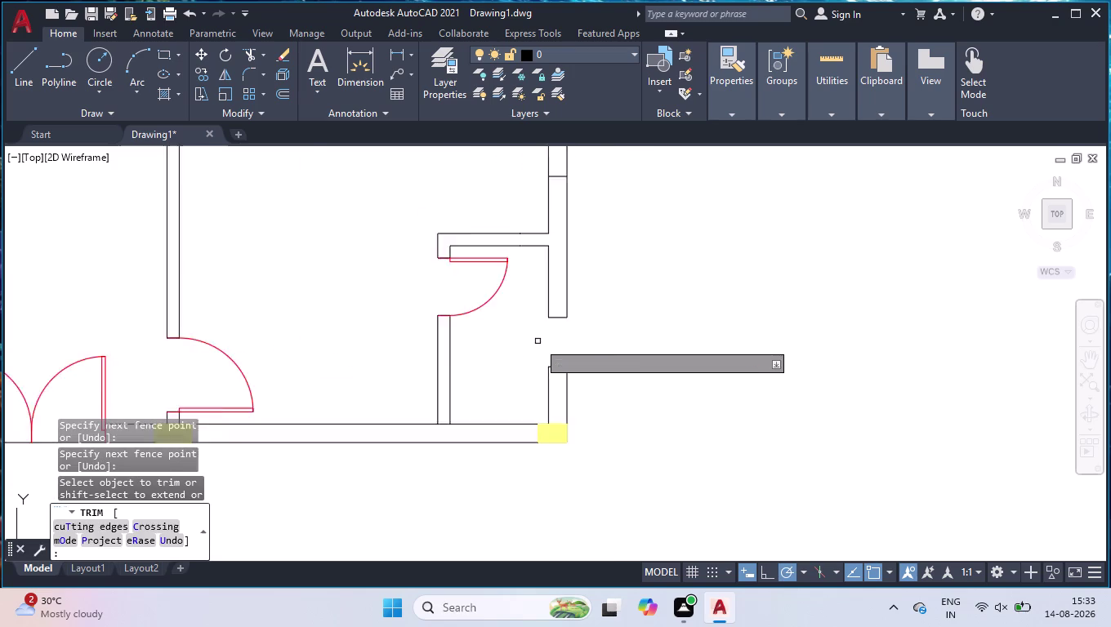
click(572, 211)
click(534, 227)
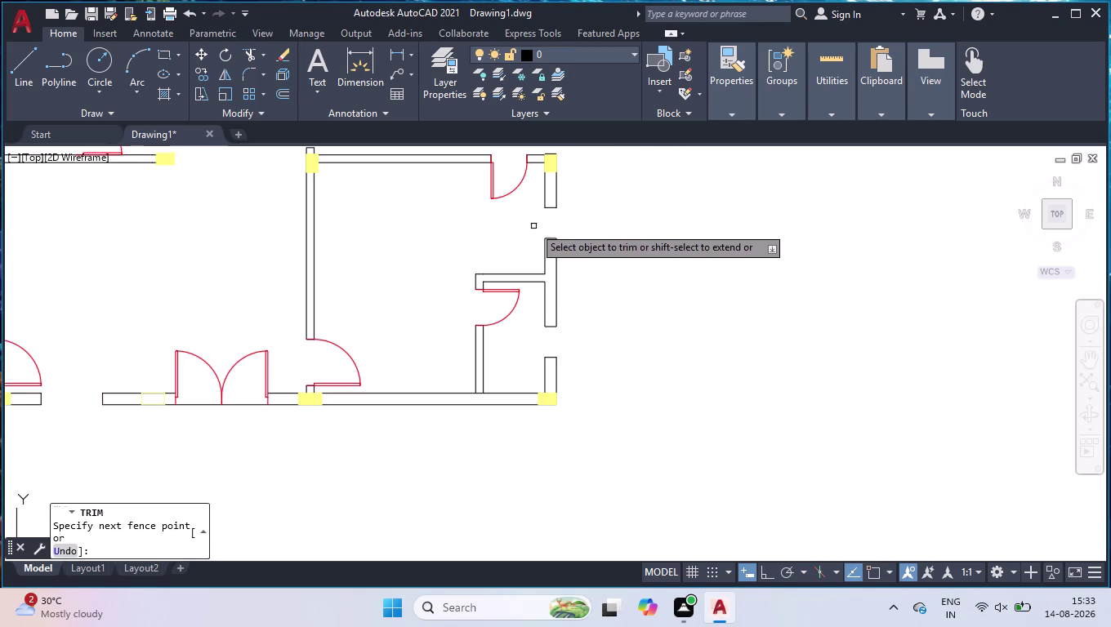
key(space)
scroll(down, 3)
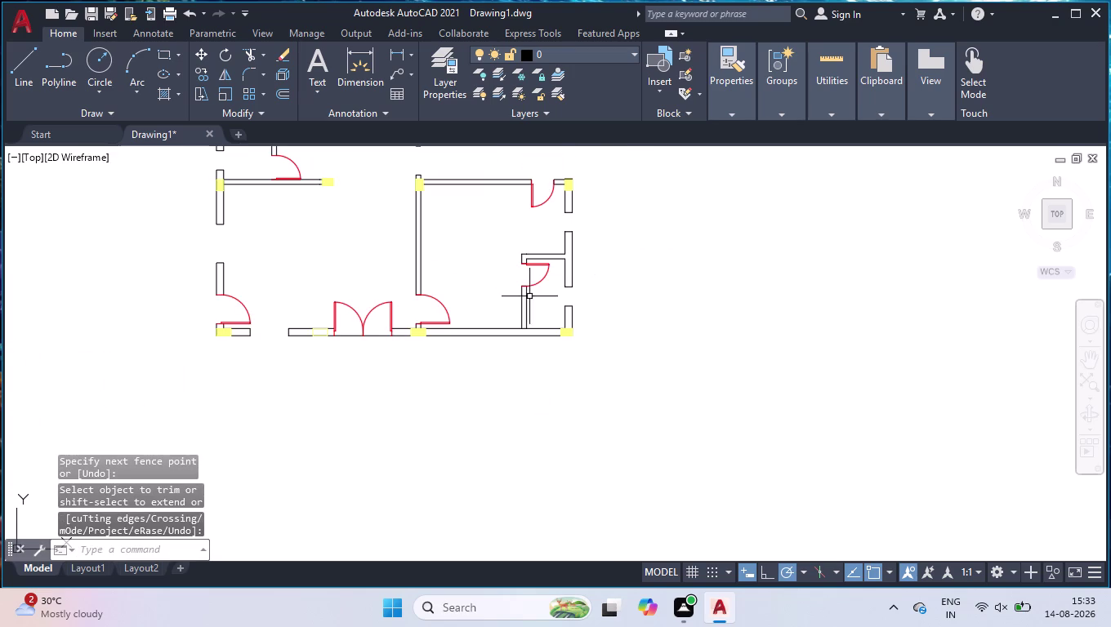
Draw a line across the bottom wall's thickness.
scroll(down, 3)
scroll(down, 3)
scroll(up, 3)
scroll(up, 3)
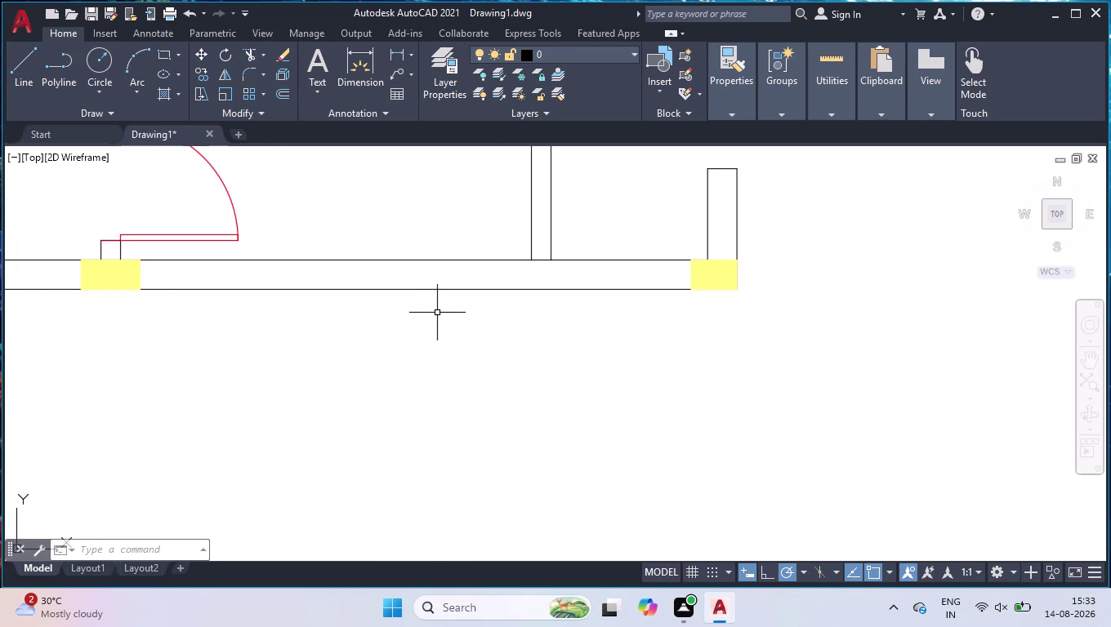
key(l)
key(Return)
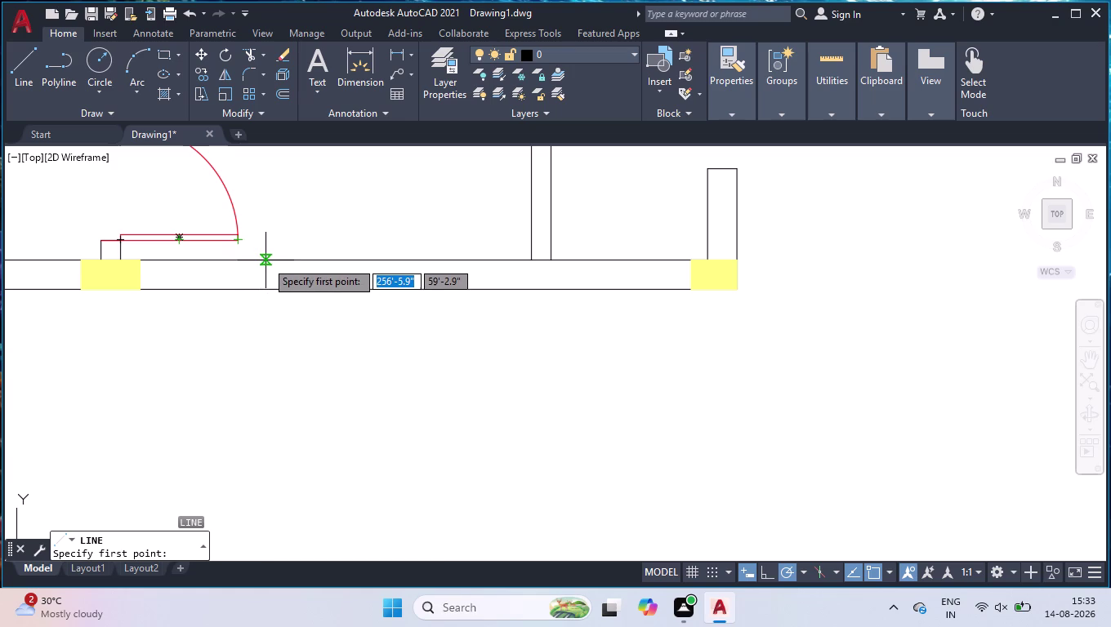
click(266, 261)
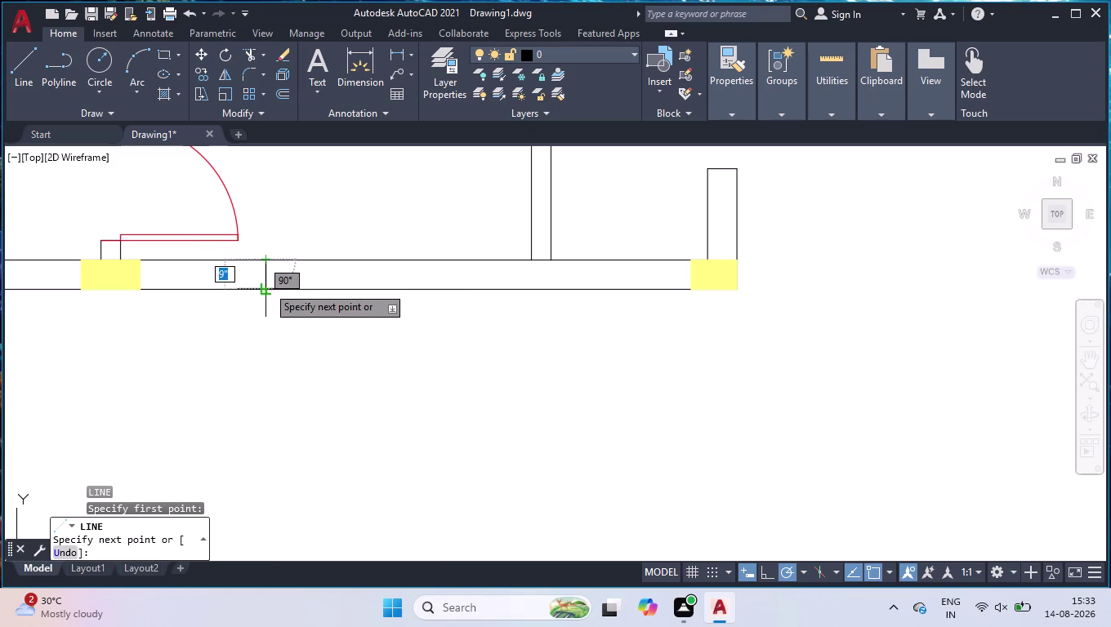
click(267, 285)
key(space)
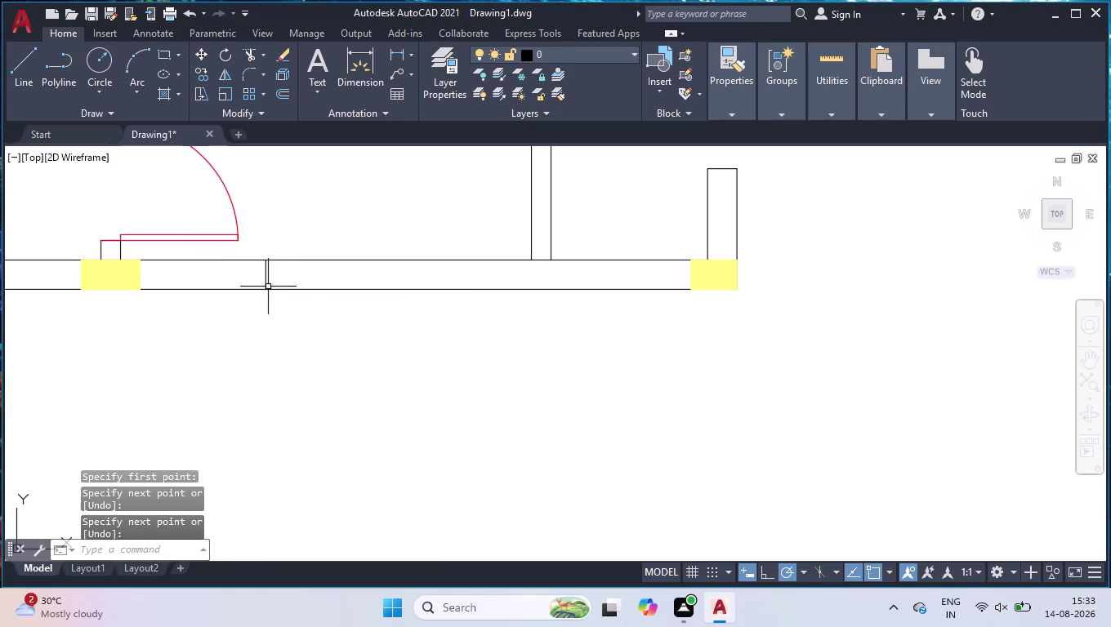
Offset the cross line 4' to the right.
text(off)
key(Return)
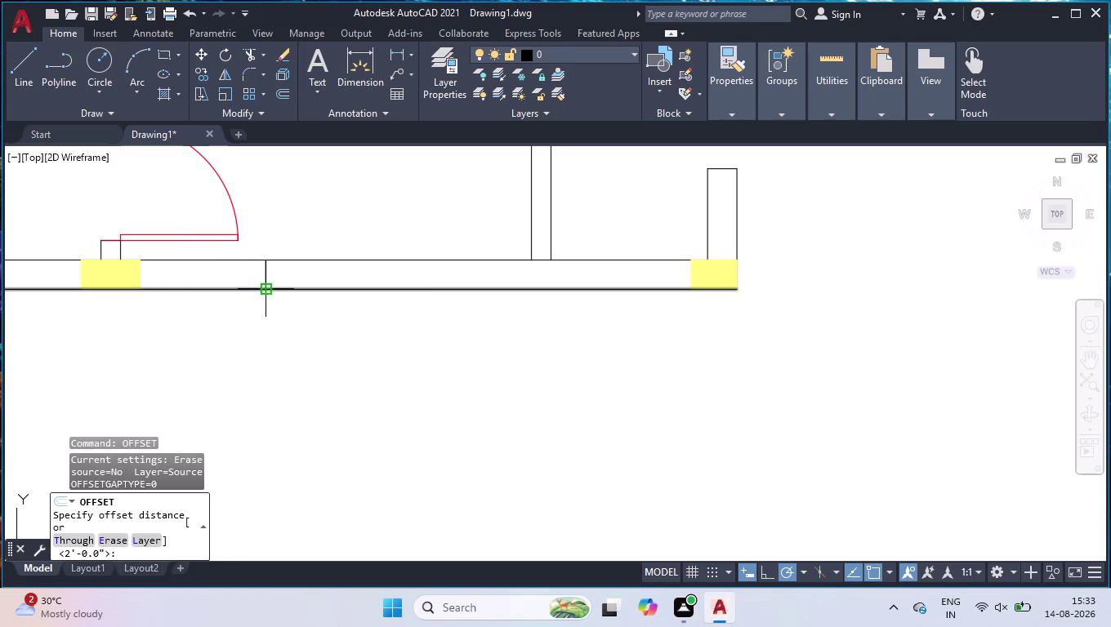
text(4')
key(Return)
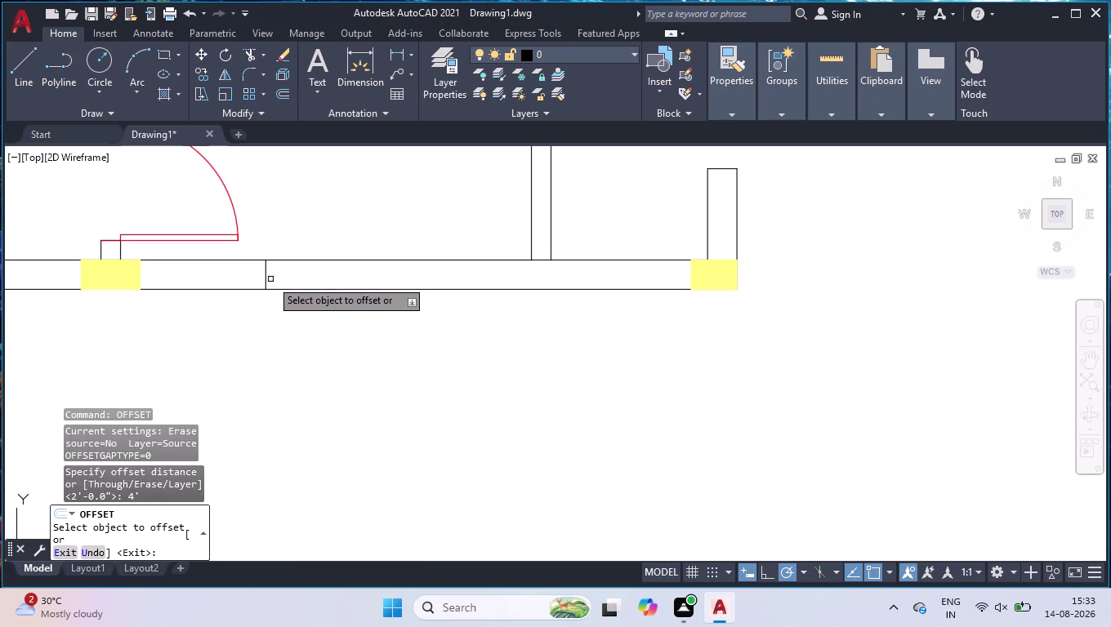
click(264, 278)
click(383, 279)
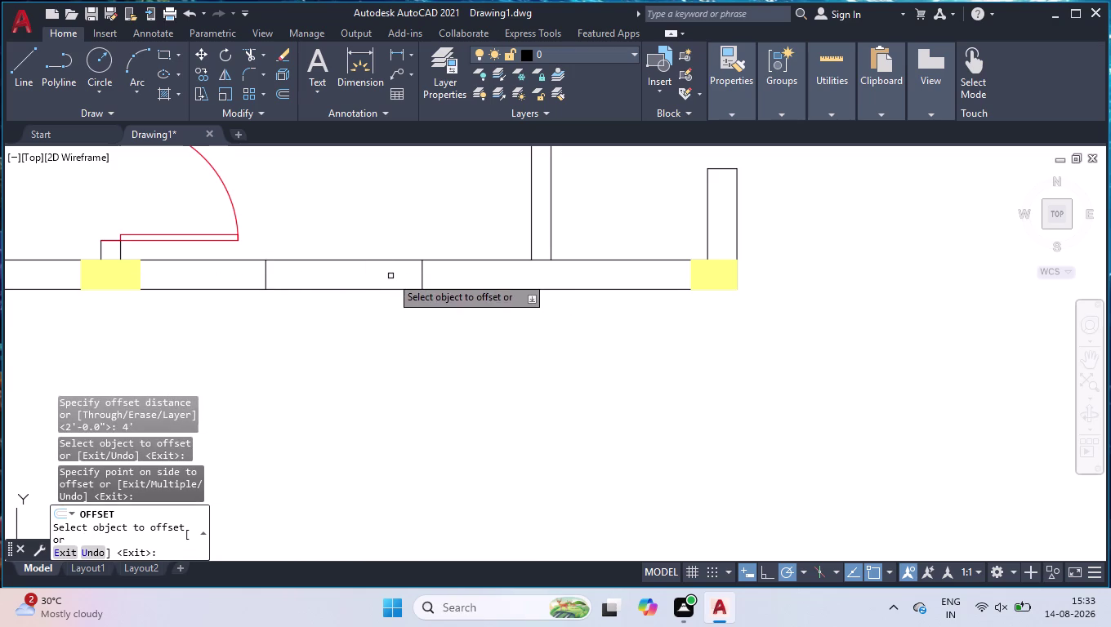
key(Return)
Trim out the bottom wall between the two cross lines.
text(tr)
key(Return)
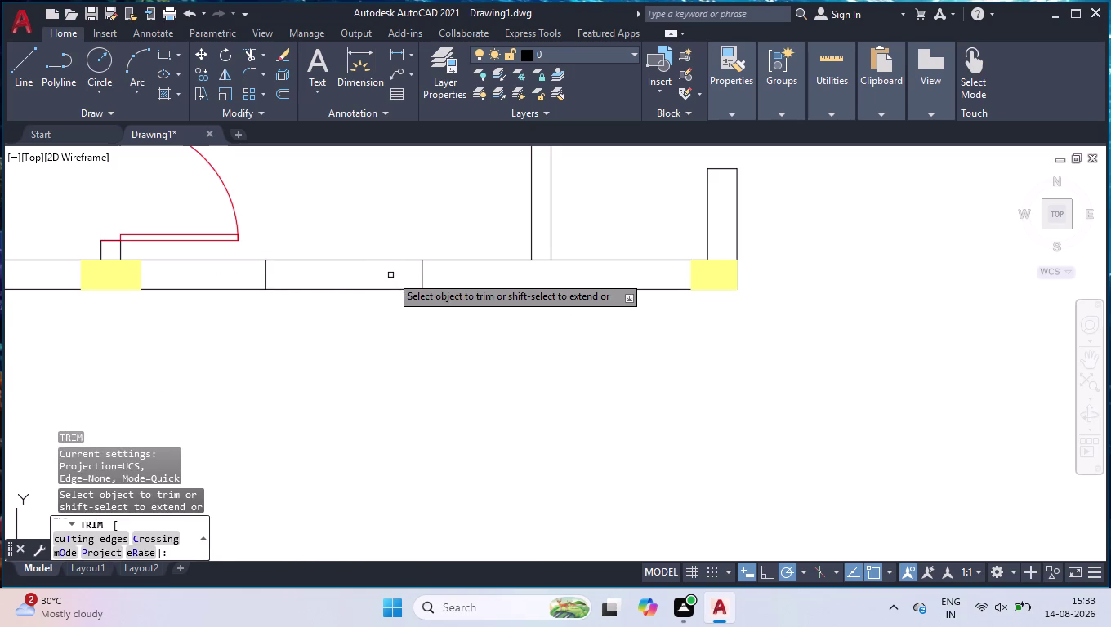
click(376, 224)
click(334, 471)
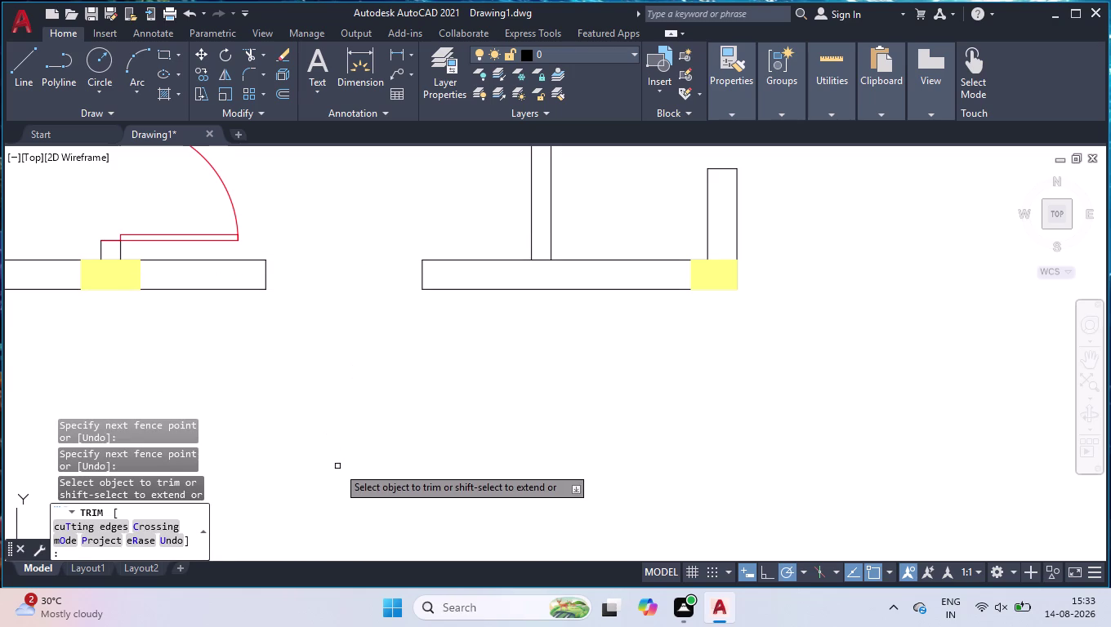
key(Return)
scroll(down, 3)
scroll(down, 3)
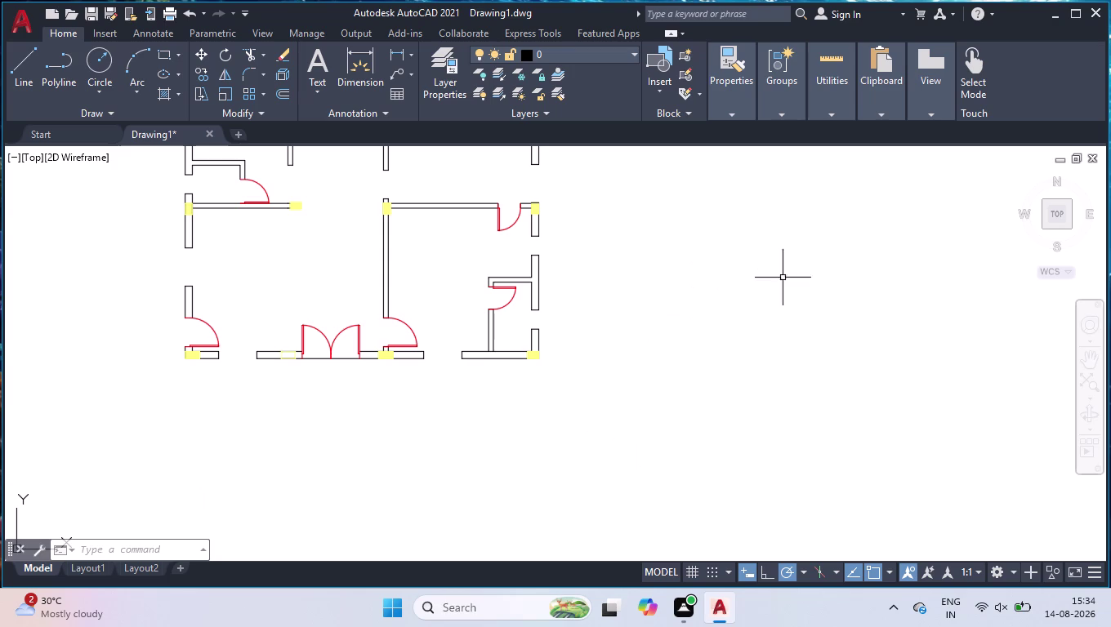
Draw a 2' by 6" rectangle using RECTANG Dimensions, placed right of the walls.
scroll(up, 3)
scroll(up, 3)
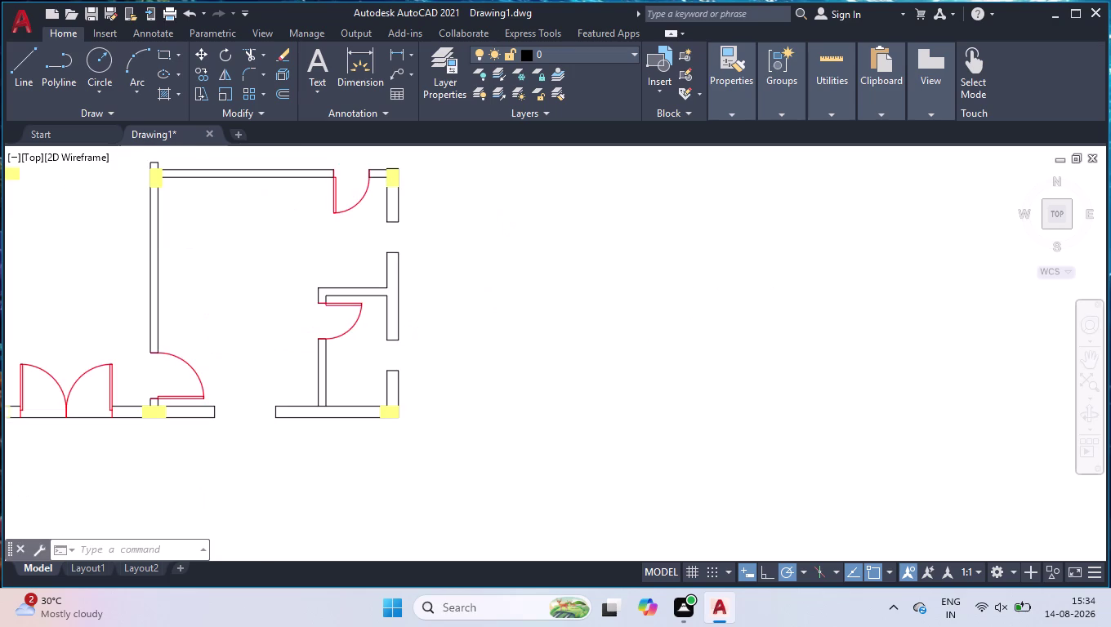
text(rec)
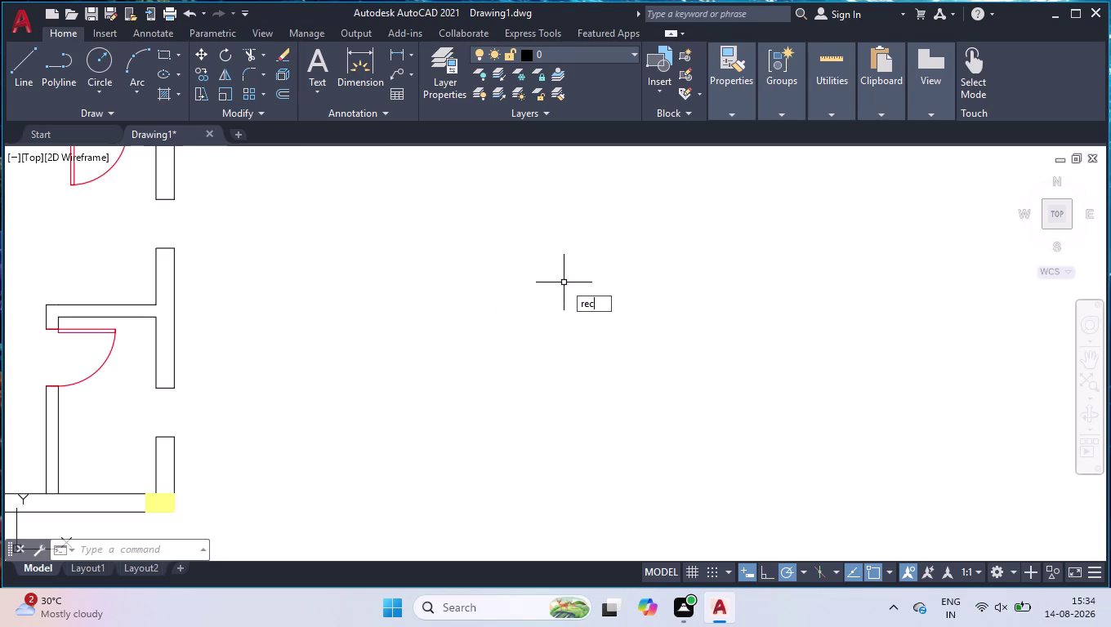
key(Return)
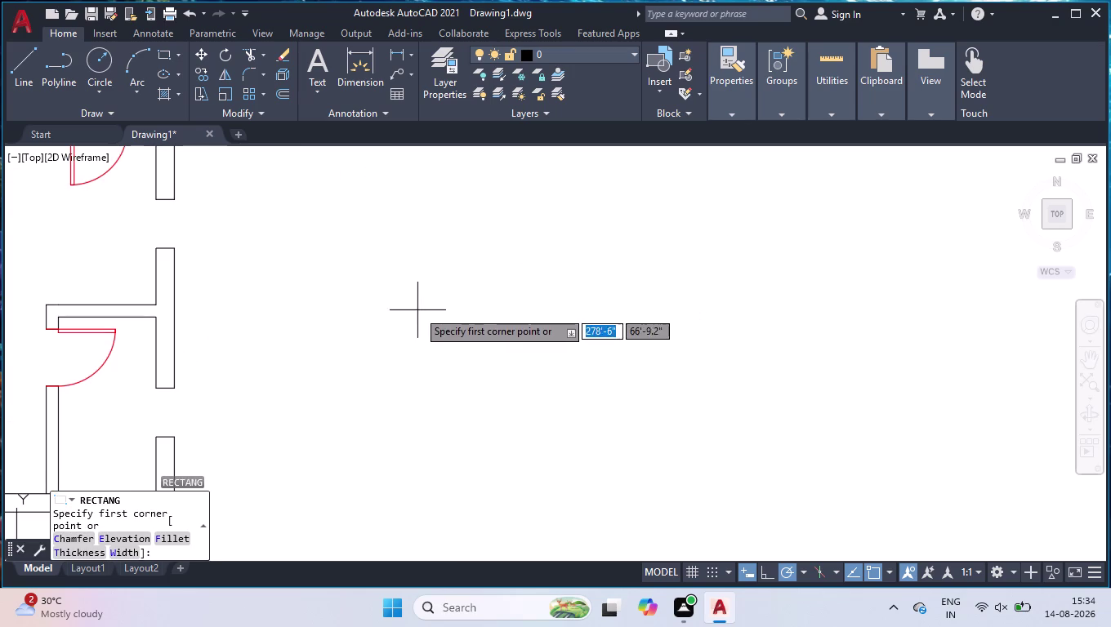
click(417, 310)
key(d)
key(Return)
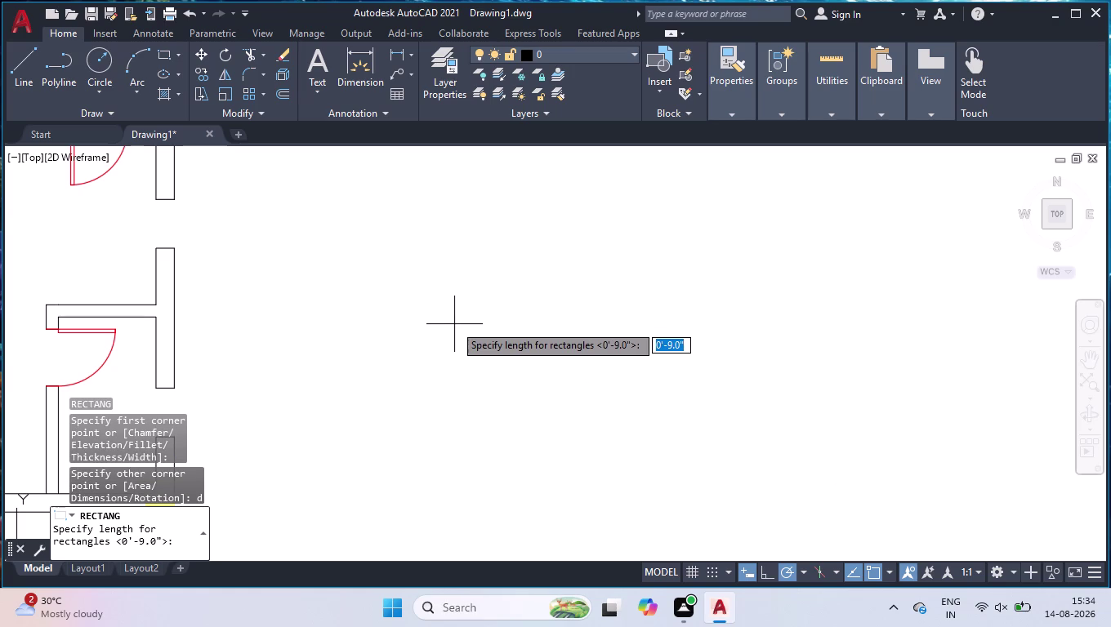
text(2')
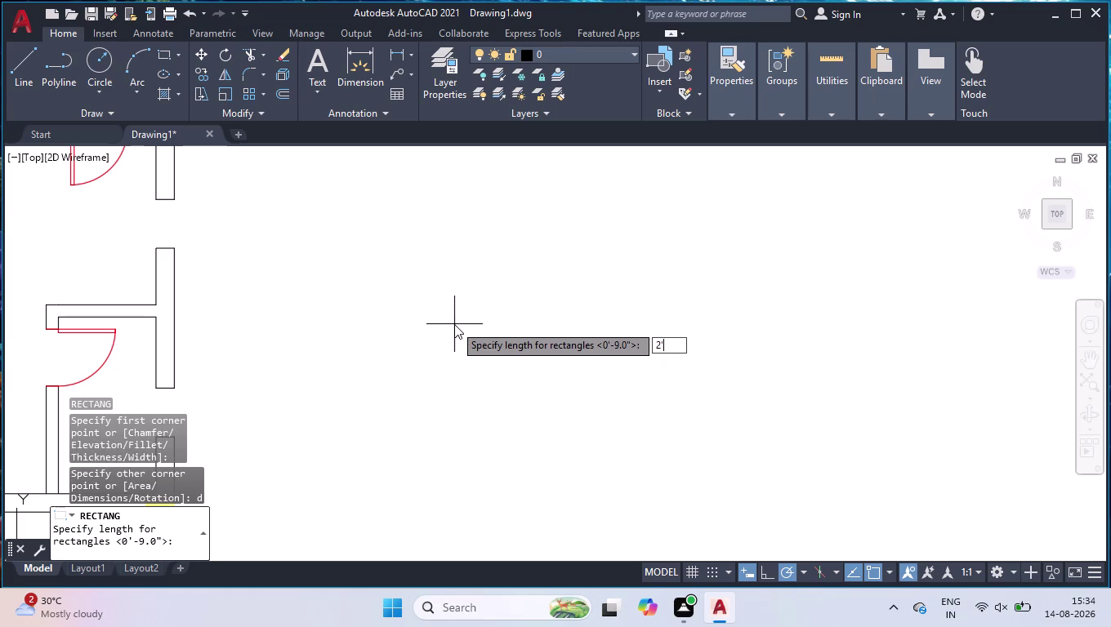
key(Return)
text(6)
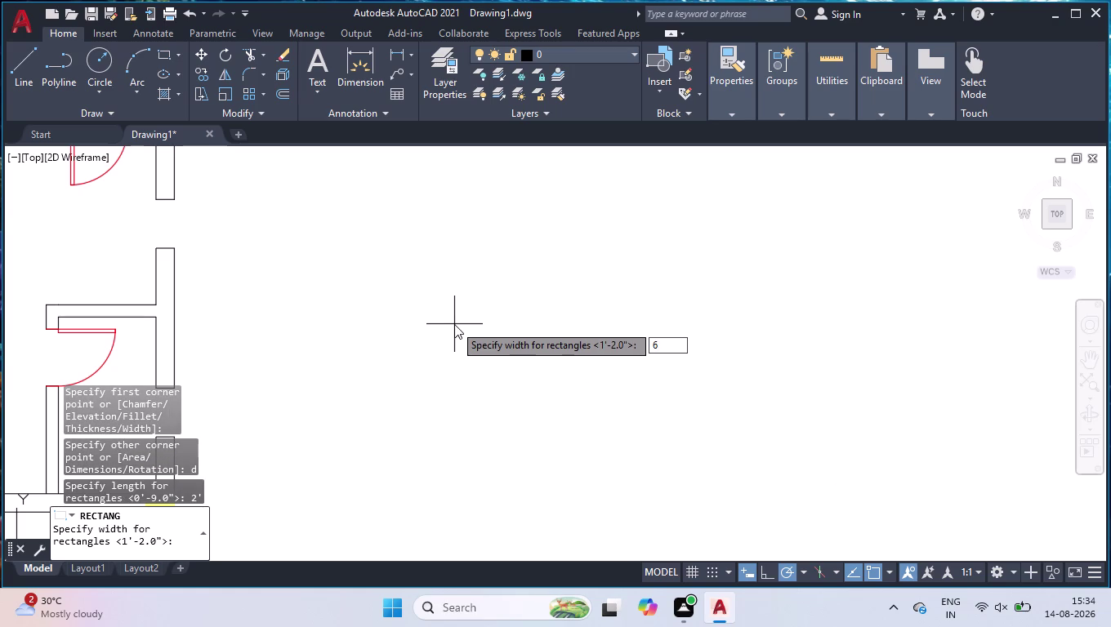
text(")
key(Return)
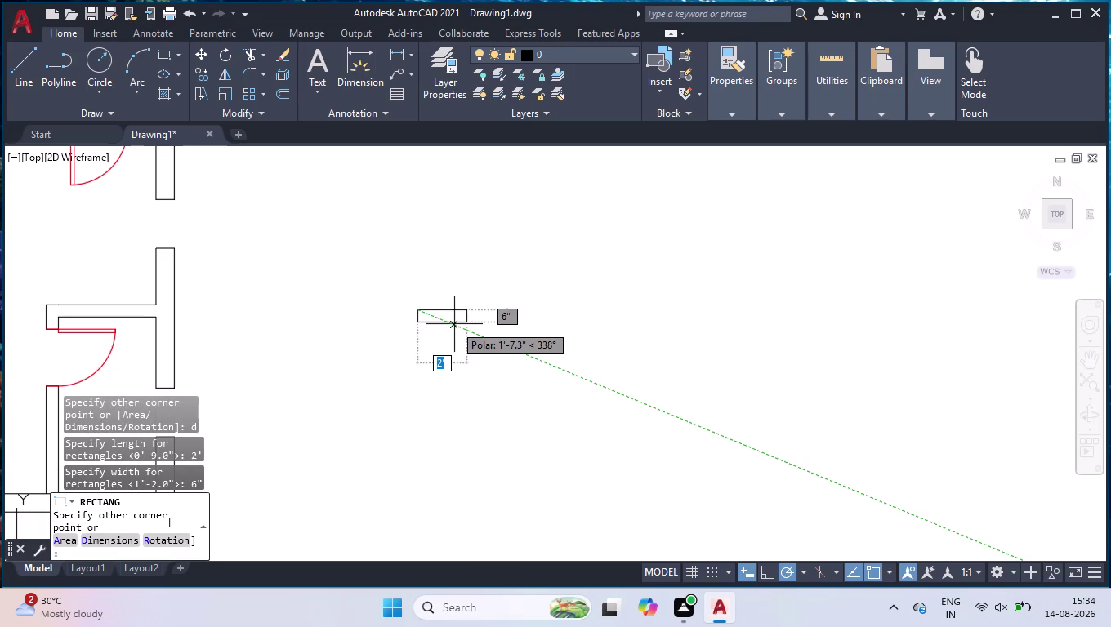
click(467, 264)
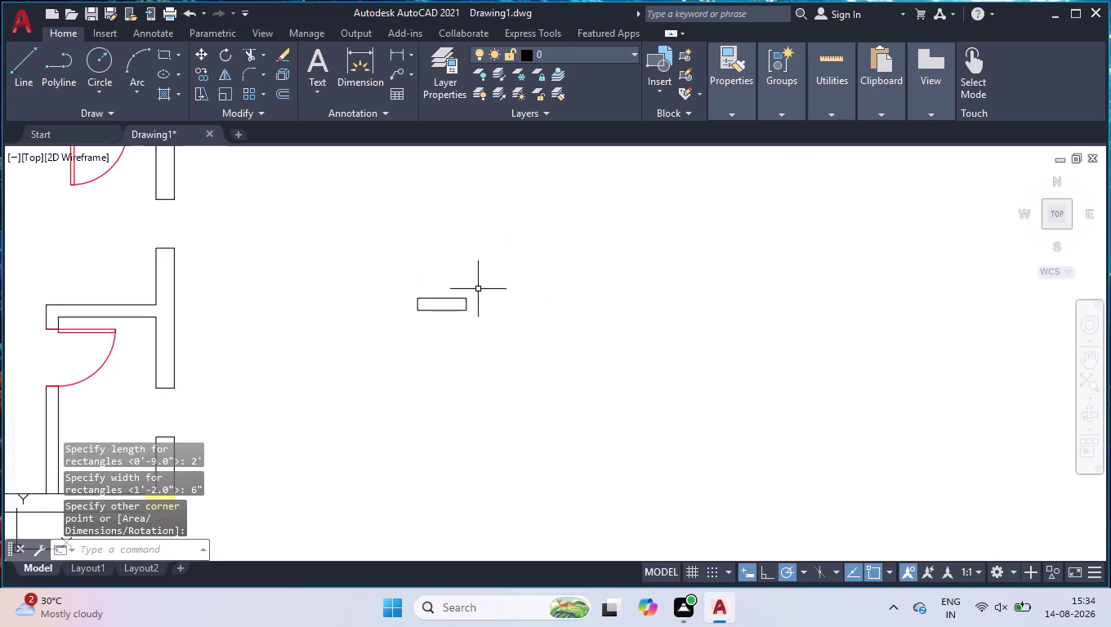
drag(481, 274, 482, 298)
click(390, 358)
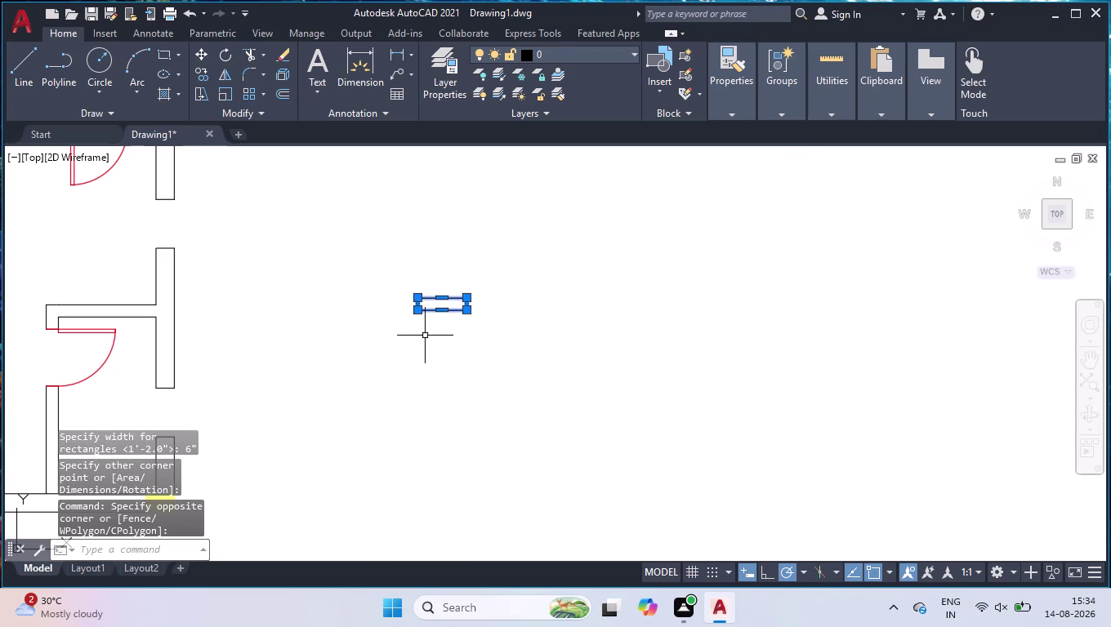
key(space)
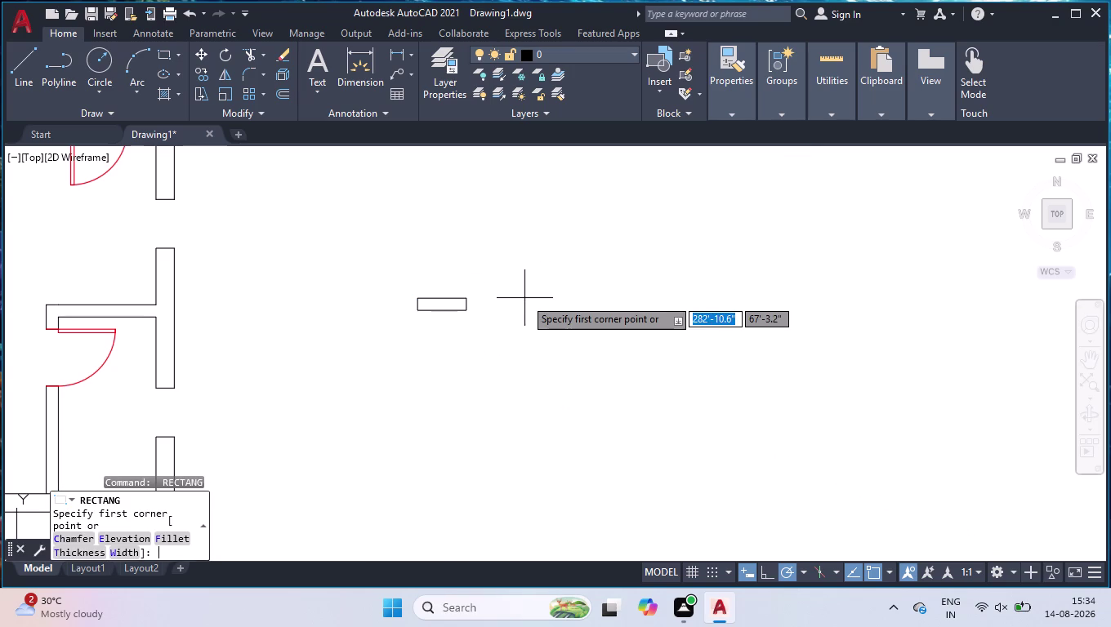
Draw a rectangle from the left edge midpoint to the right edge midpoint.
scroll(up, 3)
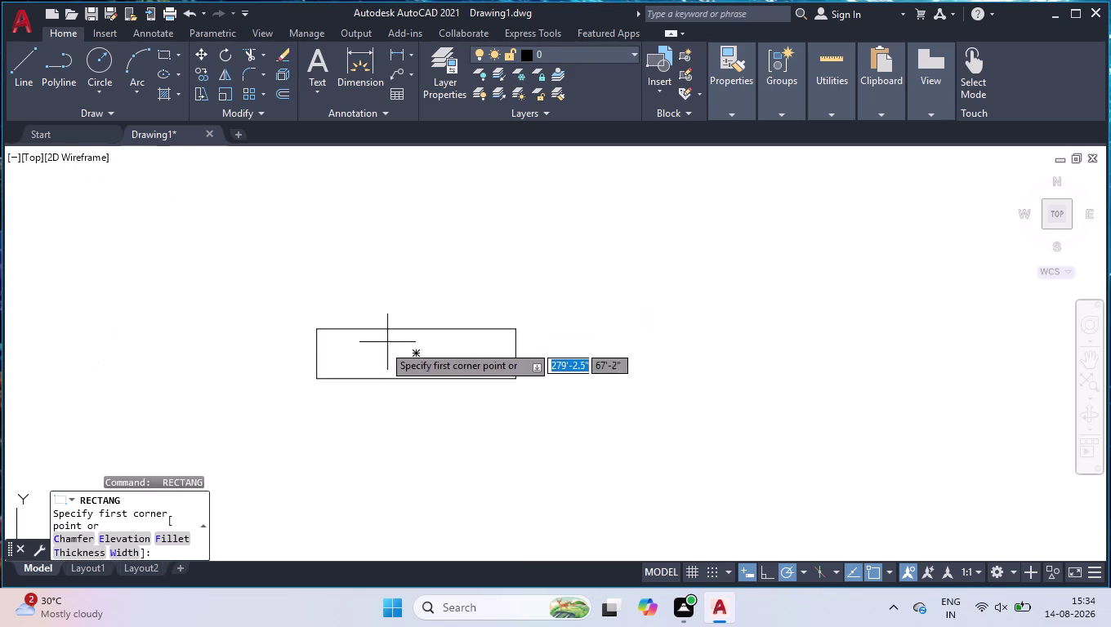
click(313, 349)
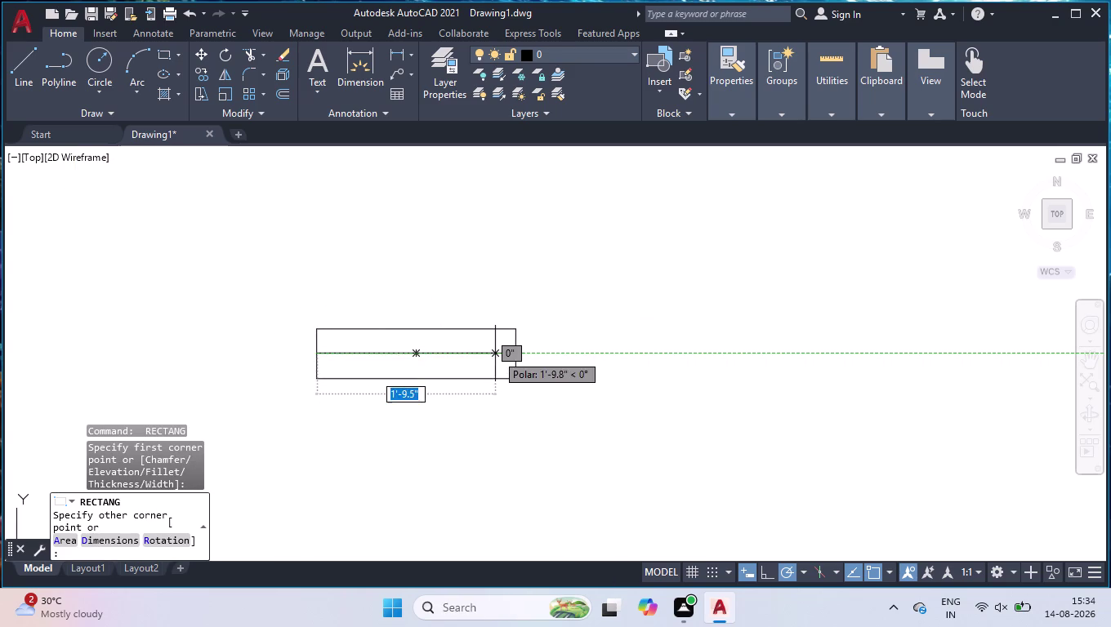
click(512, 352)
key(space)
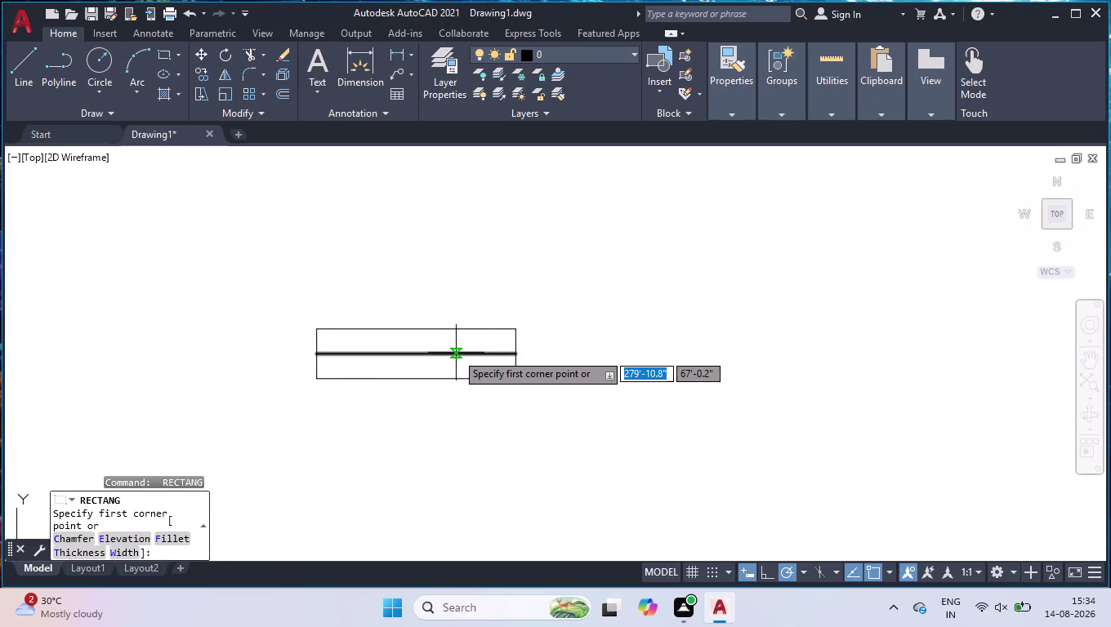
key(space)
key(space)
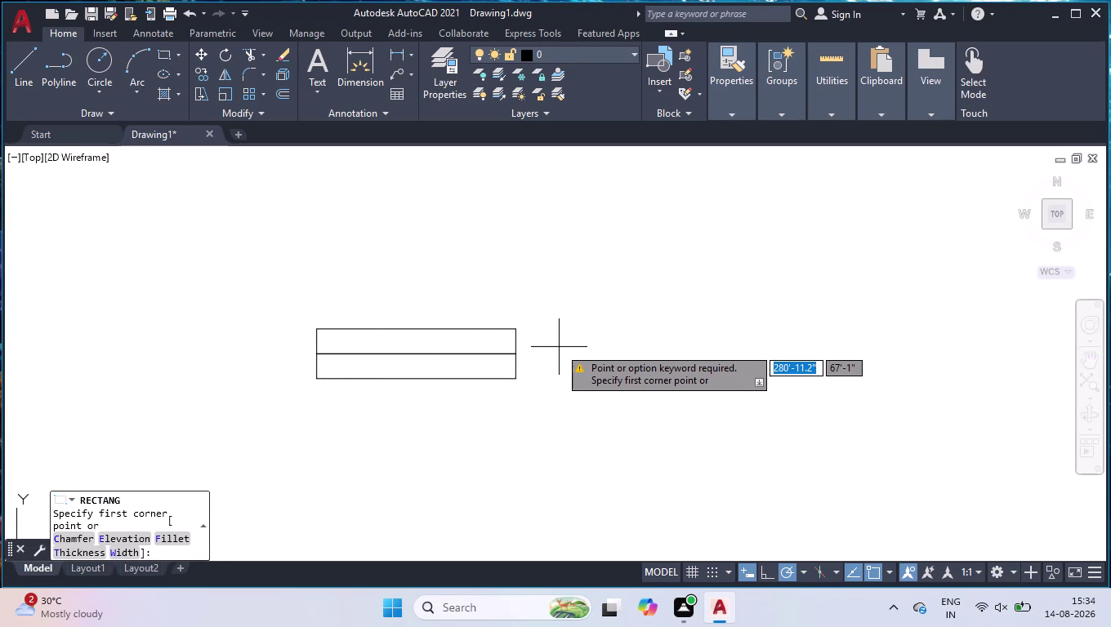
Delete stray objects and select the extra small rectangle beside the shape.
key(Delete)
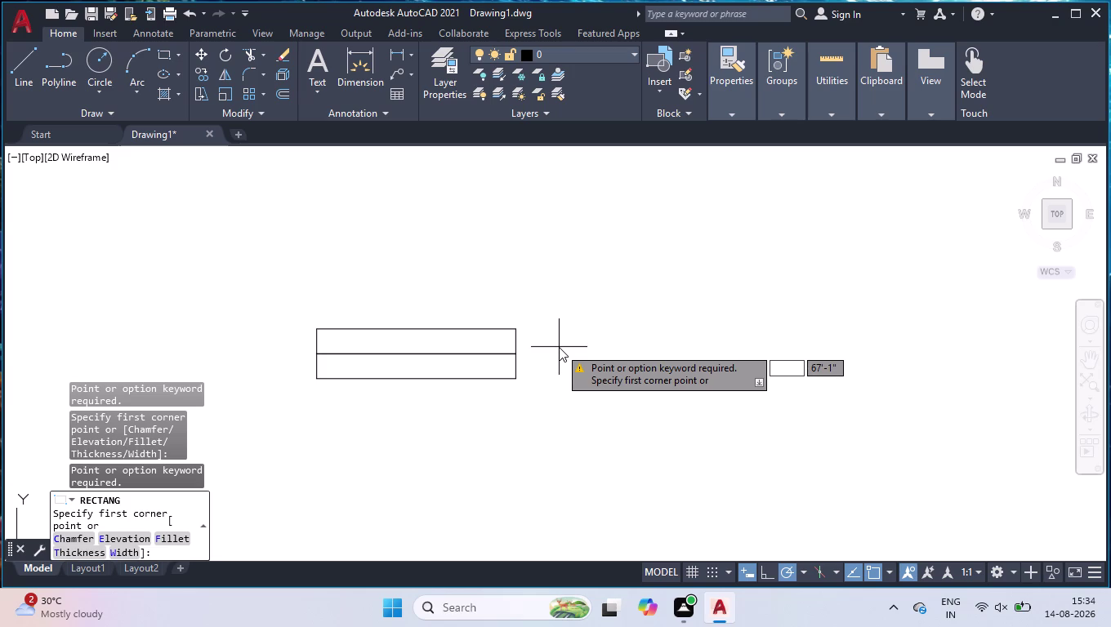
key(Delete)
key(Delete)
key(space)
key(space)
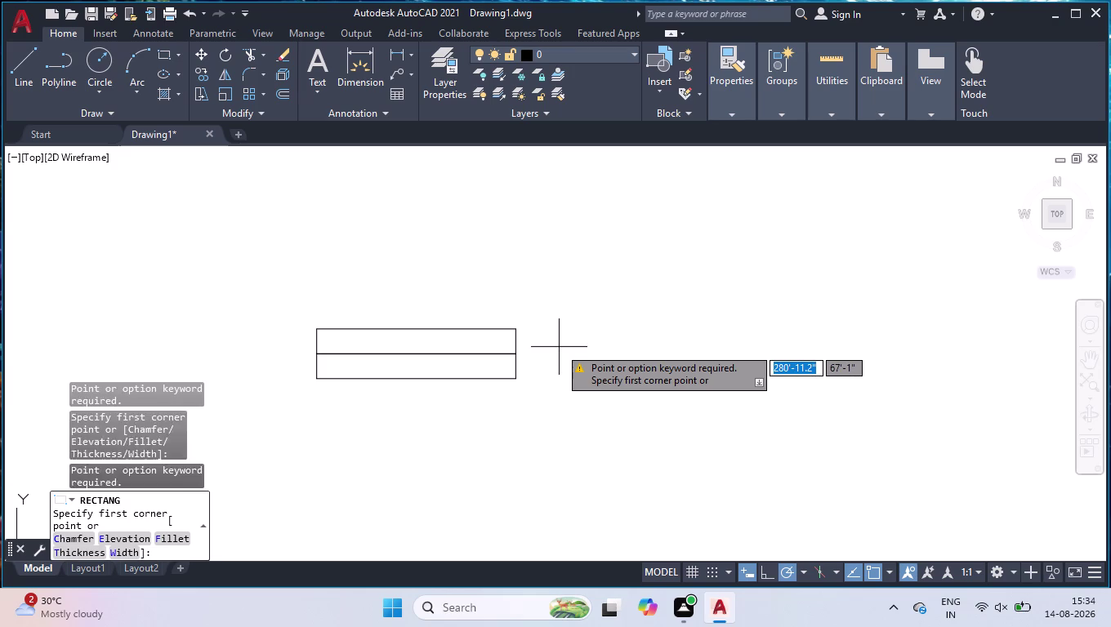
key(space)
key(Delete)
click(516, 430)
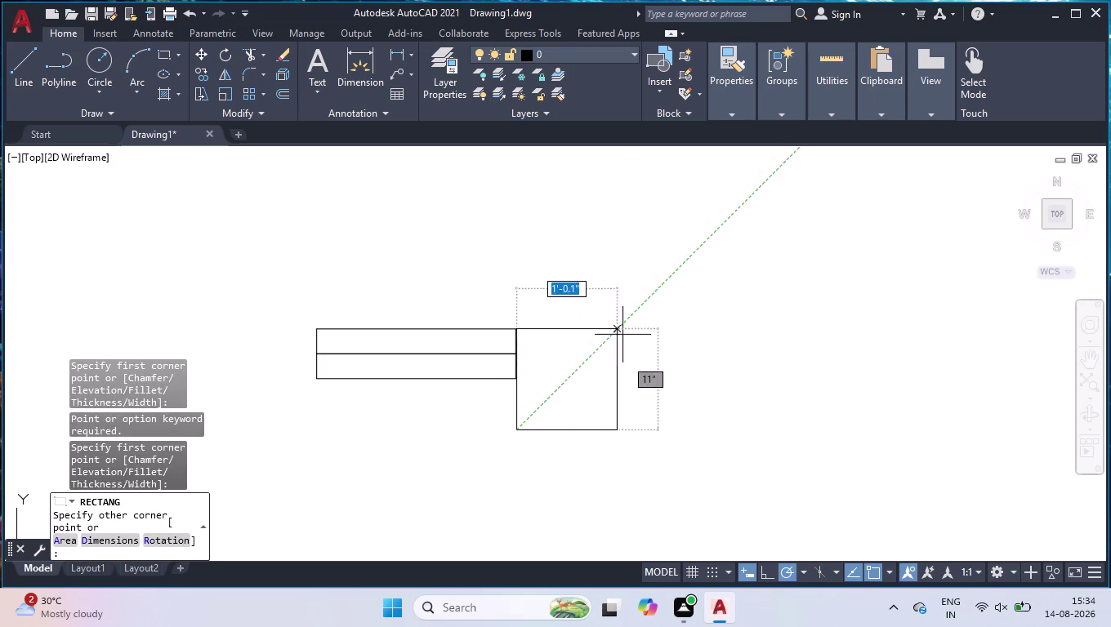
key(space)
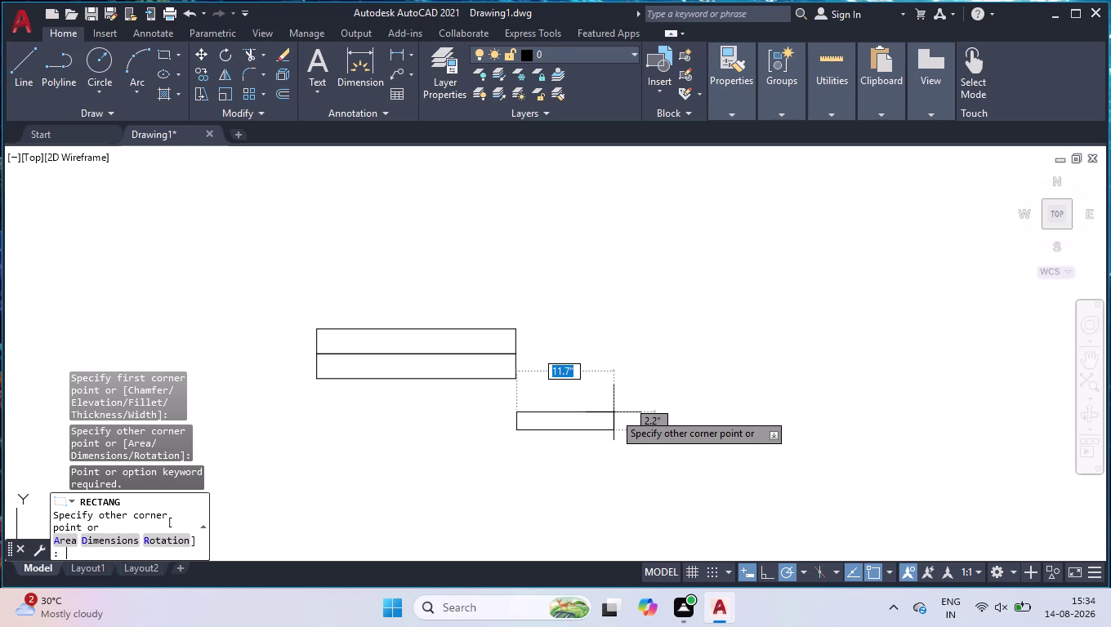
drag(615, 412, 666, 343)
click(679, 323)
click(555, 463)
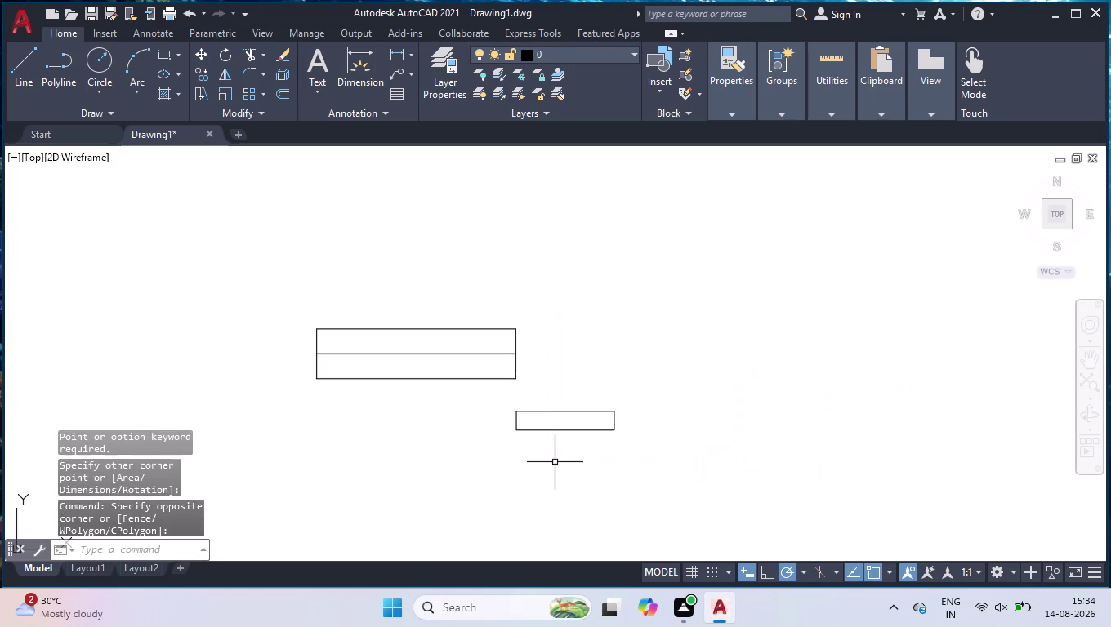
click(654, 389)
click(510, 439)
Delete the stray small rectangle and its middle divider line.
key(Delete)
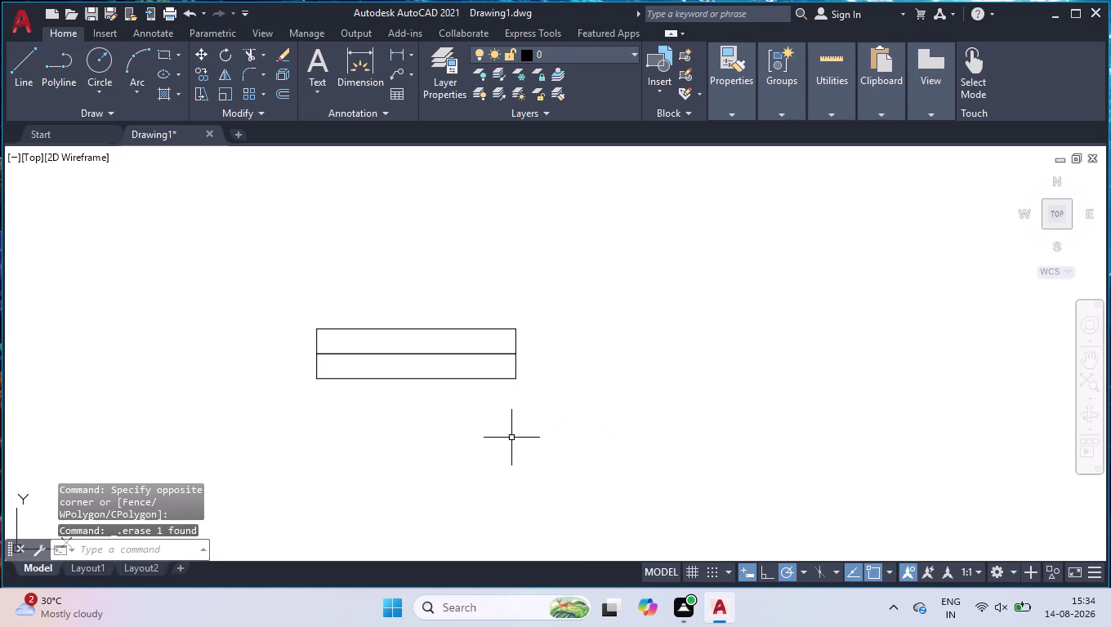
click(422, 354)
key(Delete)
Set a 3-inch offset, exit without copying, and explode the rectangle into lines.
text(o)
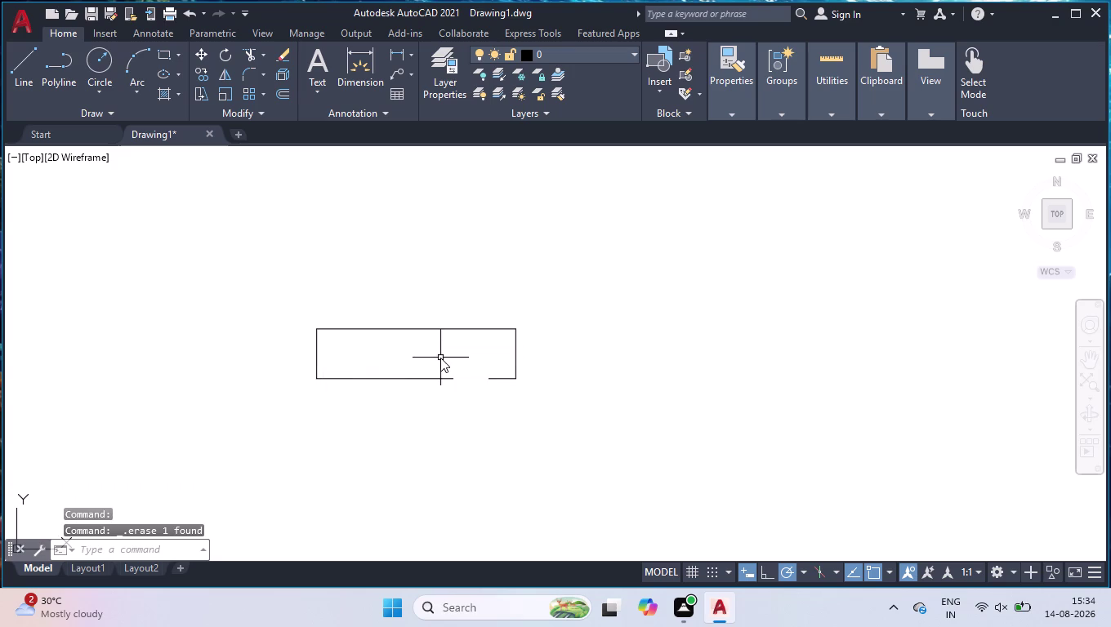
text(ff)
key(Return)
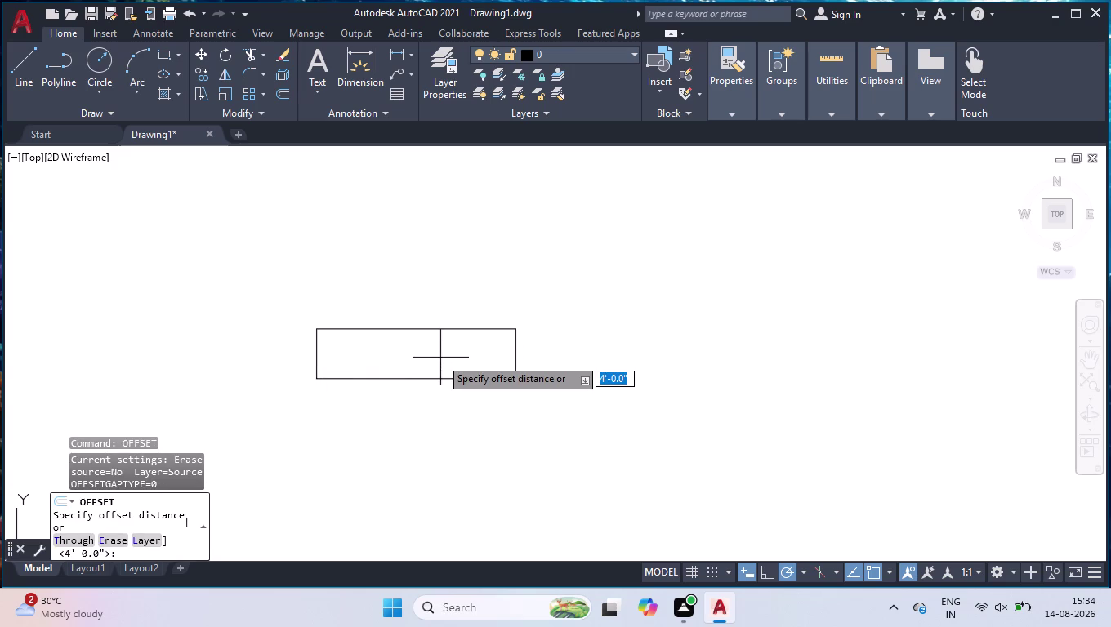
text(3")
key(Return)
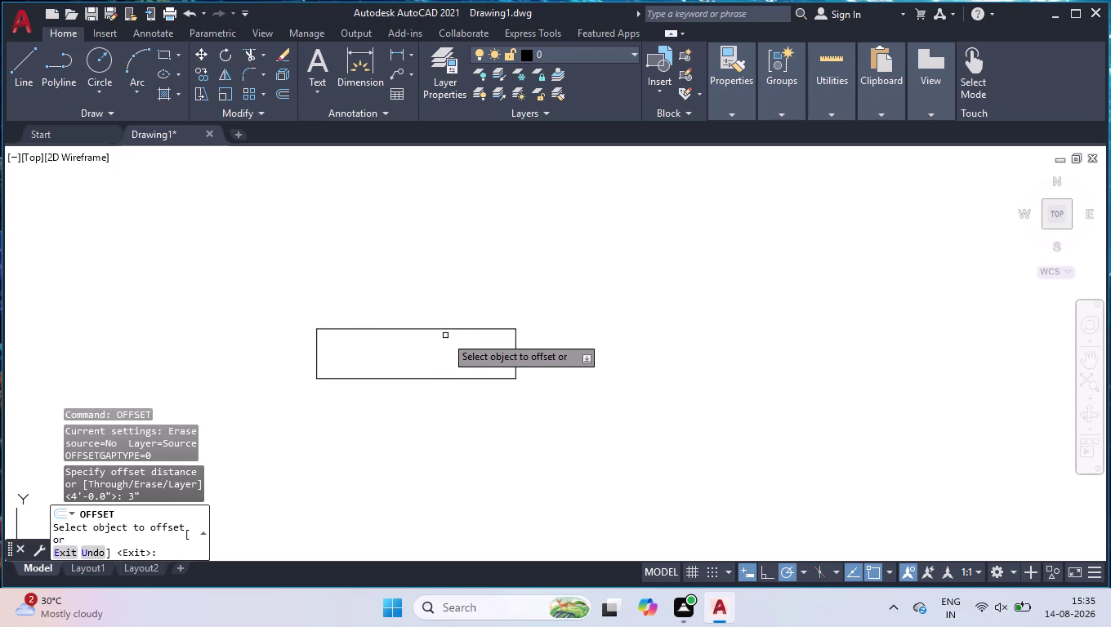
key(space)
drag(550, 289, 552, 311)
click(375, 424)
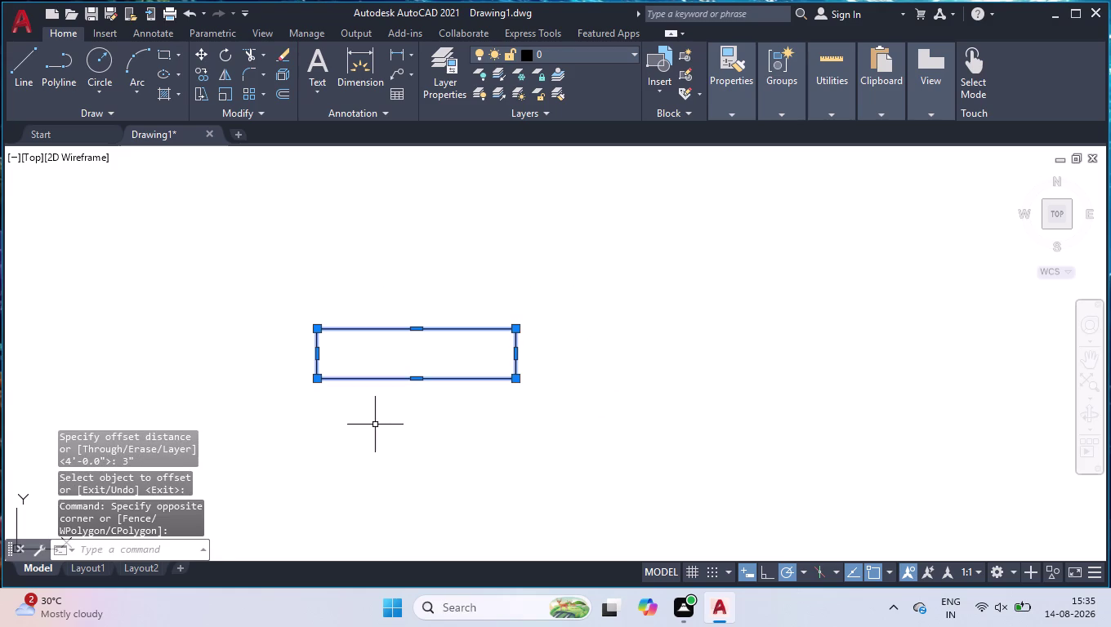
text(expl)
key(Return)
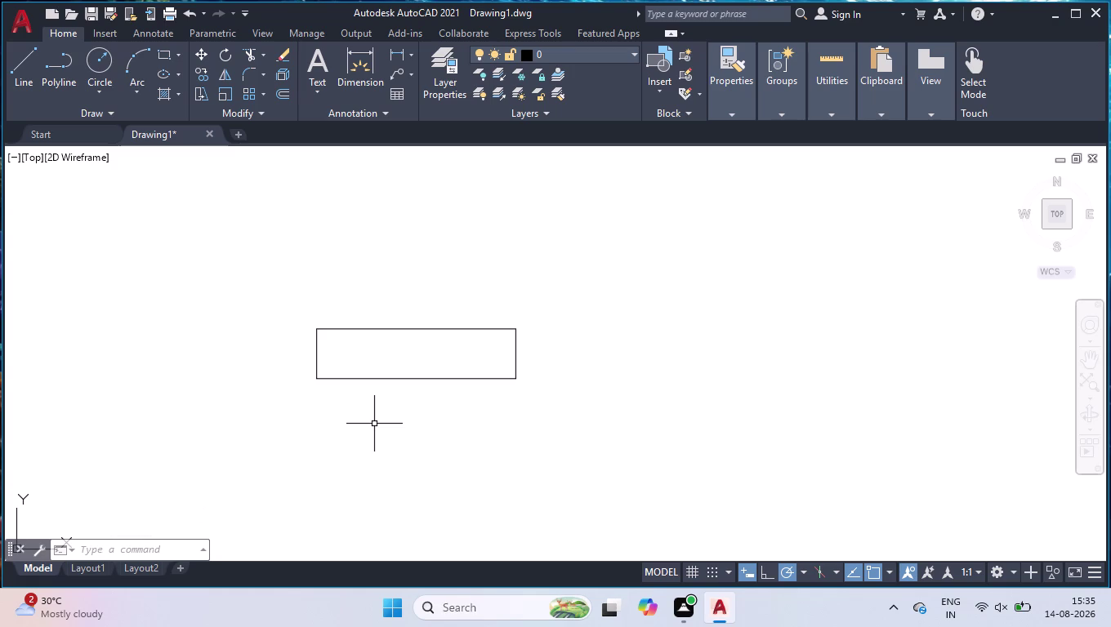
Run OFFSET again at 3 inches and exit without creating any copies.
key(o)
text(ff)
key(Return)
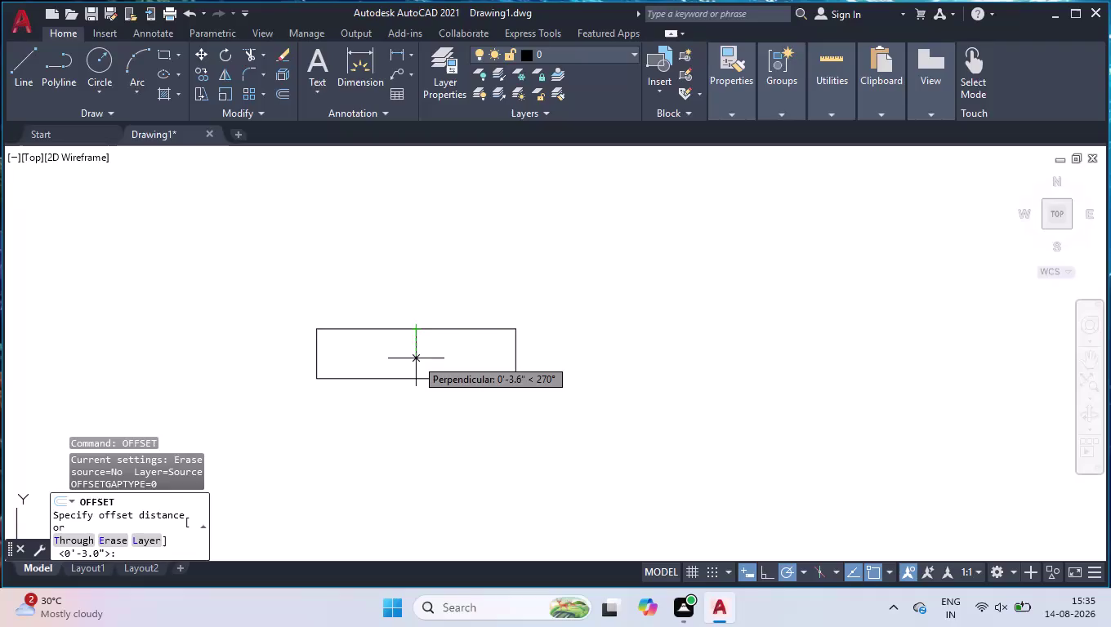
key(space)
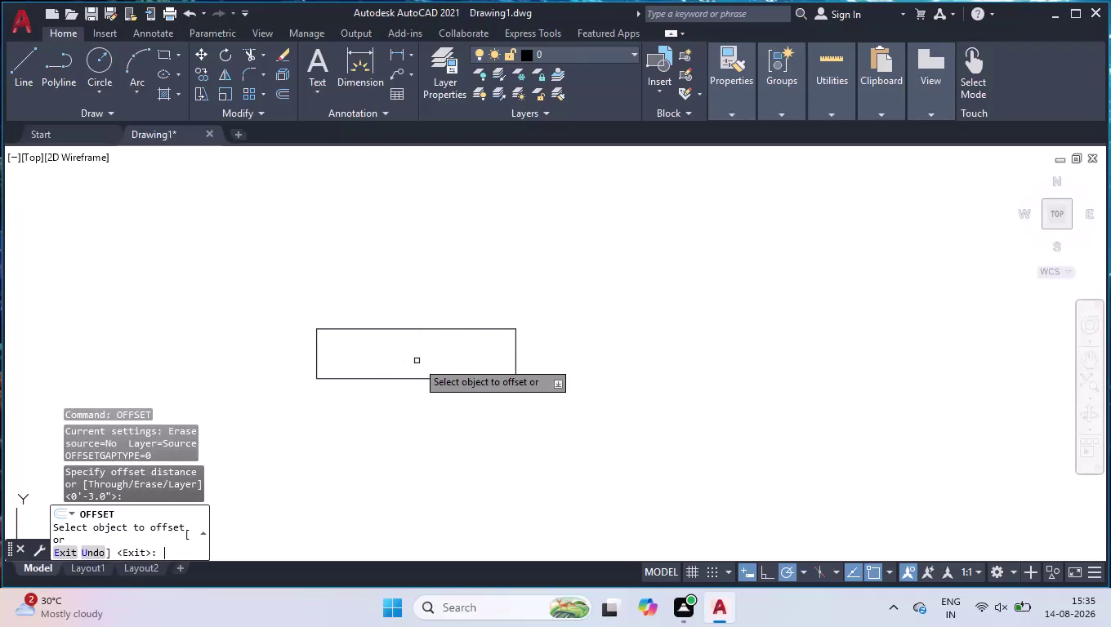
click(537, 296)
key(space)
drag(558, 279, 562, 286)
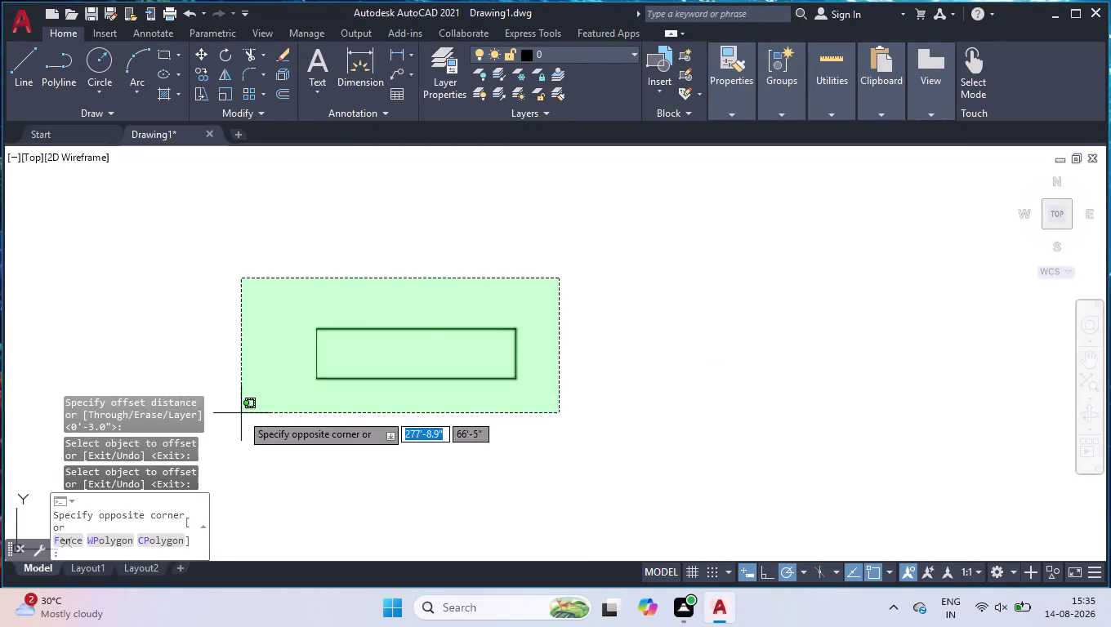
click(241, 413)
key(Return)
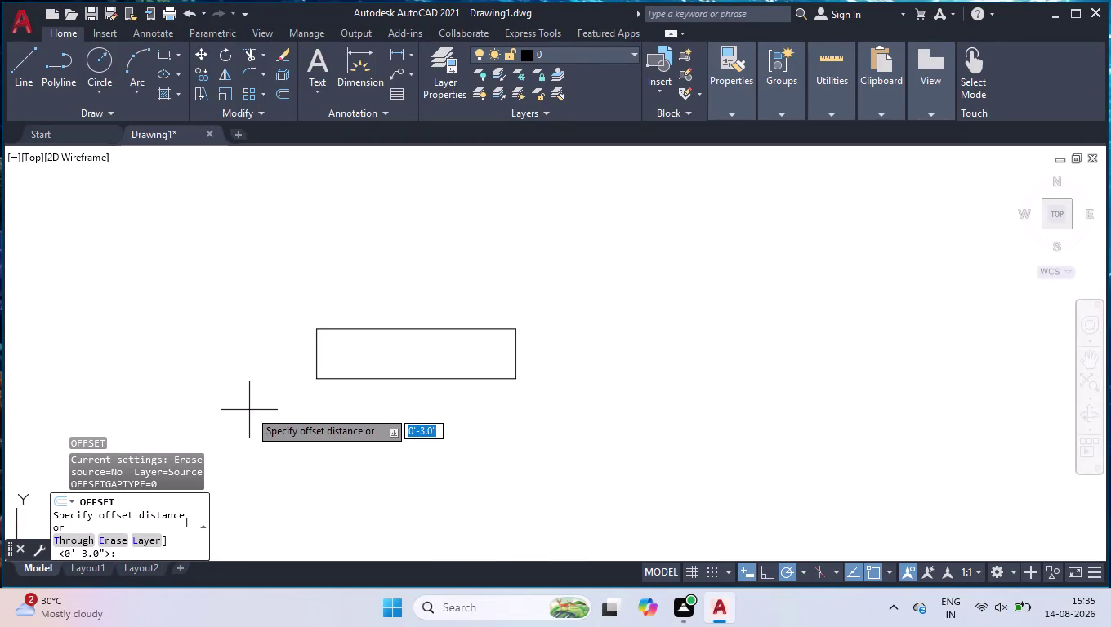
drag(316, 432, 338, 450)
click(493, 497)
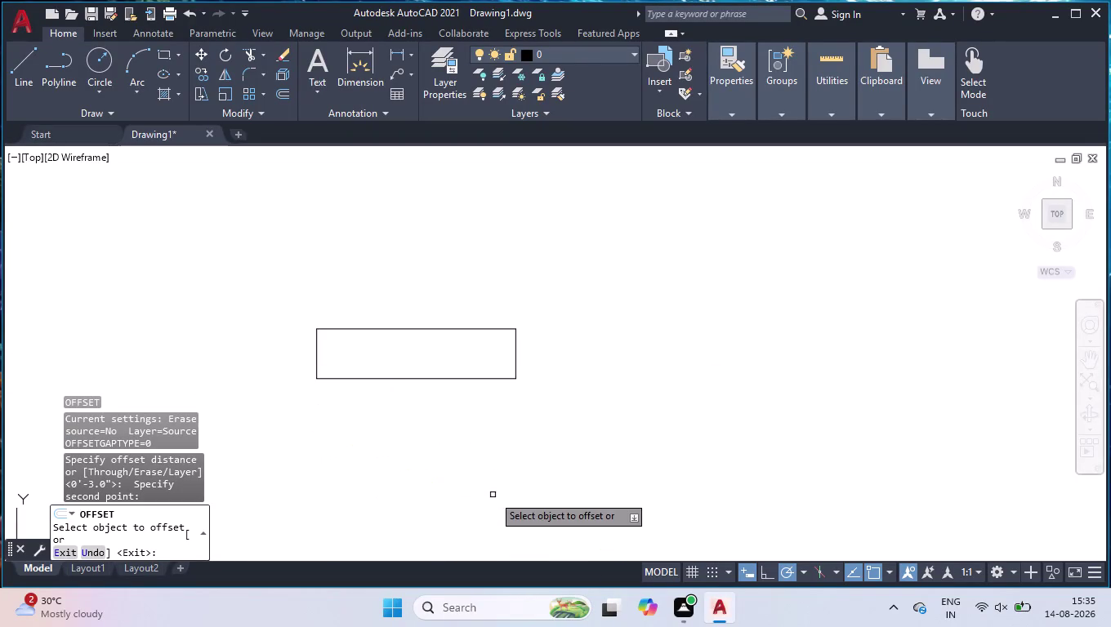
key(space)
Delete the rectangle's top, bottom and right edges, then select the remaining vertical line.
click(569, 256)
click(390, 436)
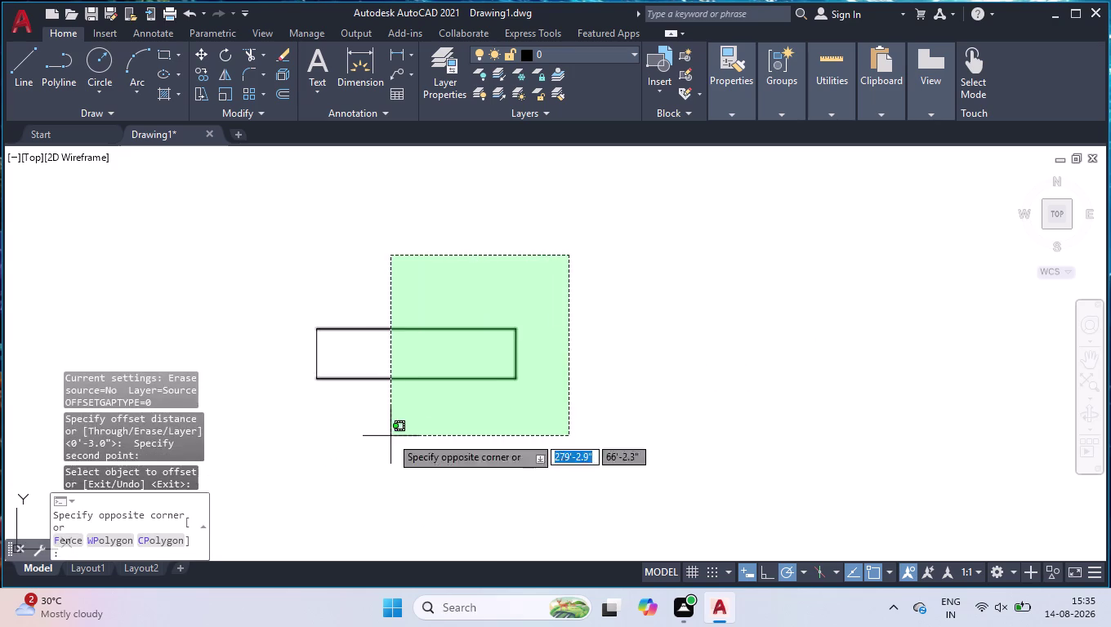
key(Delete)
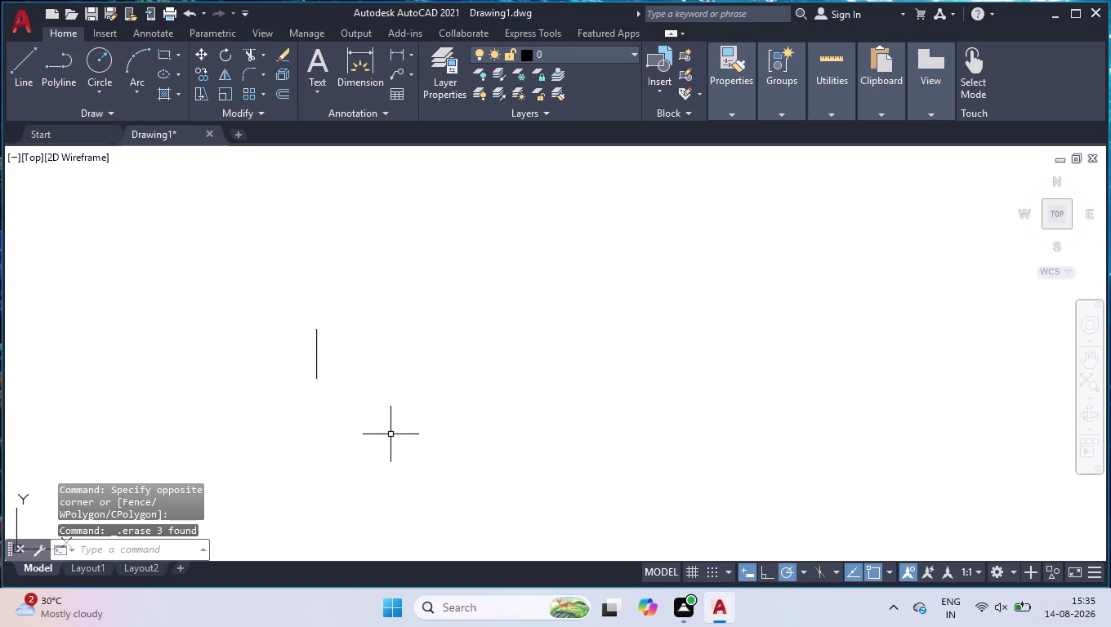
click(394, 349)
click(210, 393)
Delete the leftover vertical line and start a line with a 9-inch first side.
key(Delete)
scroll(down, 3)
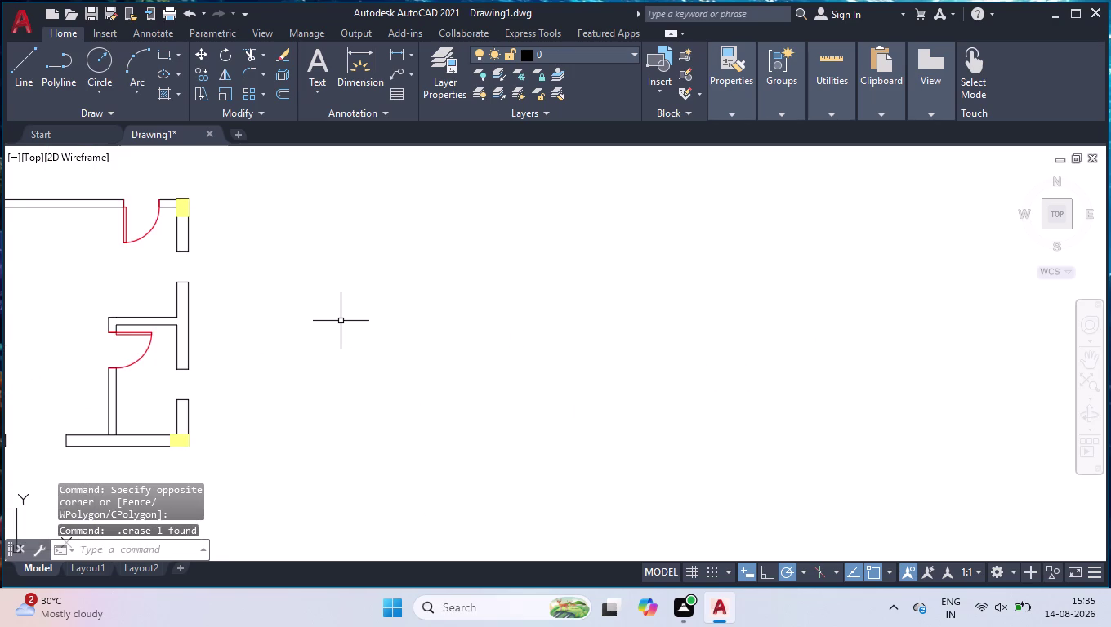
key(l)
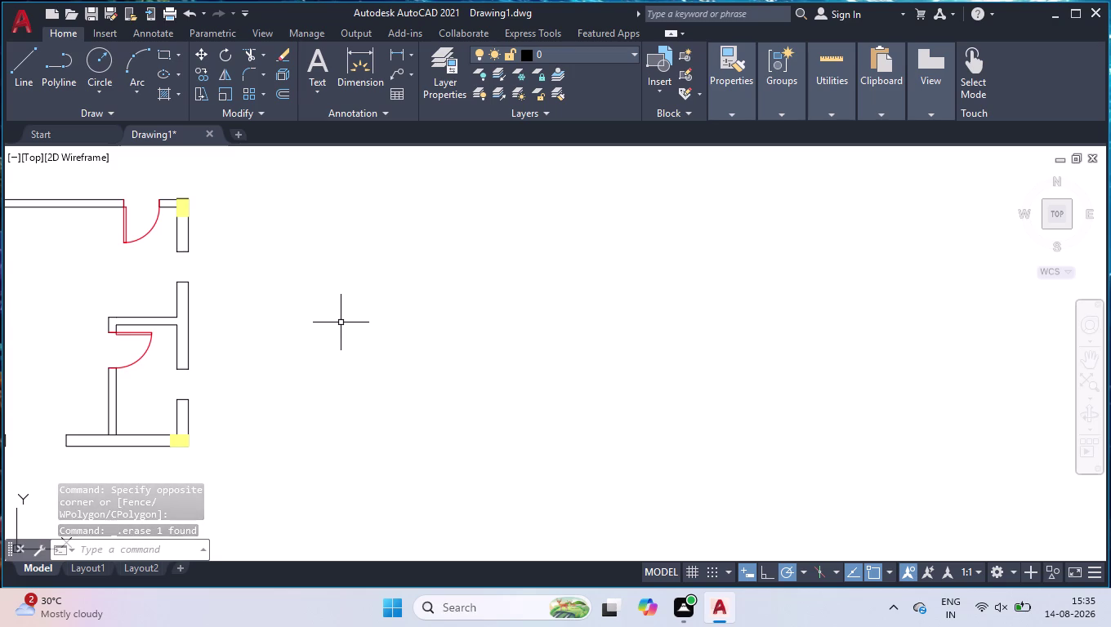
key(Return)
click(367, 377)
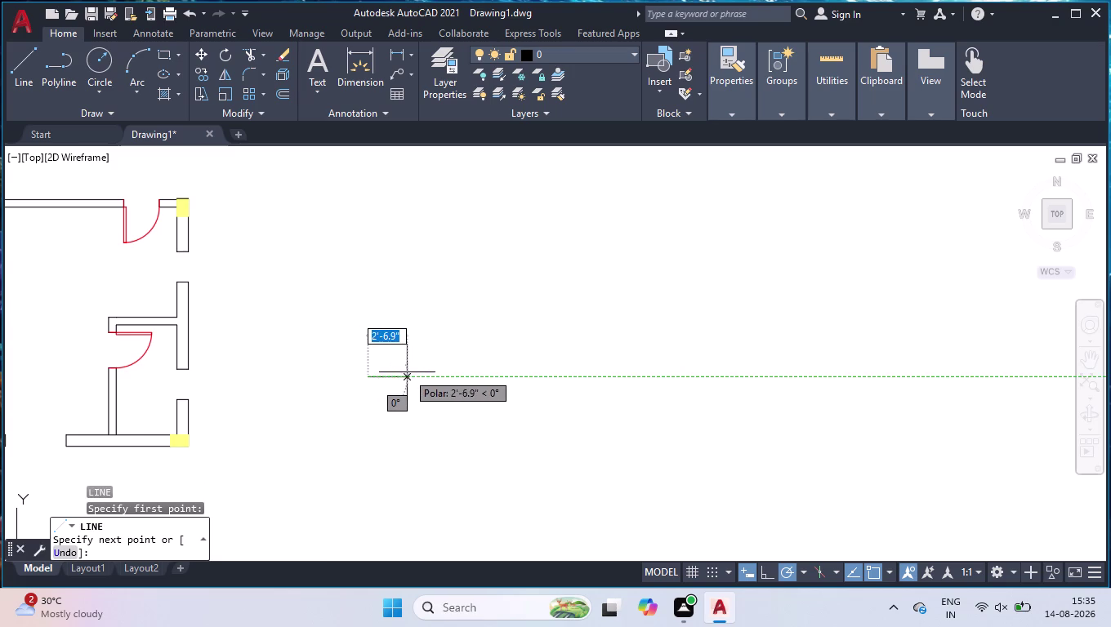
text(9")
key(Return)
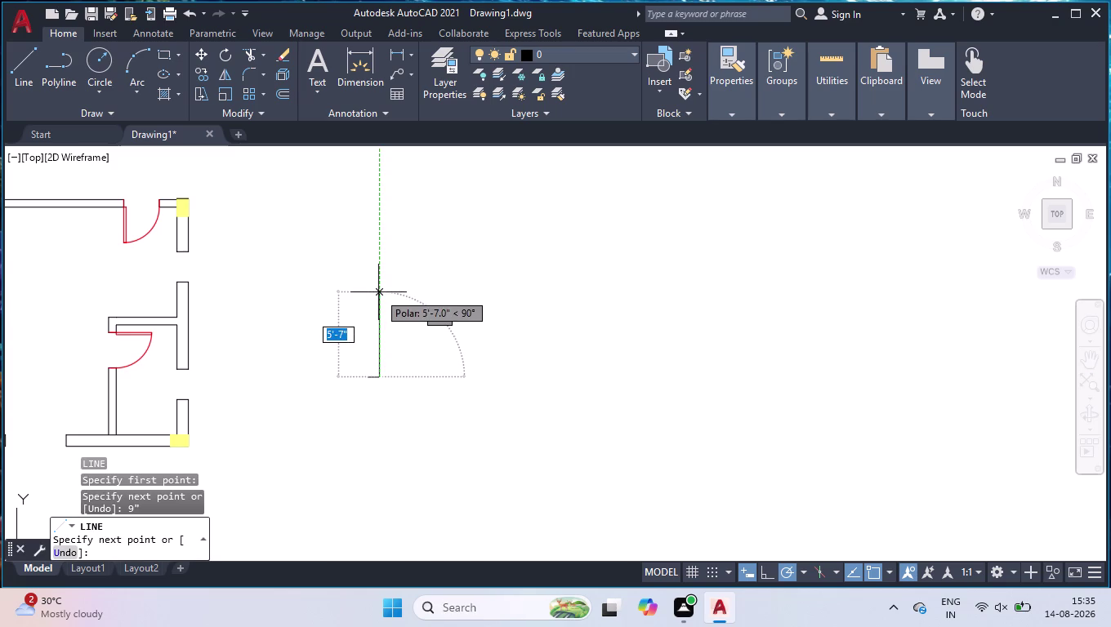
With Ortho on, add the 2-foot and 9-inch sides and close the rectangle.
click(779, 577)
click(766, 577)
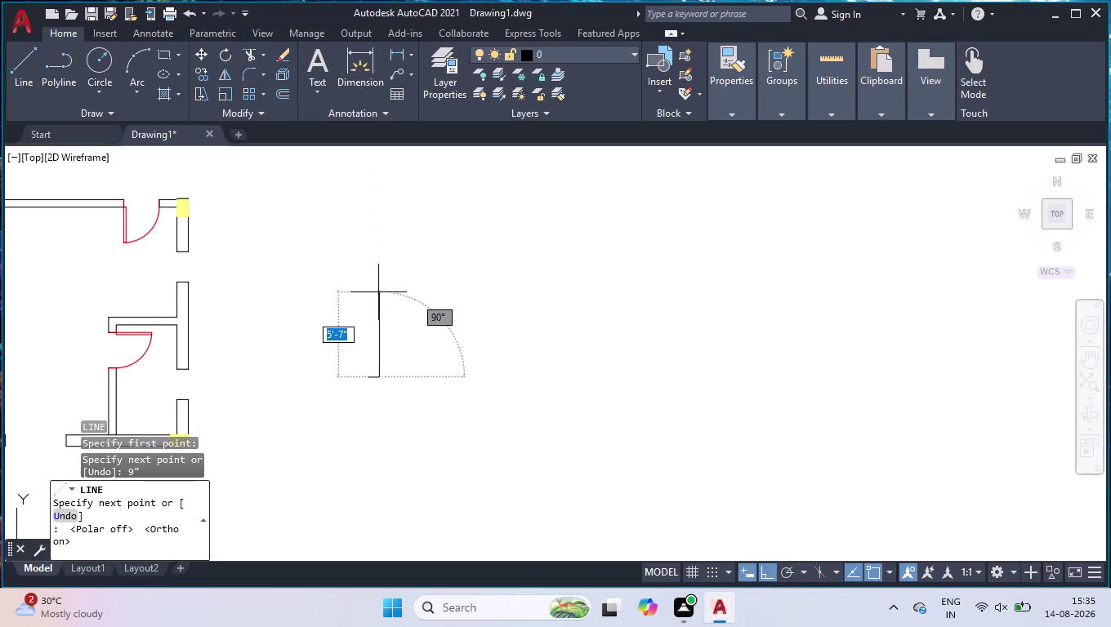
text(2')
key(Return)
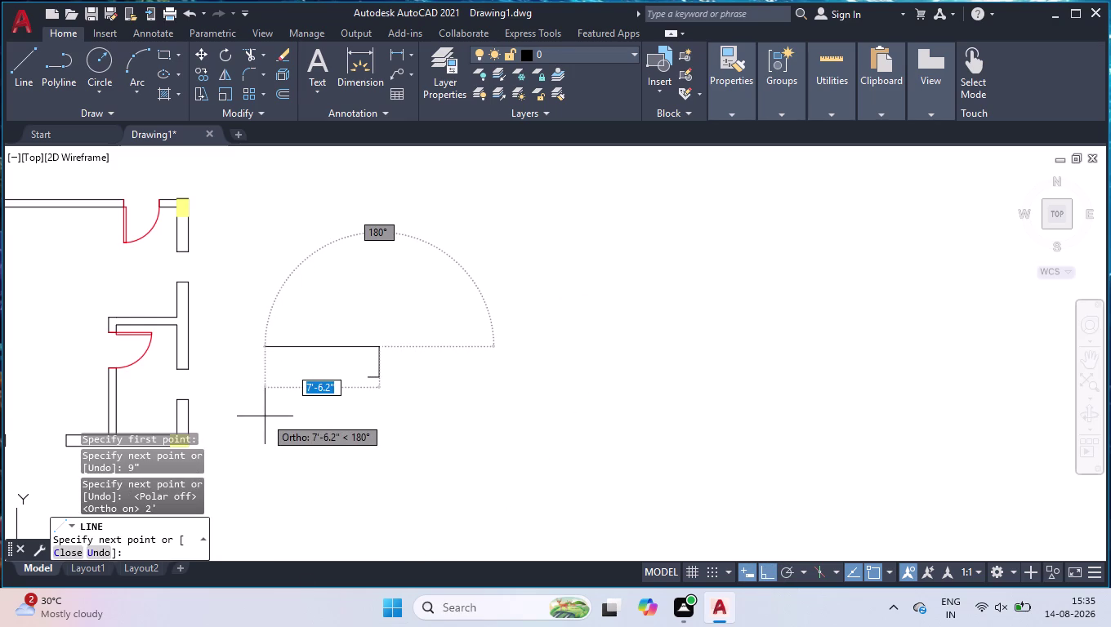
text(9")
key(Return)
key(c)
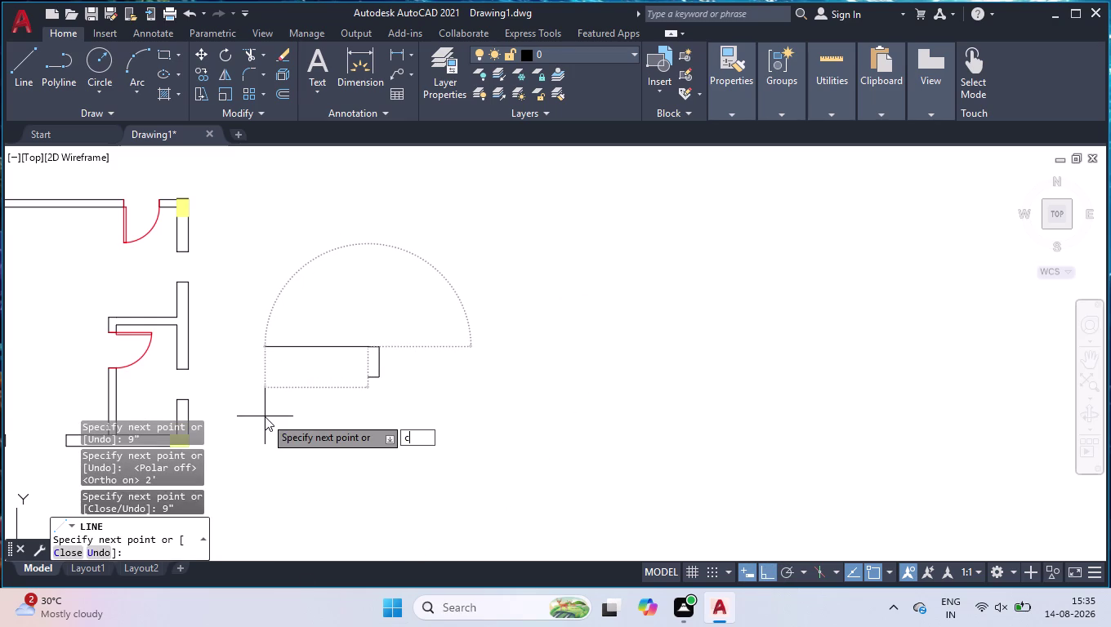
key(Return)
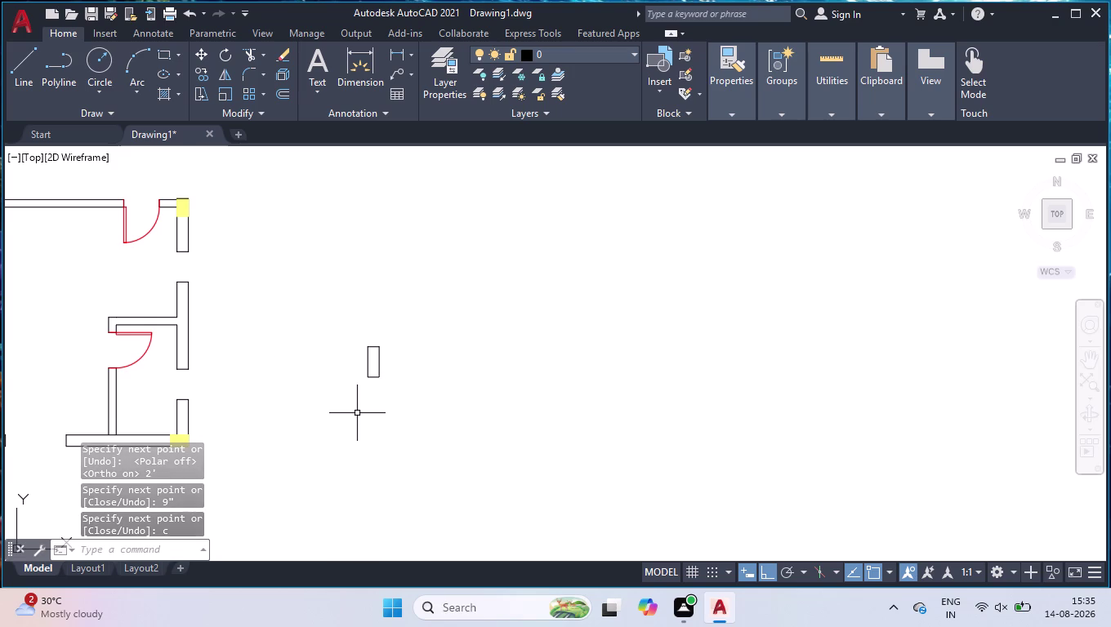
Zoom in on the new outline and start the OFFSET command.
scroll(up, 3)
scroll(up, 3)
text(o)
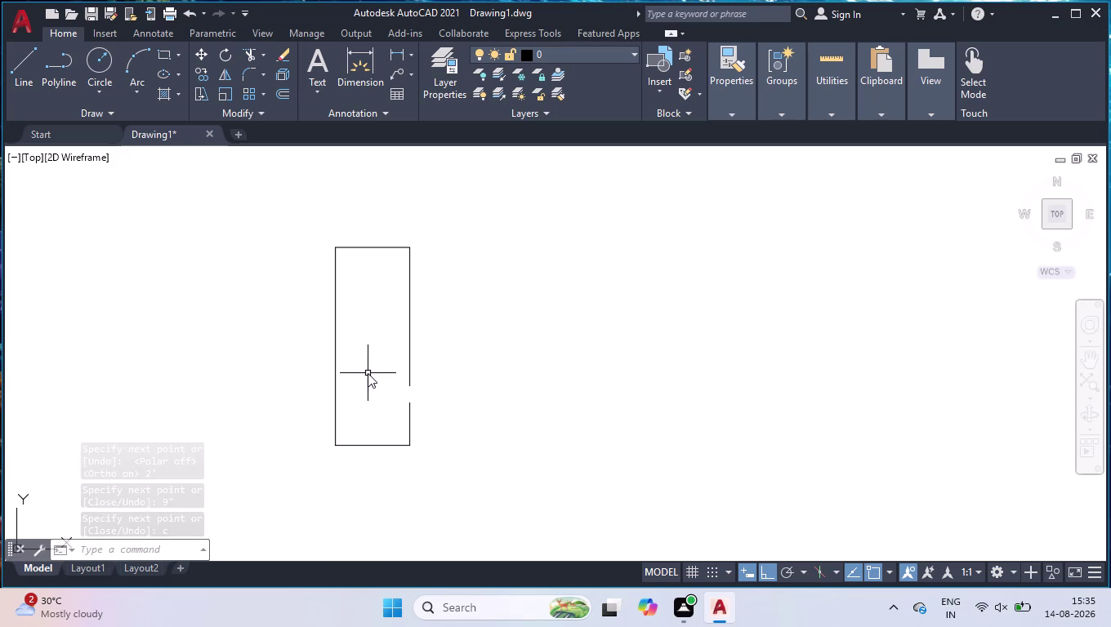
text(ff)
key(Return)
Offset both long sides 3 inches inward, dividing the outline into three strips.
text(3")
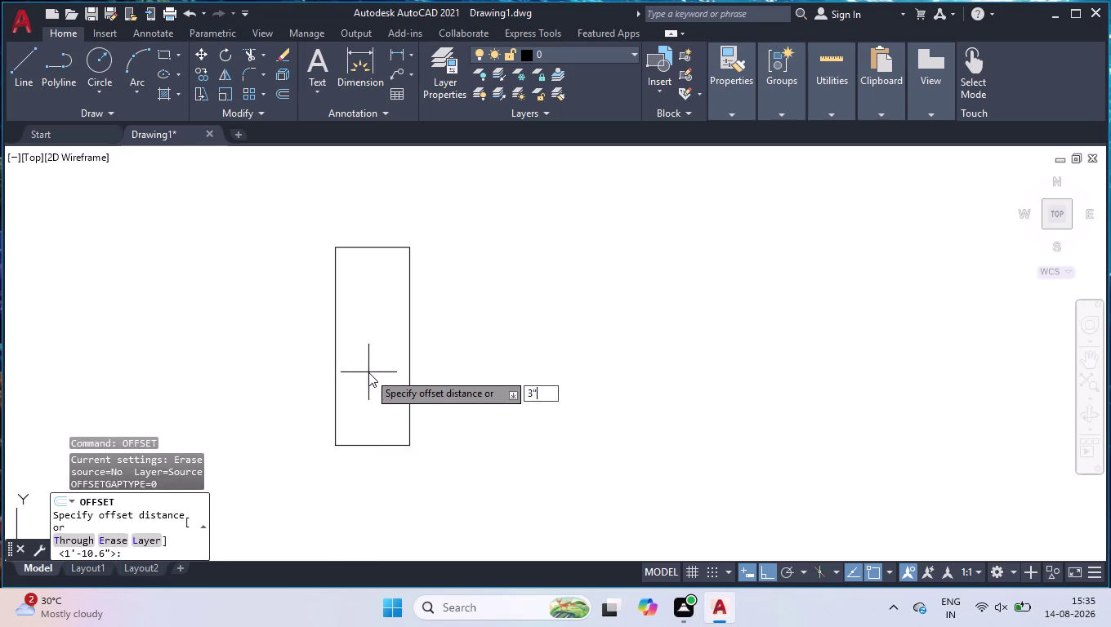
key(Return)
click(336, 381)
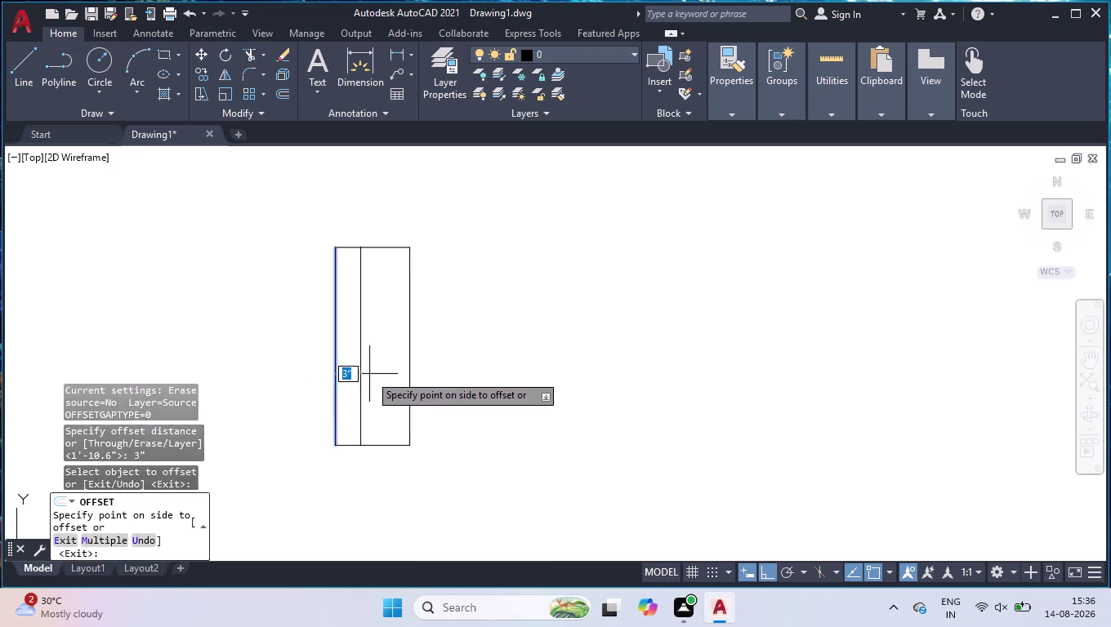
click(370, 375)
click(361, 368)
click(369, 366)
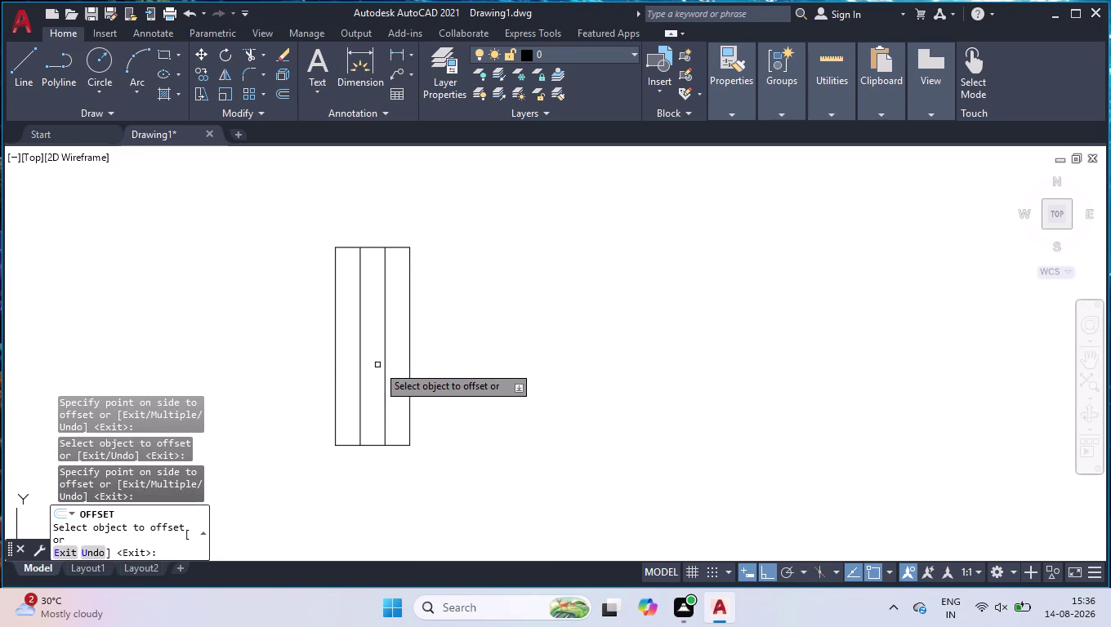
key(Return)
Select all six window lines and combine them with GROUP.
click(428, 215)
click(355, 513)
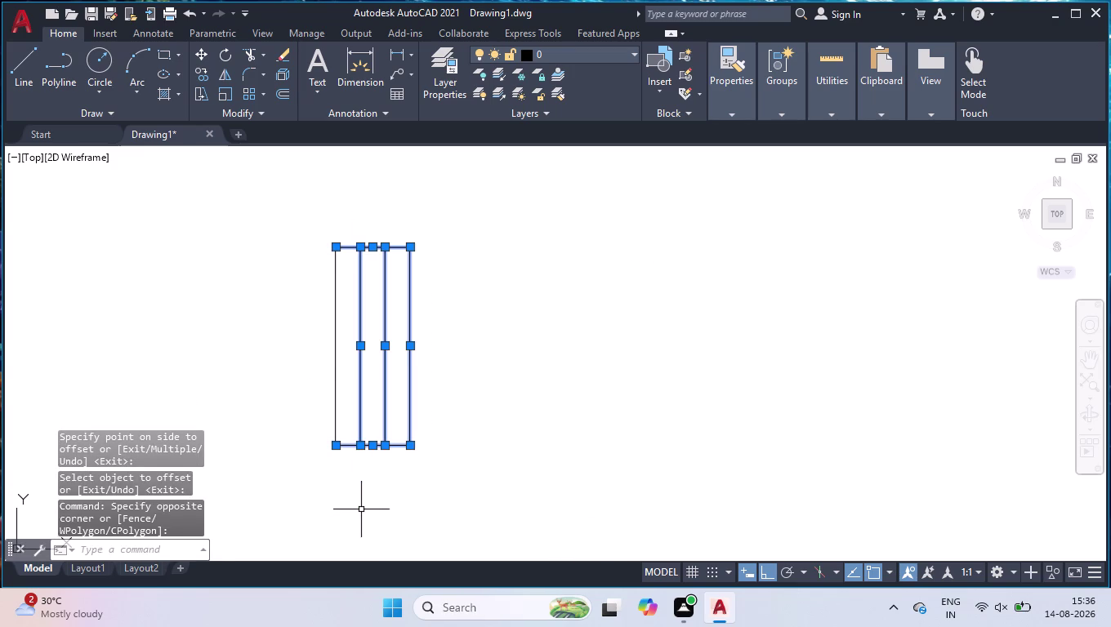
click(344, 350)
click(263, 372)
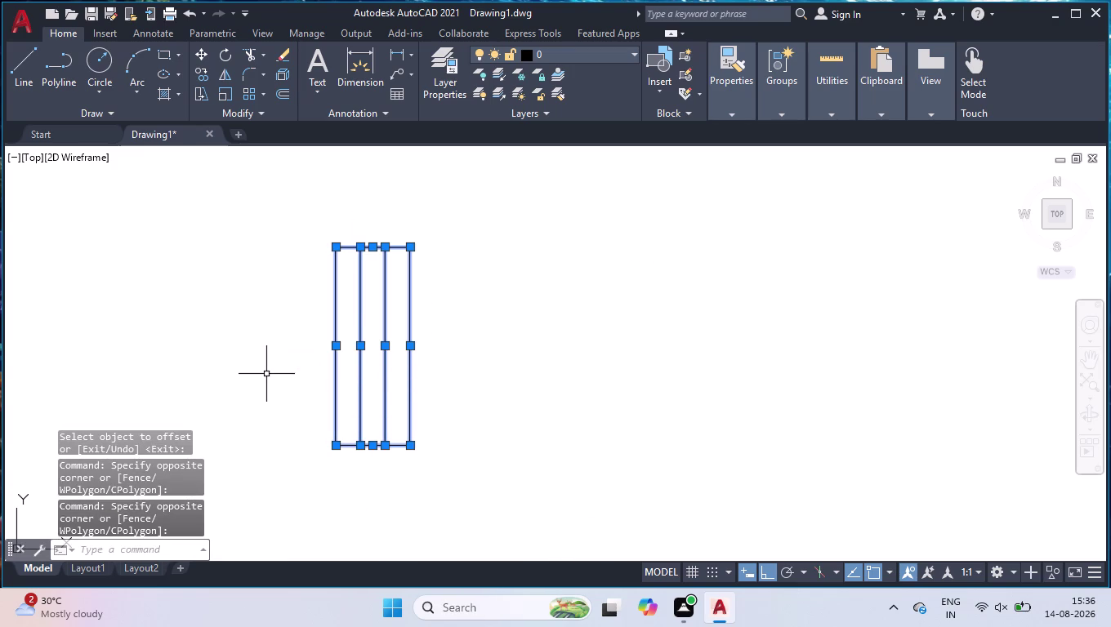
key(g)
text(rou)
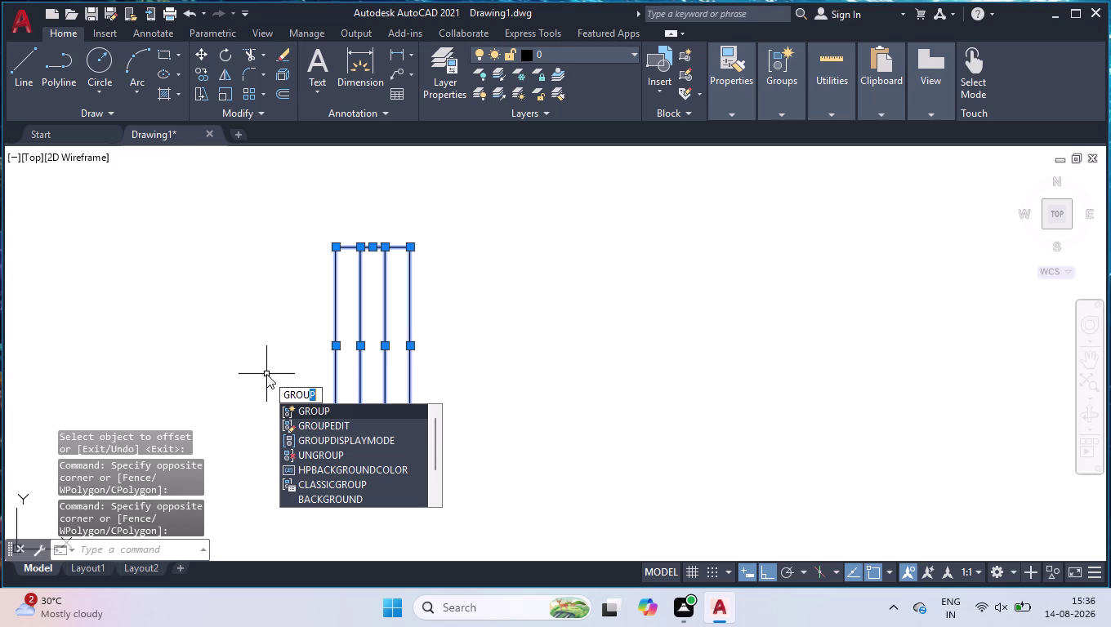
key(Return)
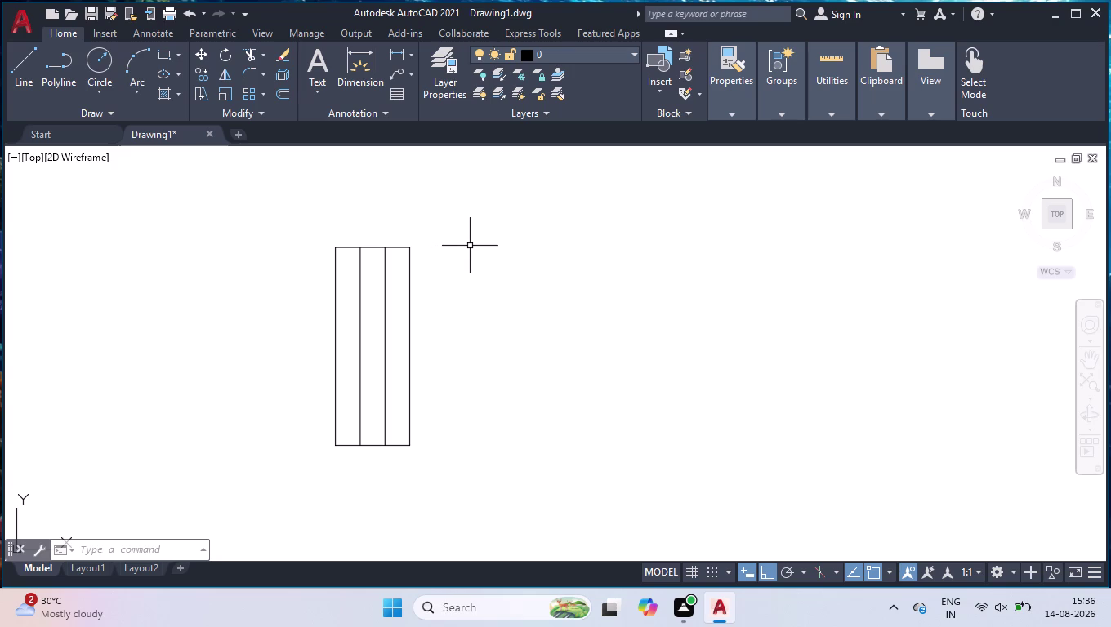
click(467, 197)
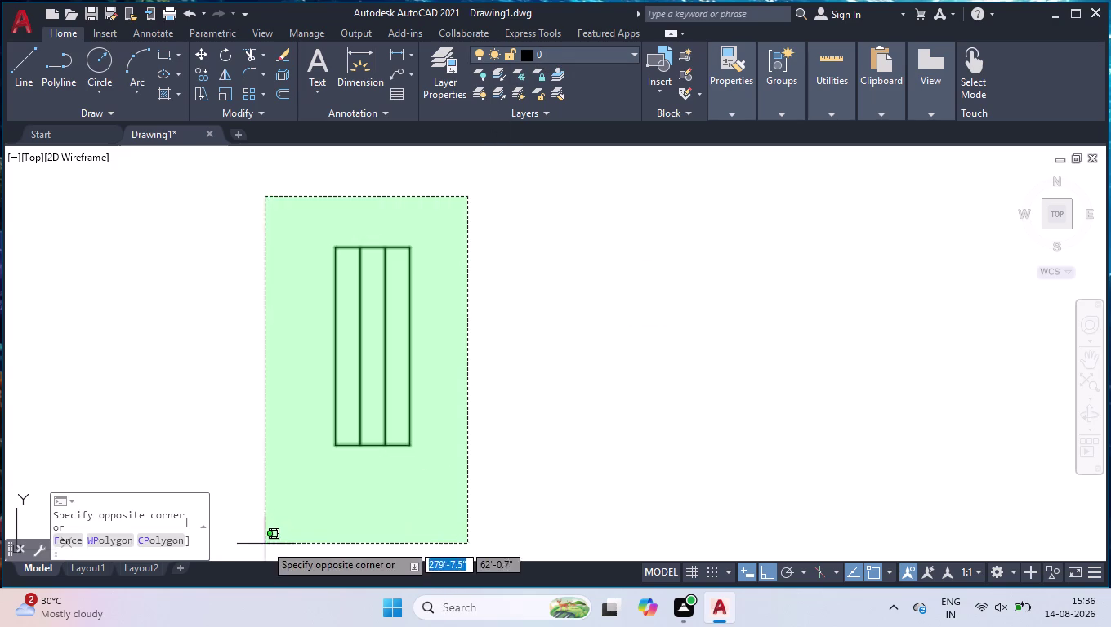
Move the selected window lines onto the window layer.
click(291, 501)
click(610, 52)
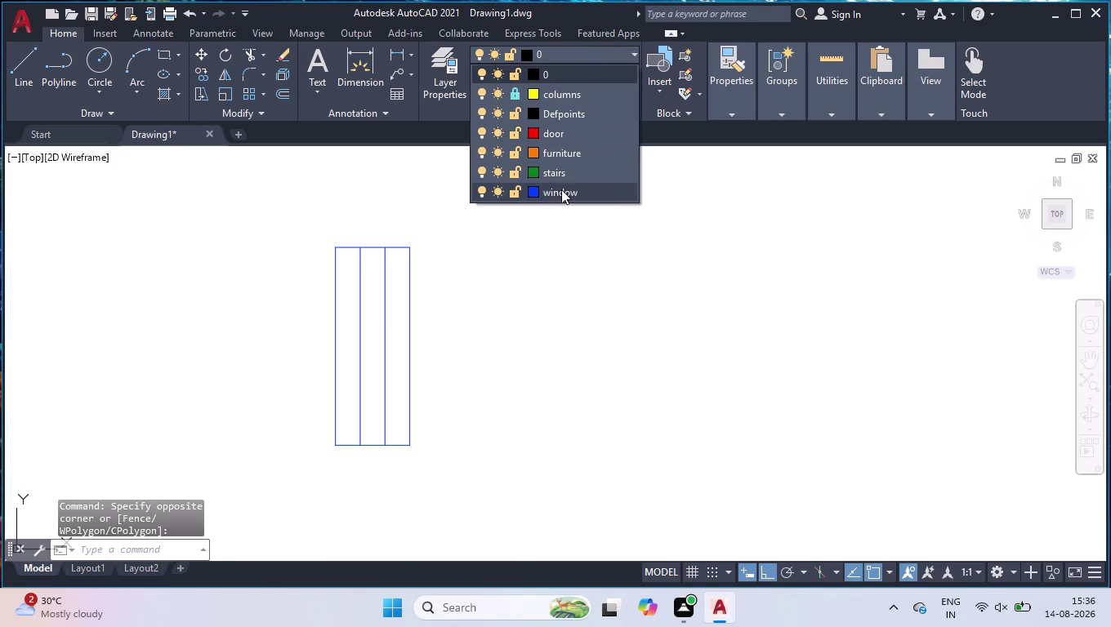
click(560, 192)
key(space)
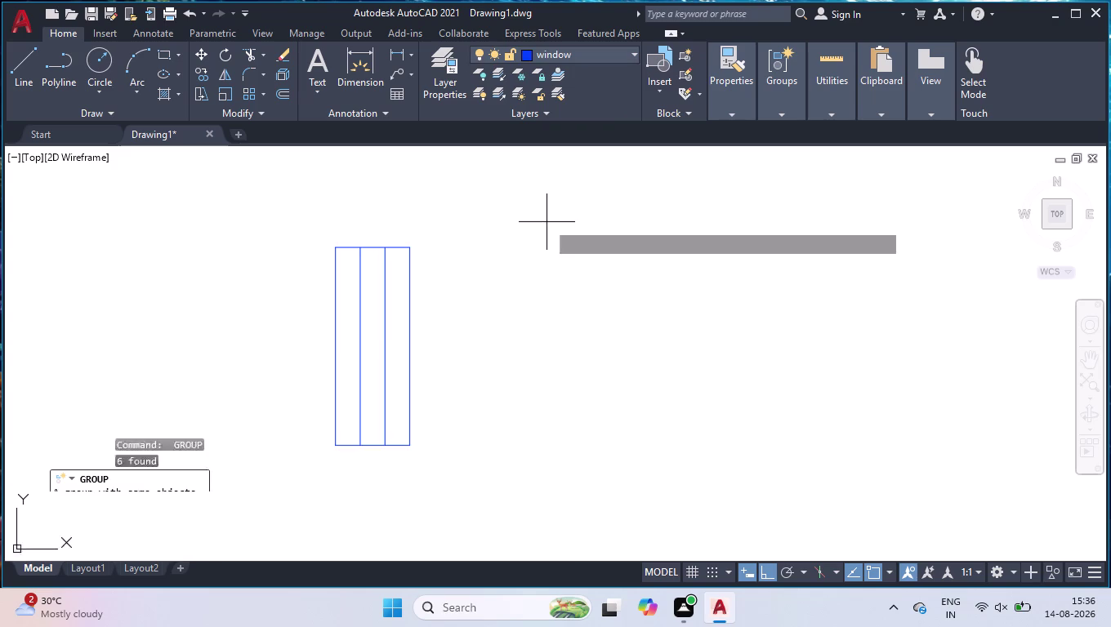
key(space)
Change the window layer's colour to index 172.
click(490, 194)
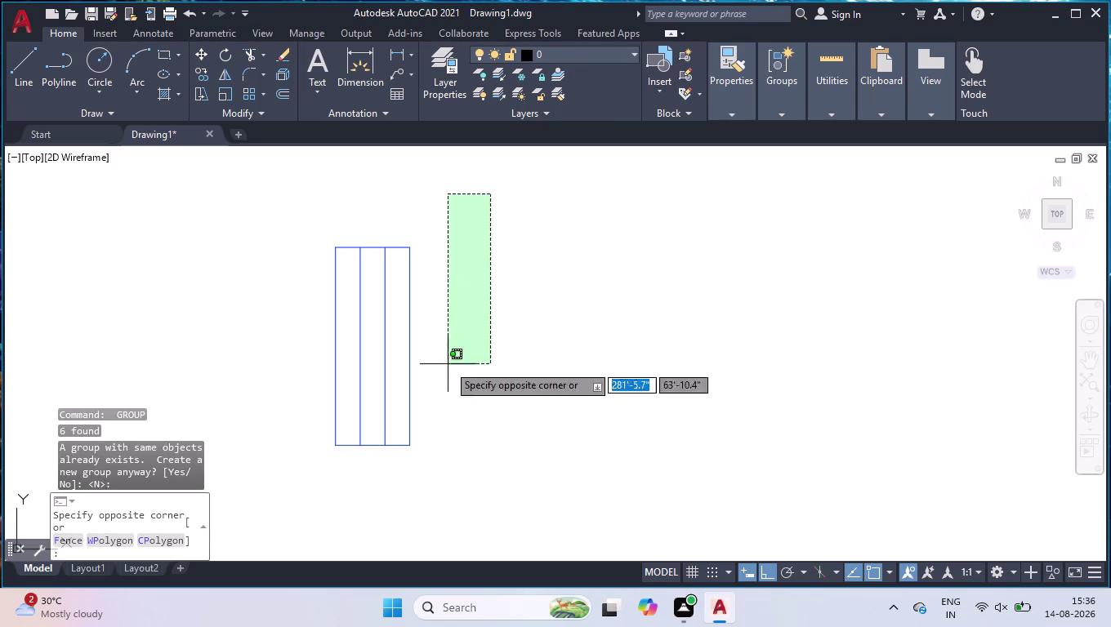
click(324, 456)
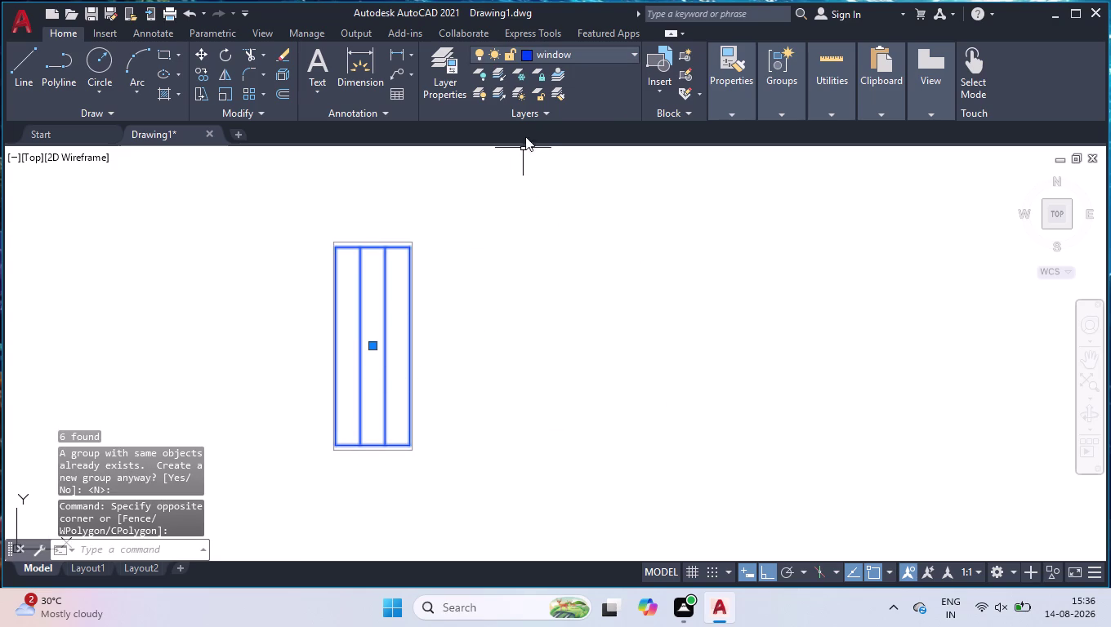
click(529, 56)
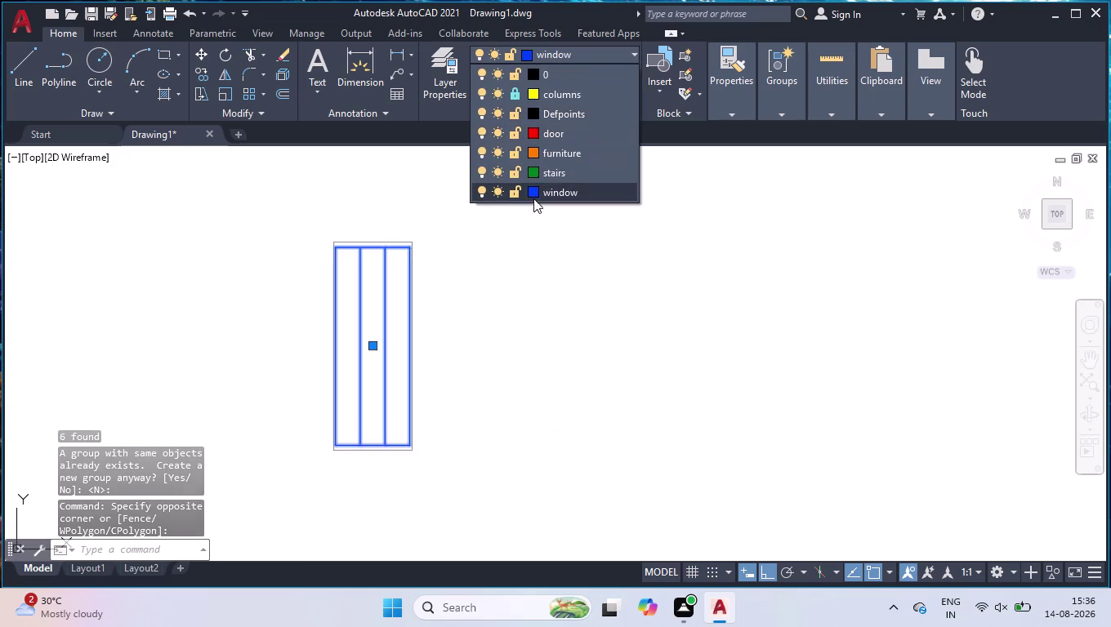
click(535, 194)
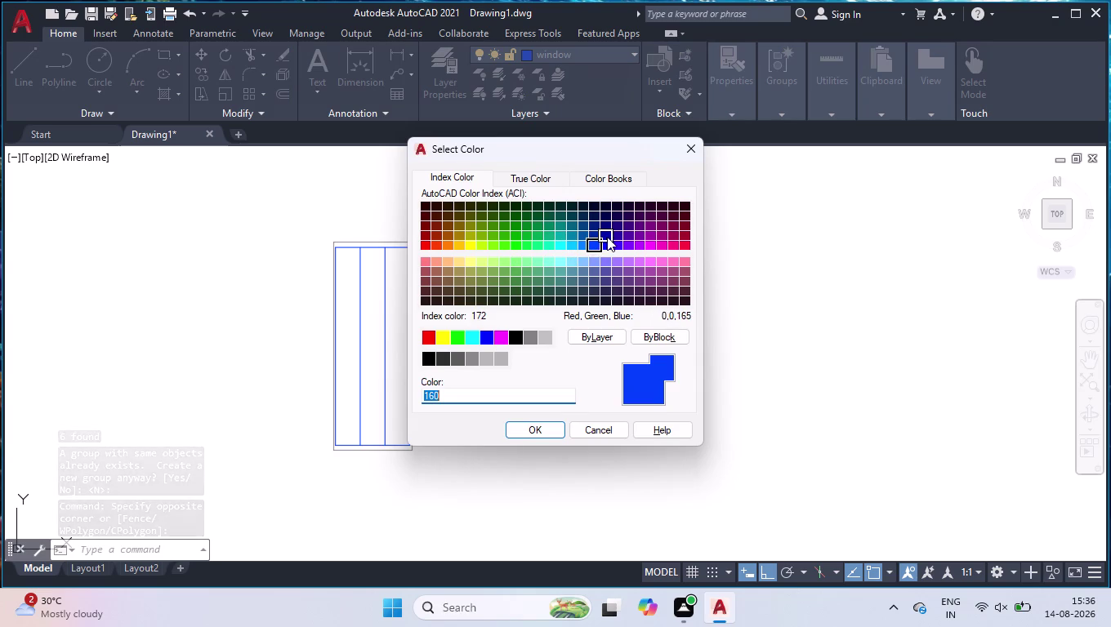
click(607, 236)
click(537, 432)
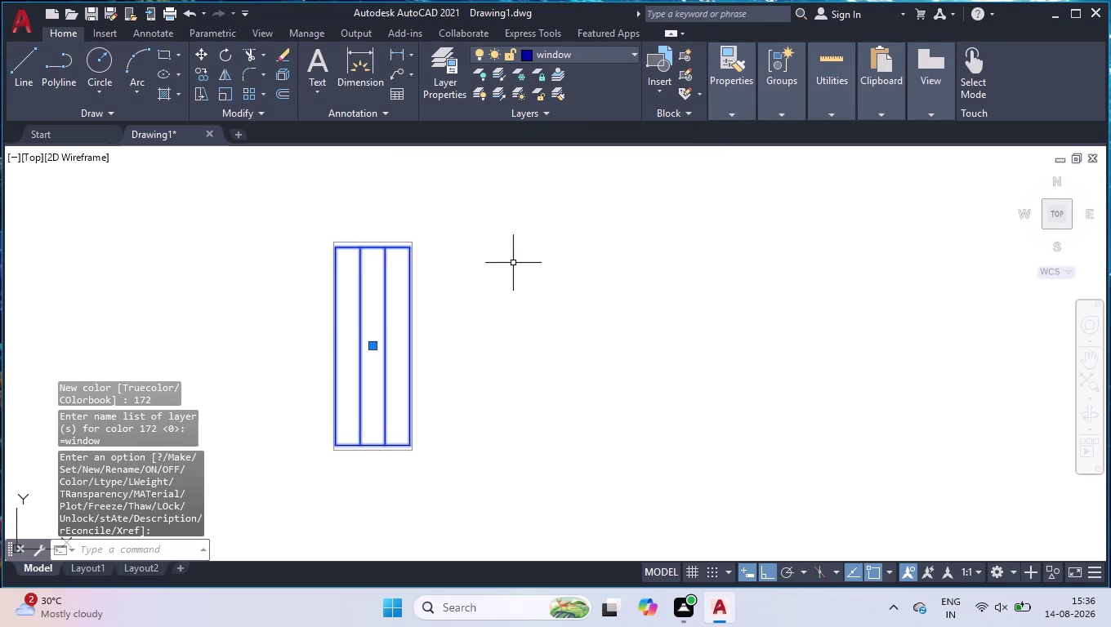
Correct a mistyped command and start COPY on the window group.
text(mo)
key(v)
key(BackSpace)
key(BackSpace)
key(BackSpace)
key(BackSpace)
text(co)
key(Return)
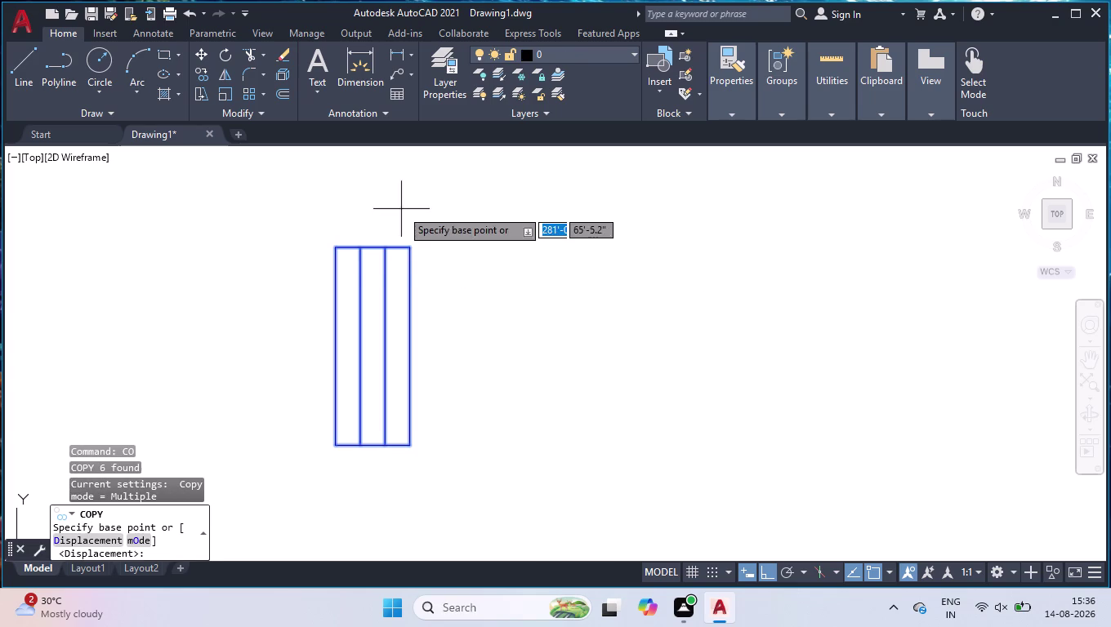
With polar tracking on, copy the window group into the two left wall openings.
click(339, 249)
scroll(down, 3)
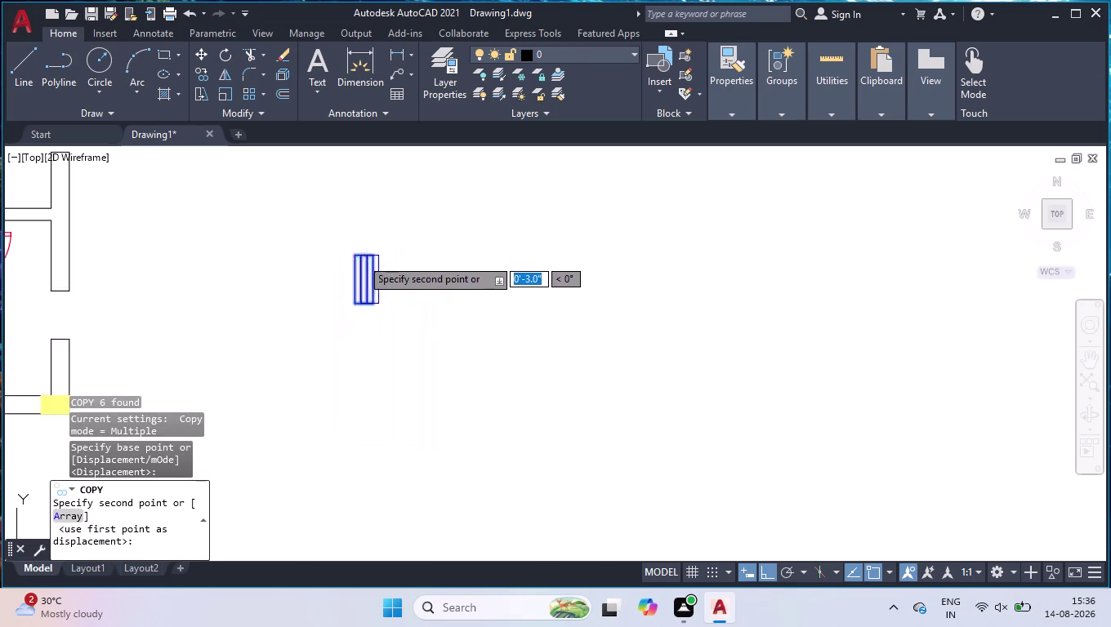
scroll(down, 3)
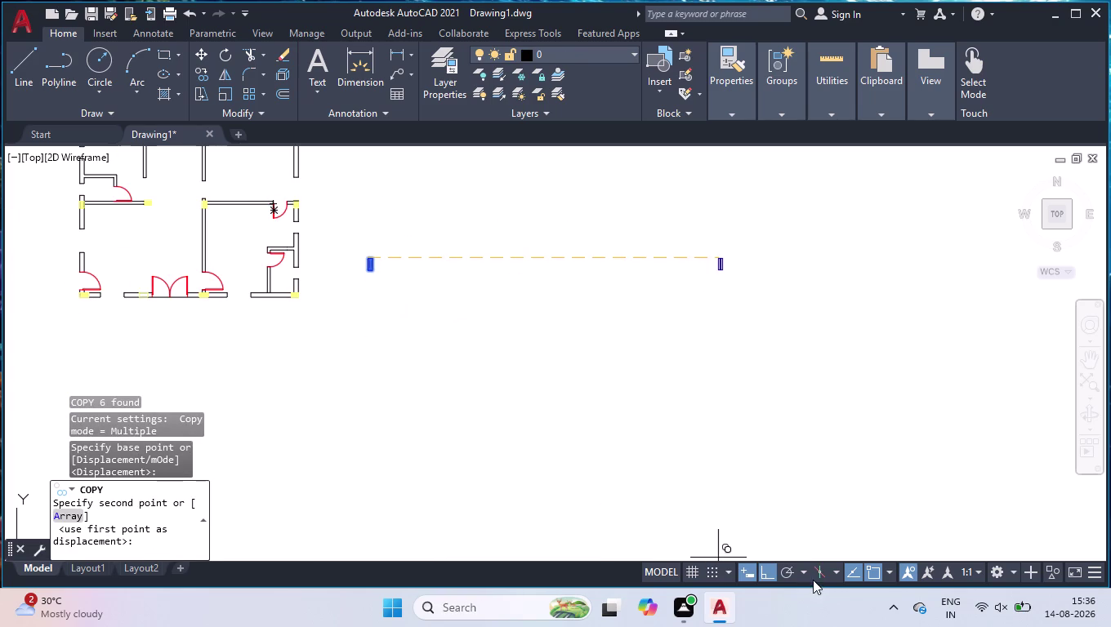
click(789, 576)
scroll(down, 3)
scroll(up, 3)
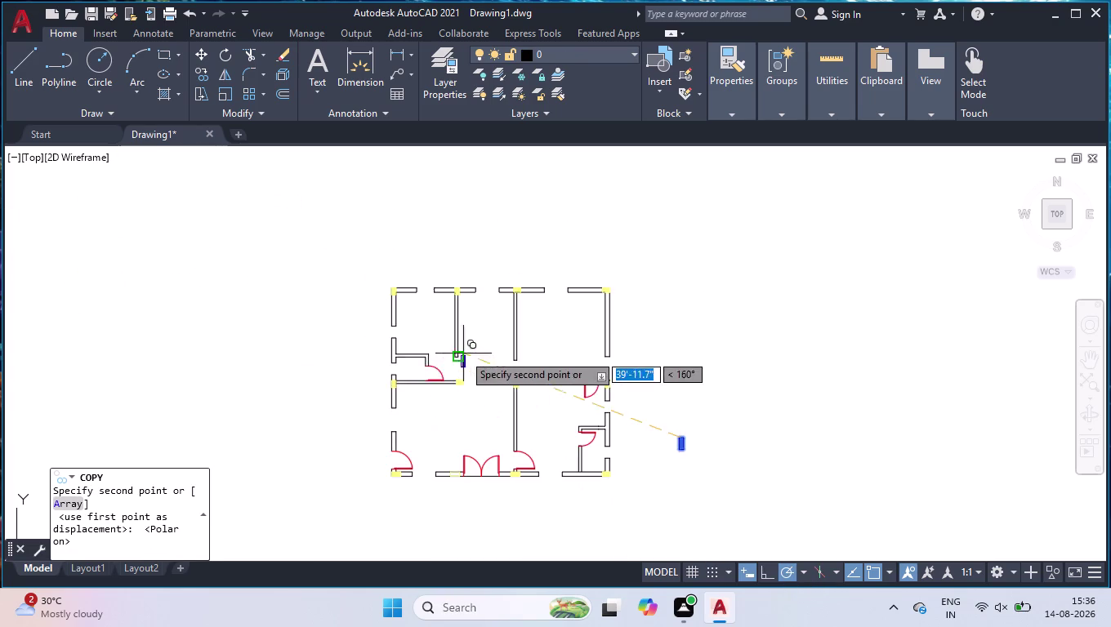
scroll(up, 3)
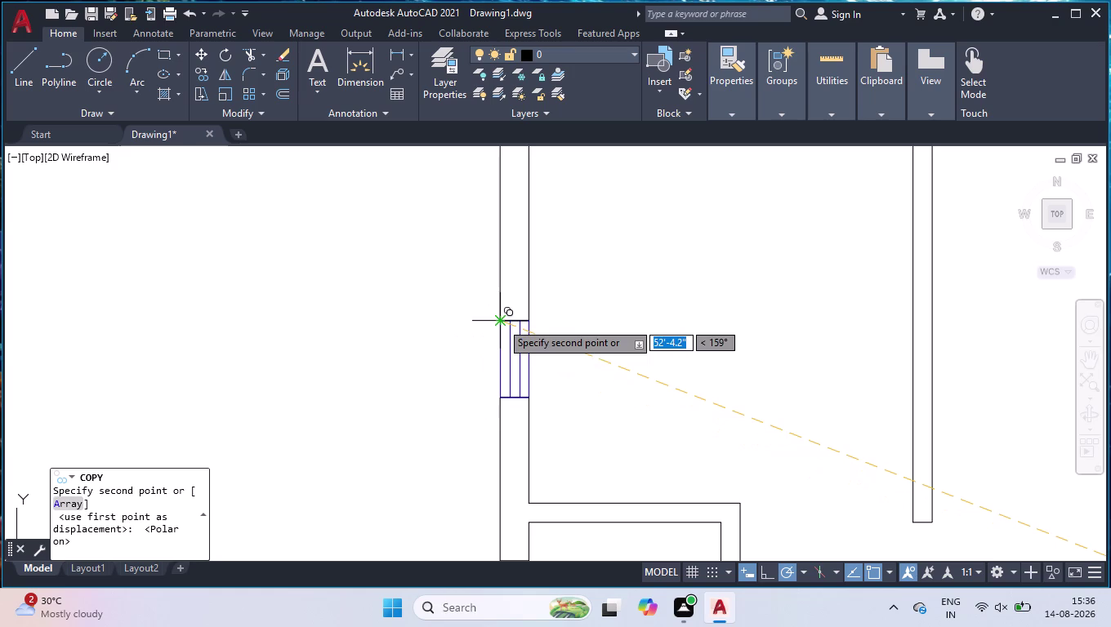
click(501, 322)
scroll(down, 3)
scroll(down, 3)
scroll(up, 3)
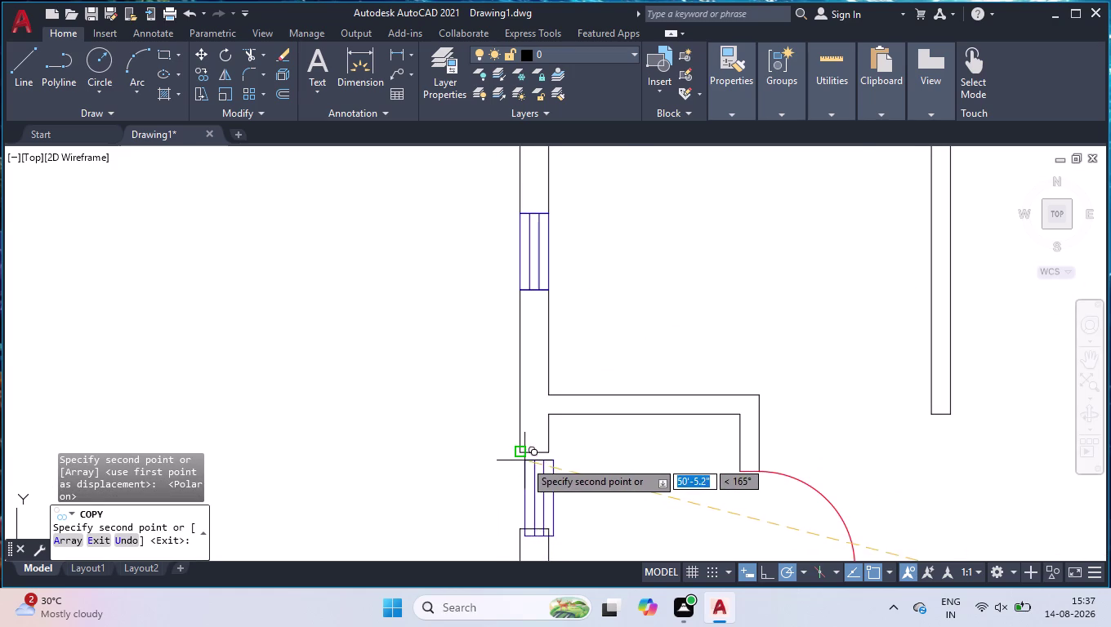
click(523, 455)
Place two more window copies in the right wall openings.
scroll(down, 3)
scroll(down, 3)
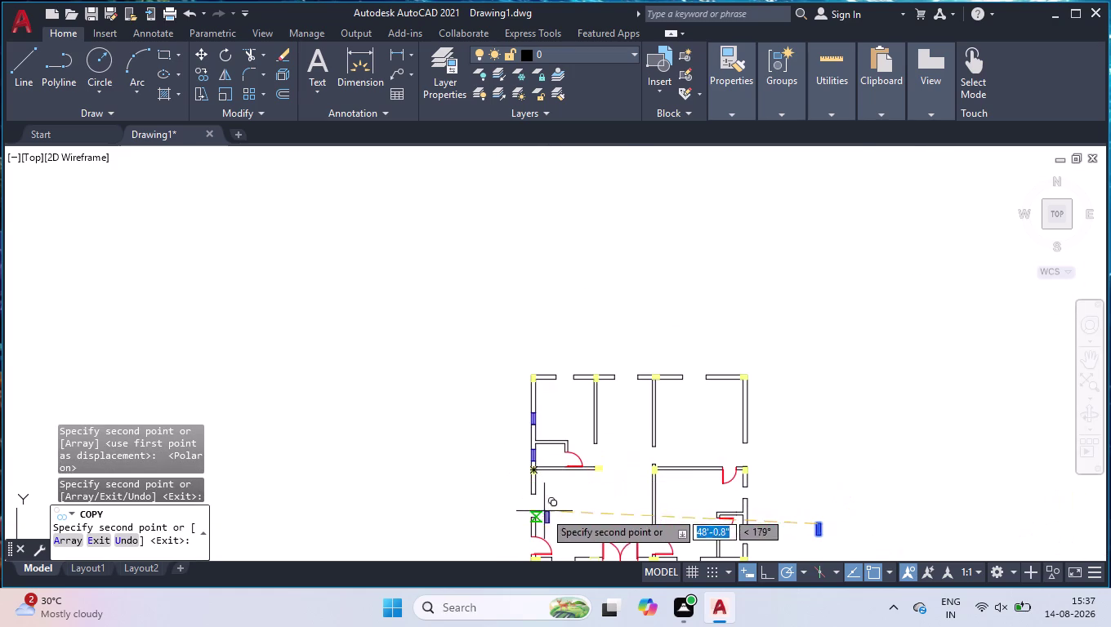
scroll(up, 3)
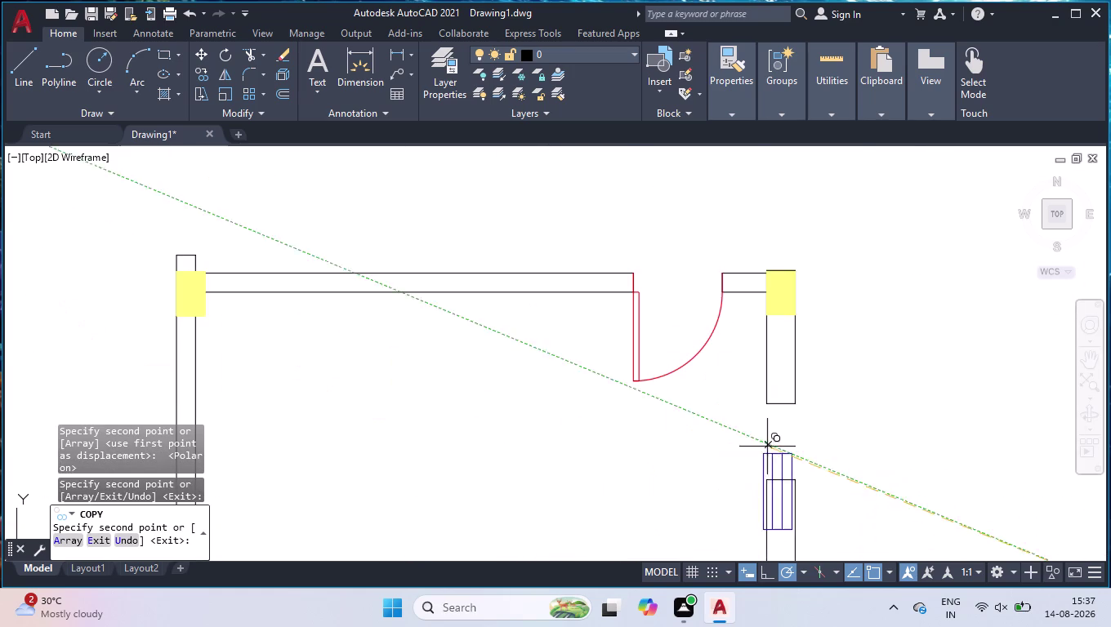
click(767, 406)
scroll(down, 3)
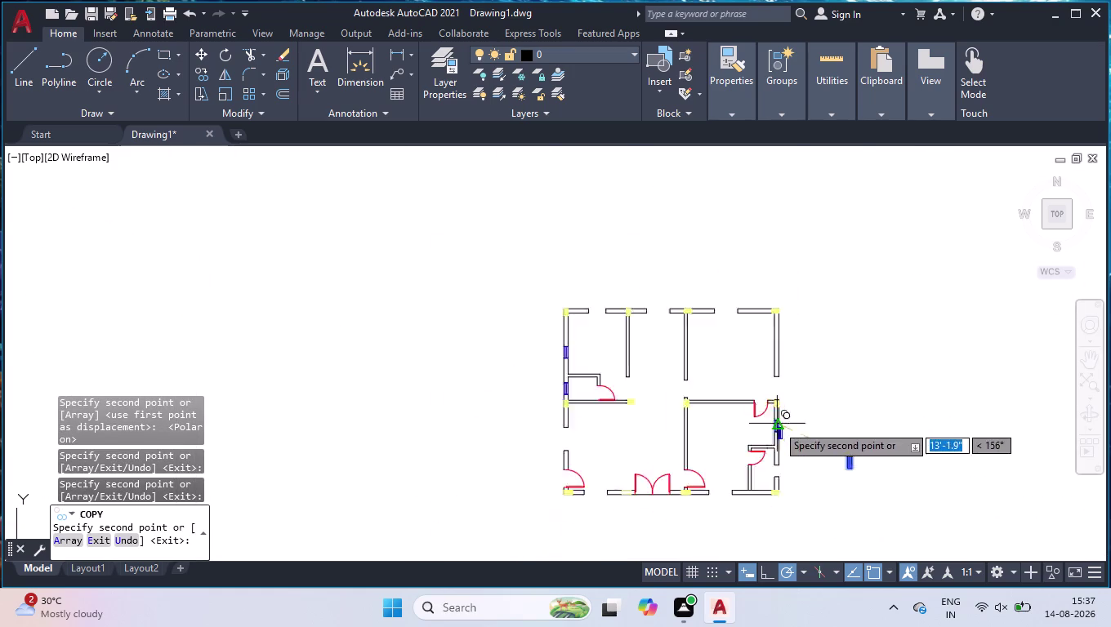
scroll(up, 3)
scroll(up, 3)
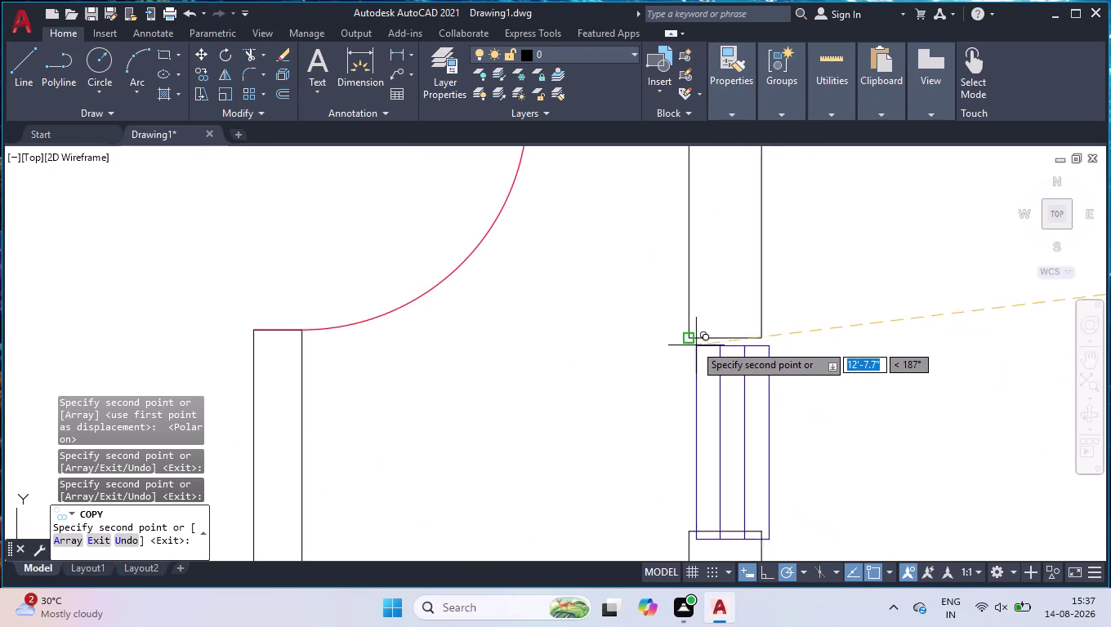
click(693, 339)
scroll(down, 3)
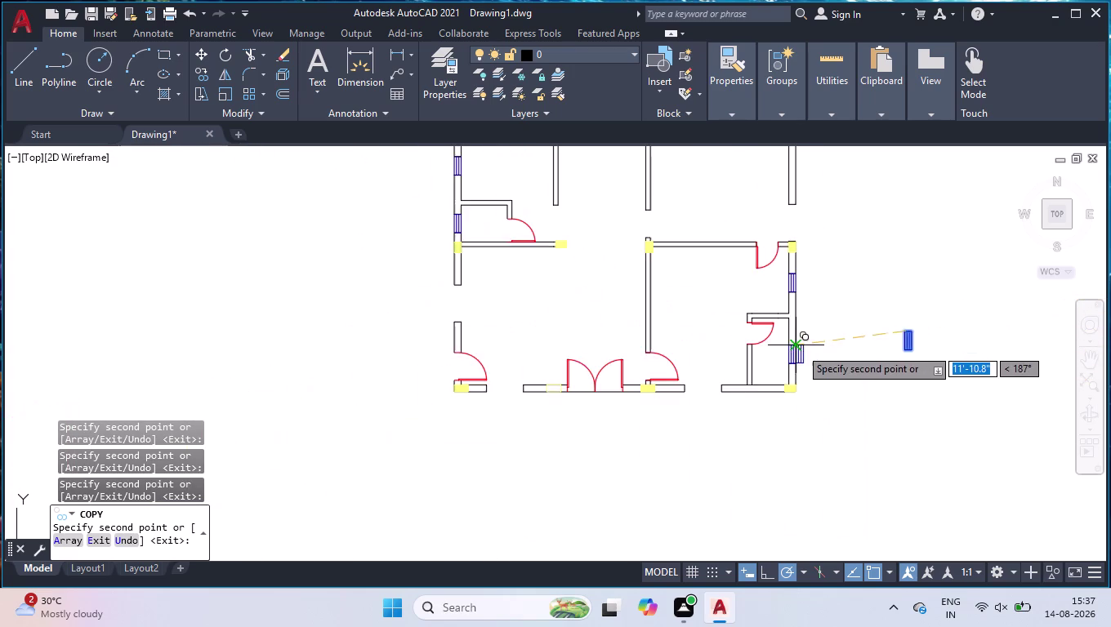
scroll(down, 3)
key(space)
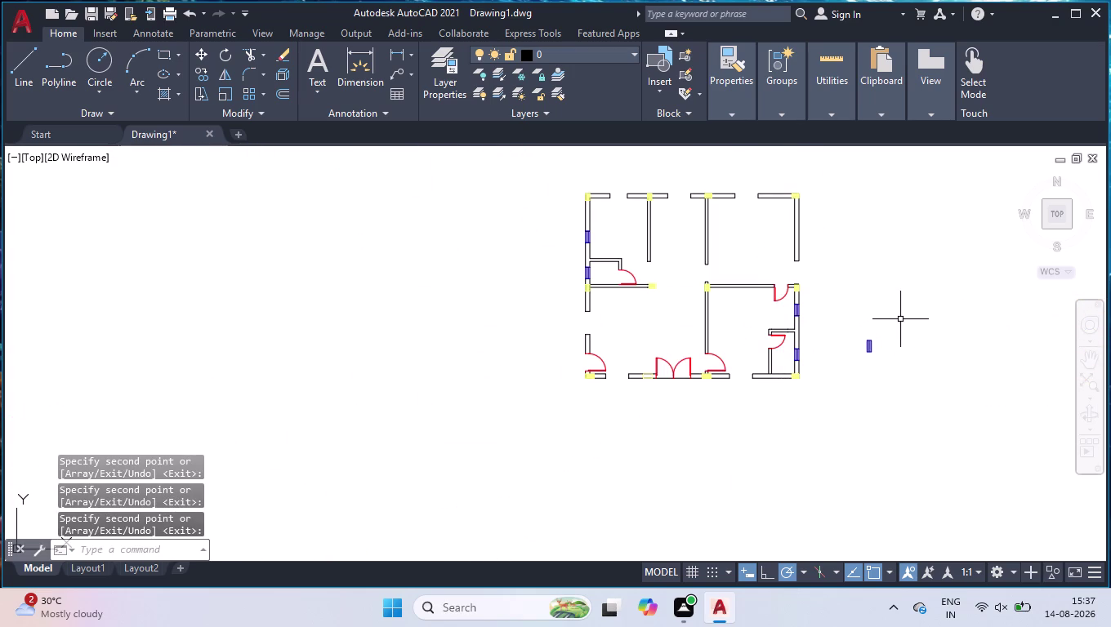
Erase the original window outline left beside the plan.
click(899, 315)
click(842, 380)
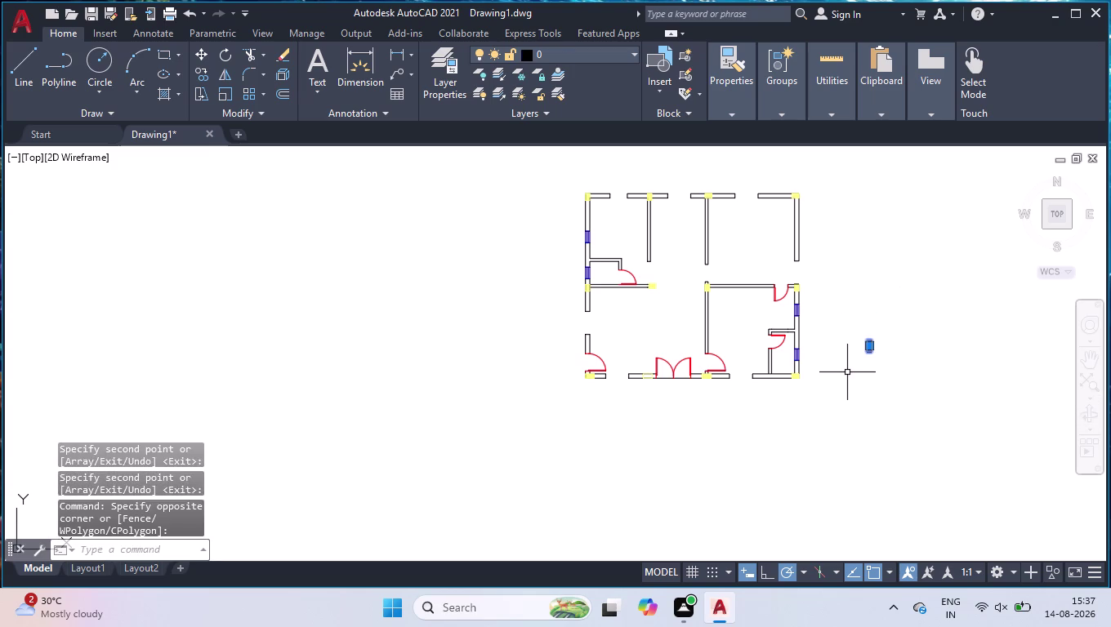
key(Delete)
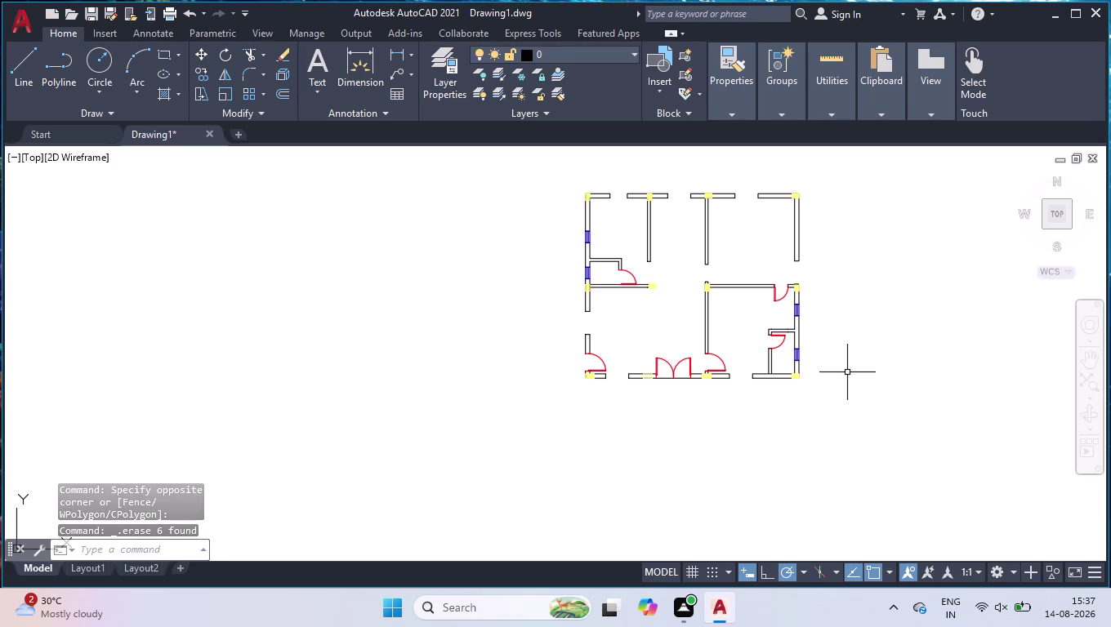
scroll(up, 3)
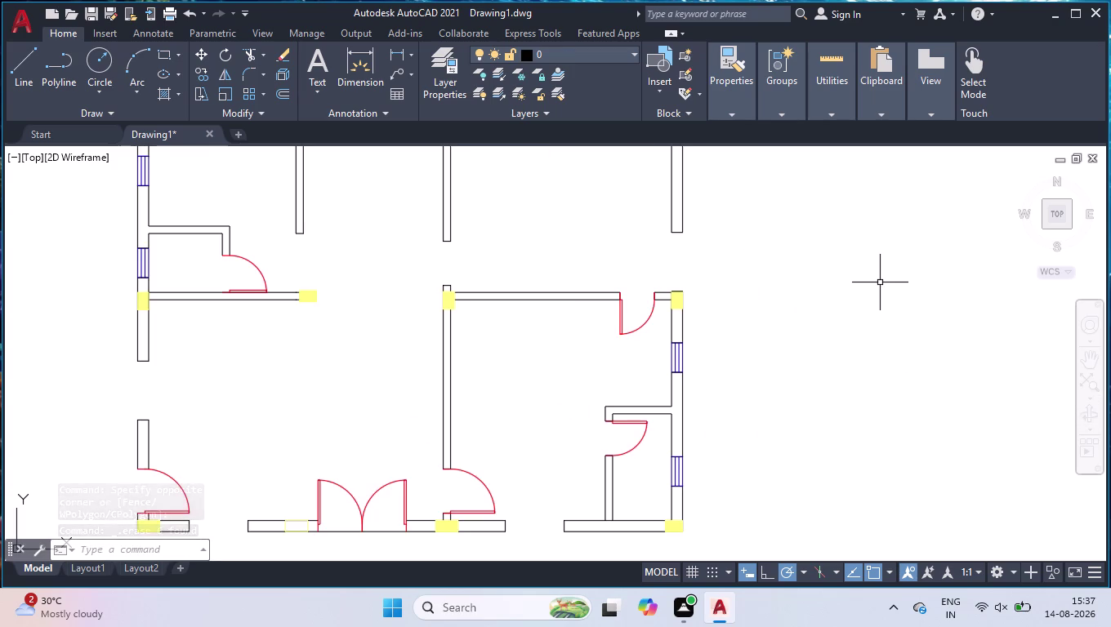
Start a line with Ortho on and draw the 9-inch first edge.
key(l)
key(Return)
click(770, 456)
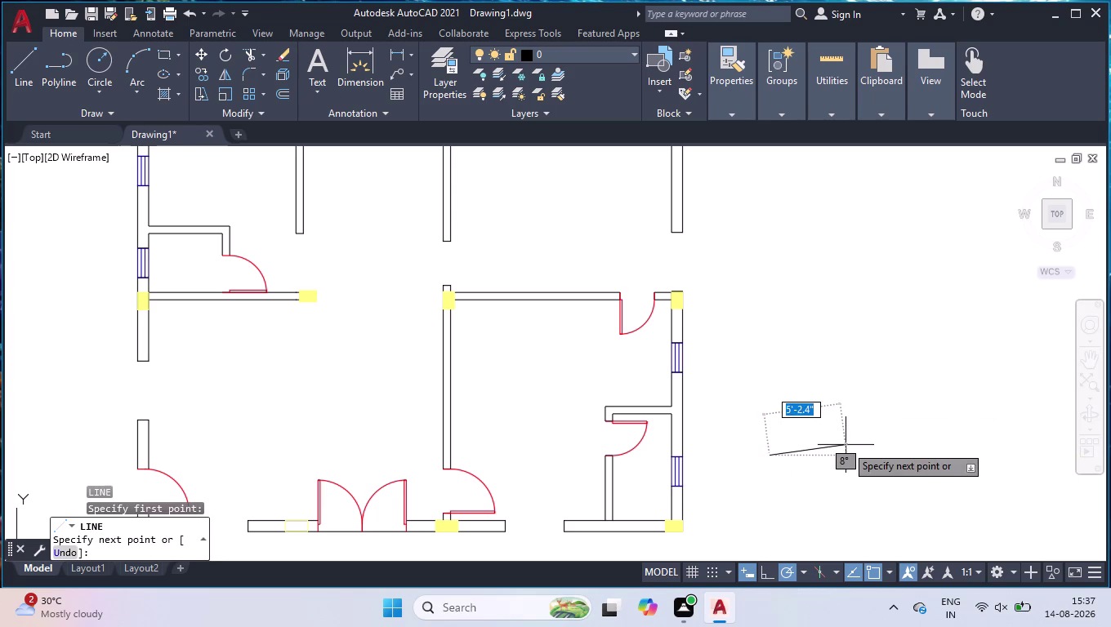
click(767, 571)
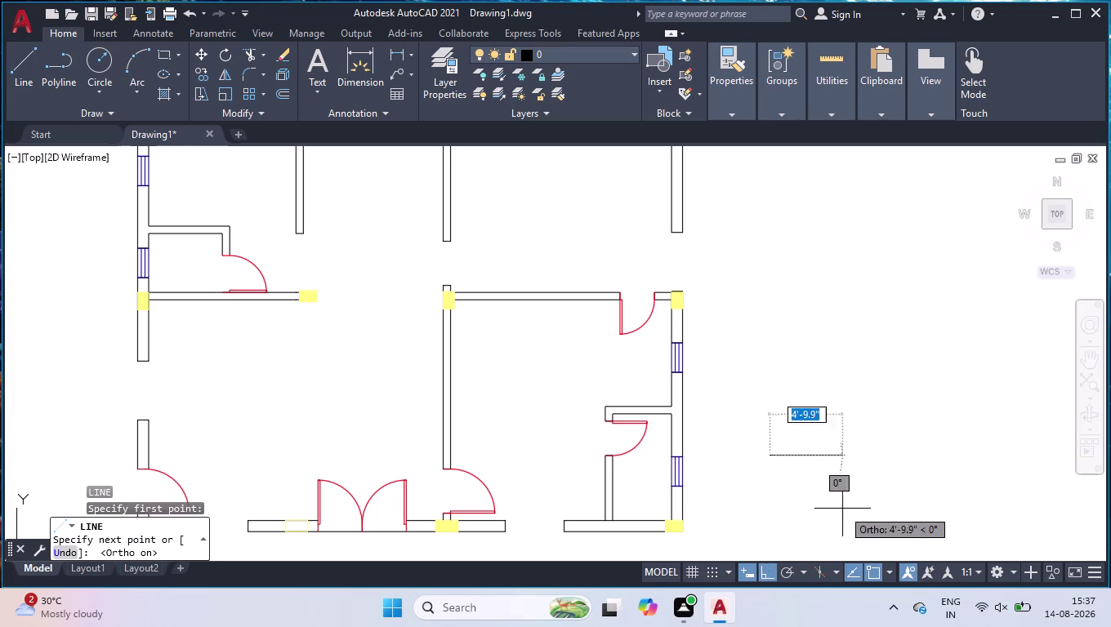
key(9)
key(shift+quotedbl)
key(Return)
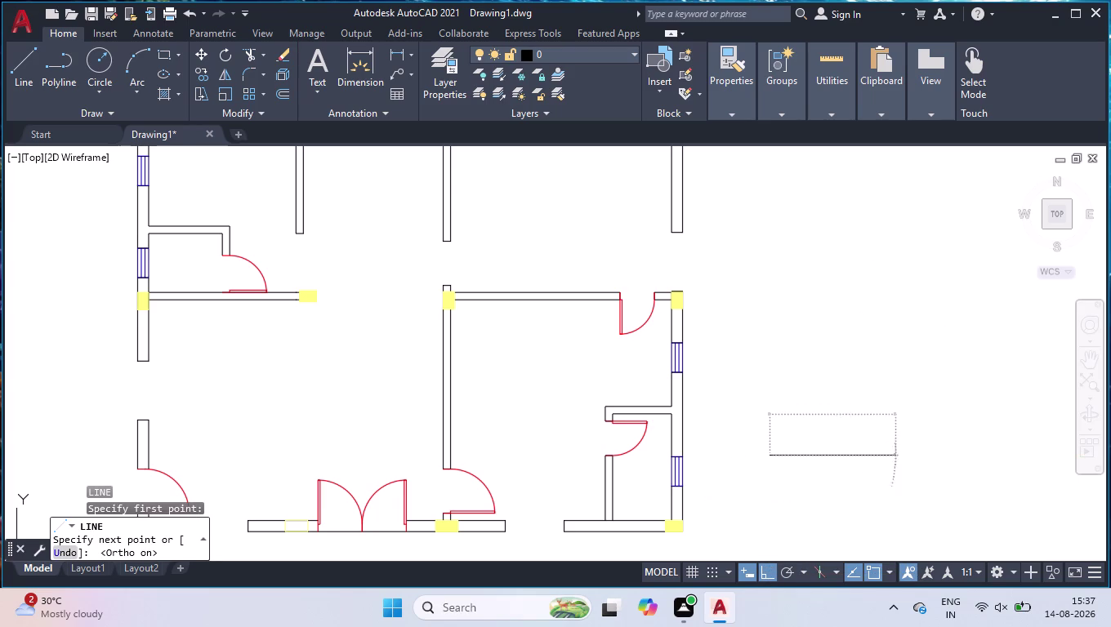
Add the 3-foot and 9-inch edges and close the rectangle.
text(3)
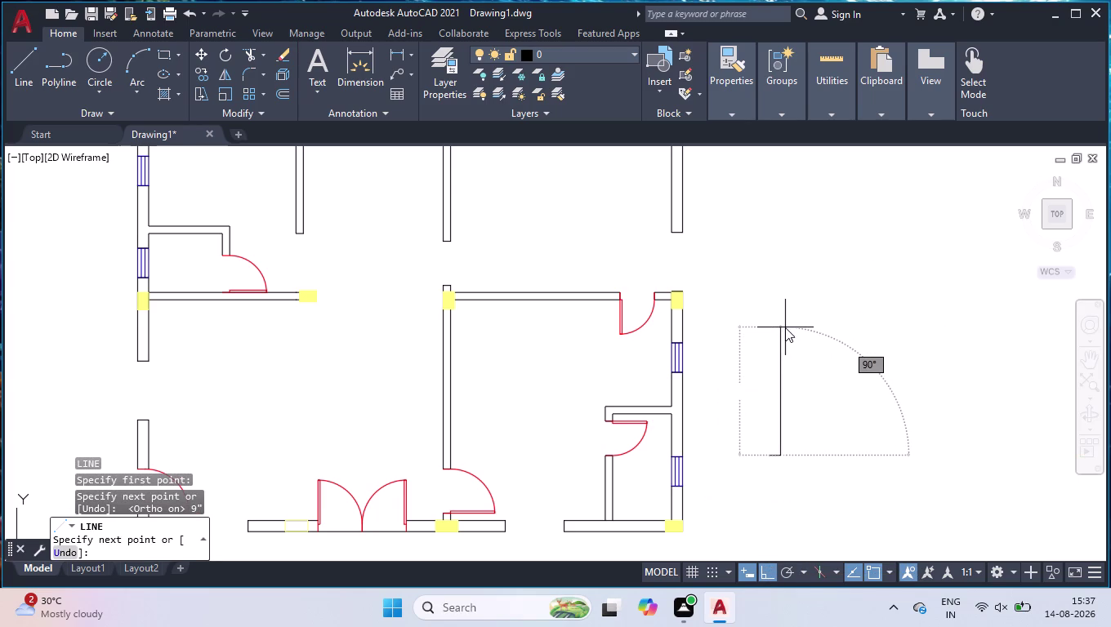
text(')
key(Return)
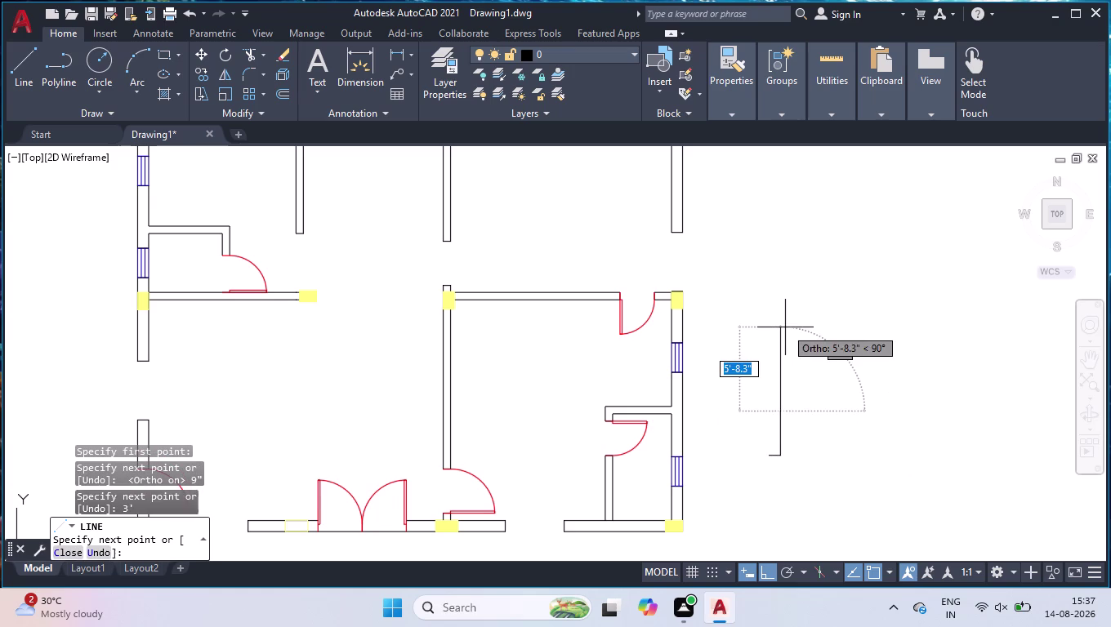
text(9")
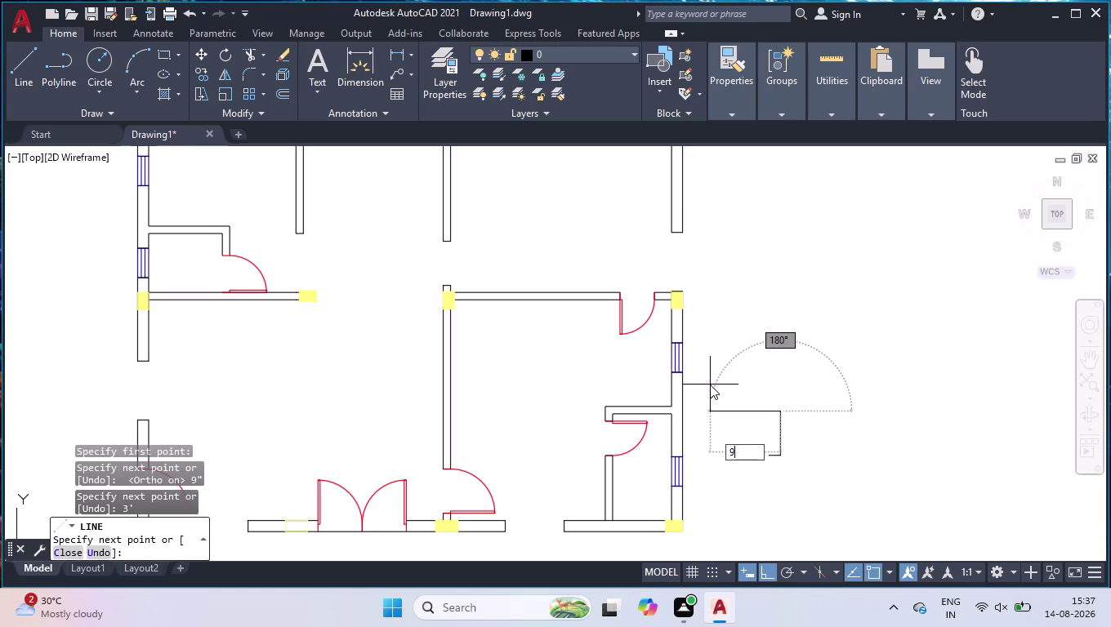
key(Return)
key(c)
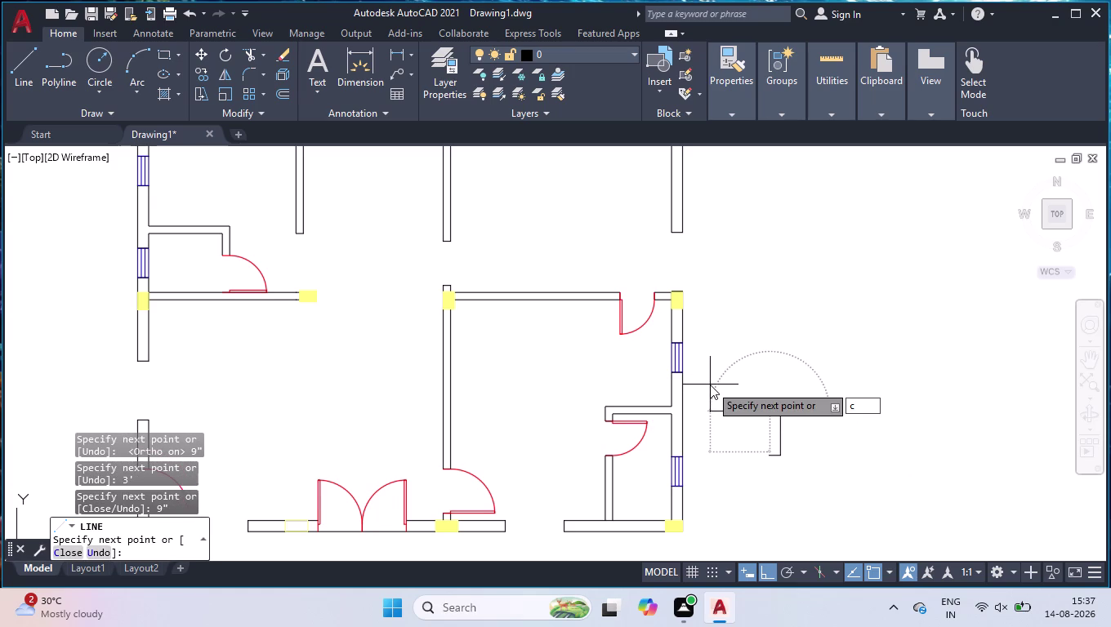
key(shift+quotedbl)
key(Return)
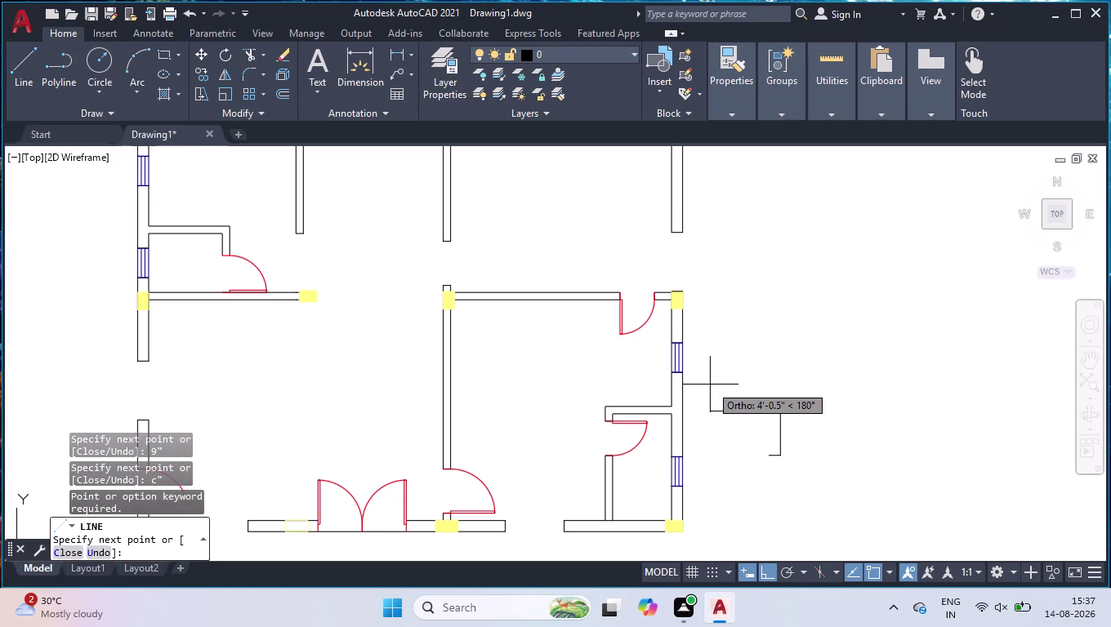
key(c)
key(Return)
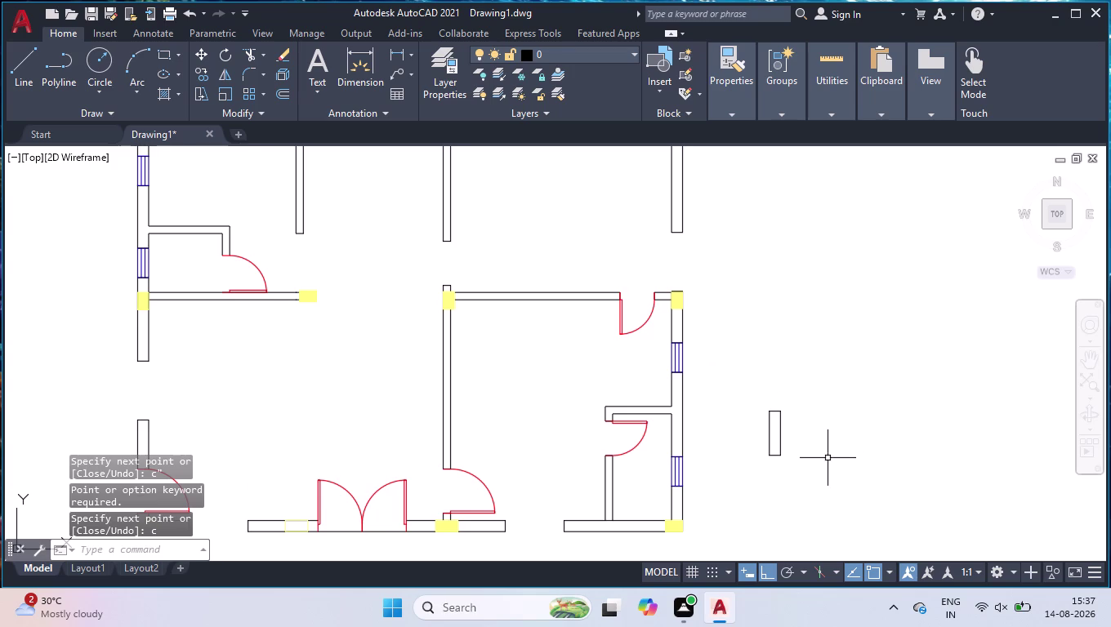
scroll(up, 3)
Offset the rectangle's left edge 3" twice to make three vertical strips.
text(of)
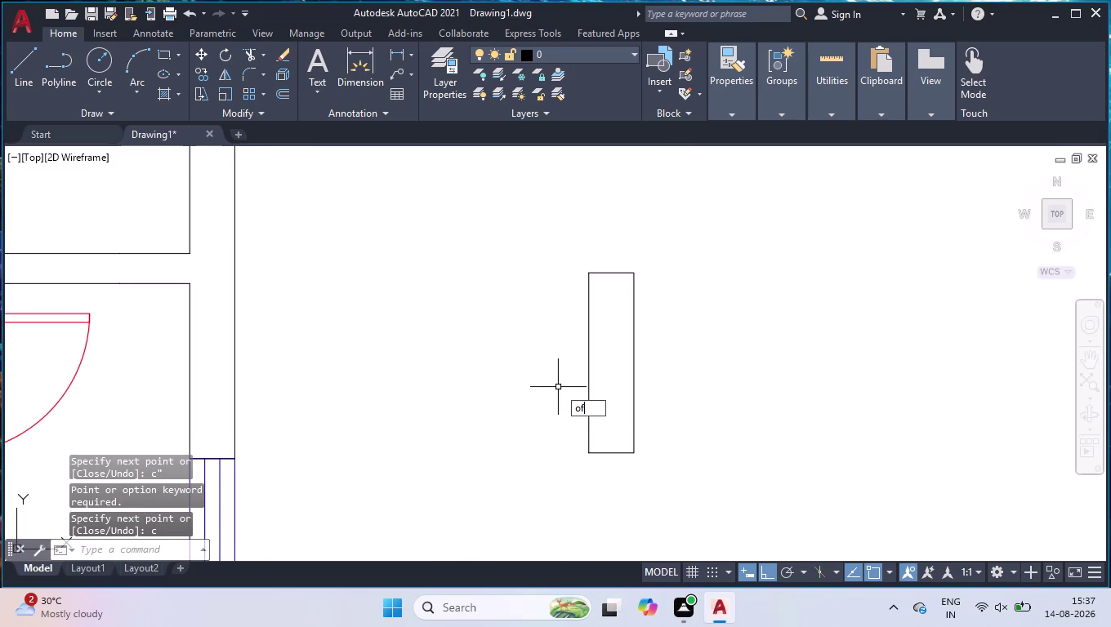
text(f)
key(Return)
text(3")
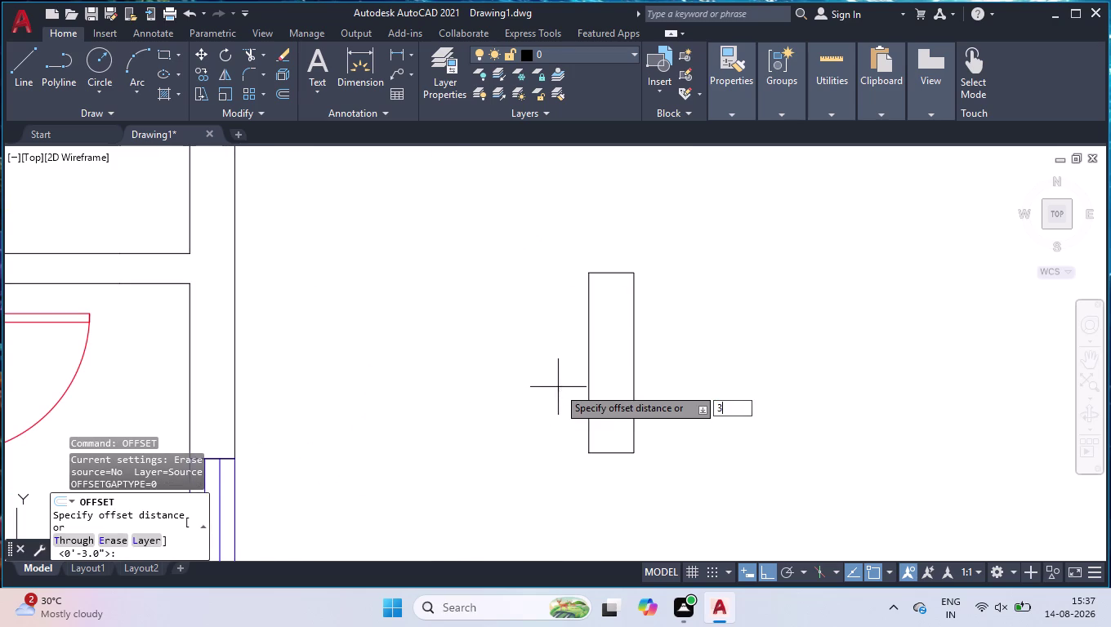
key(Return)
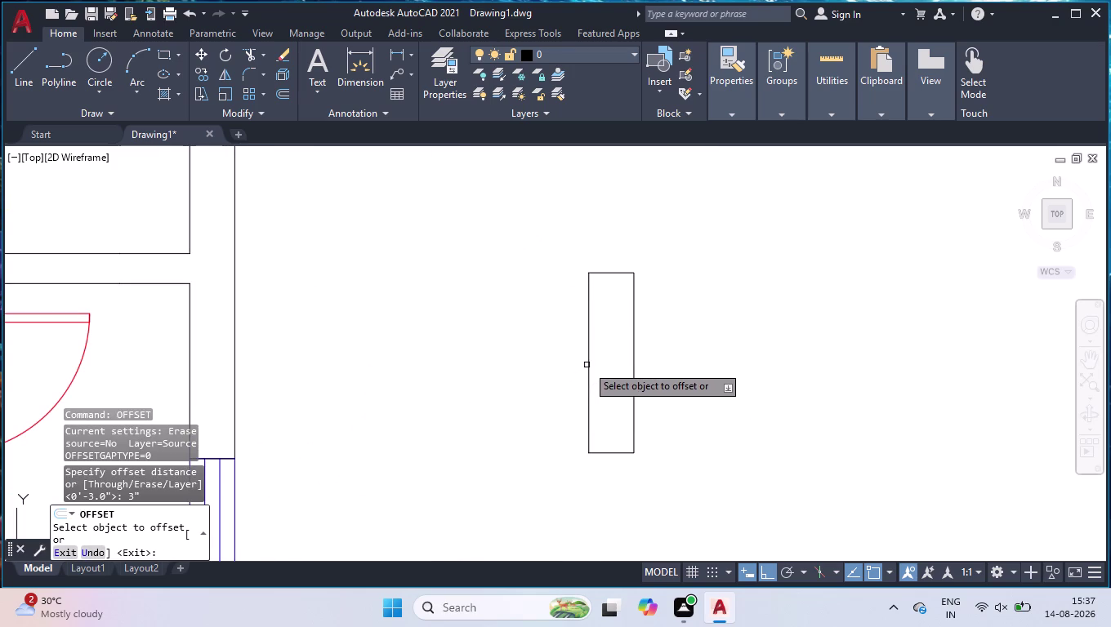
click(587, 365)
double_click(602, 364)
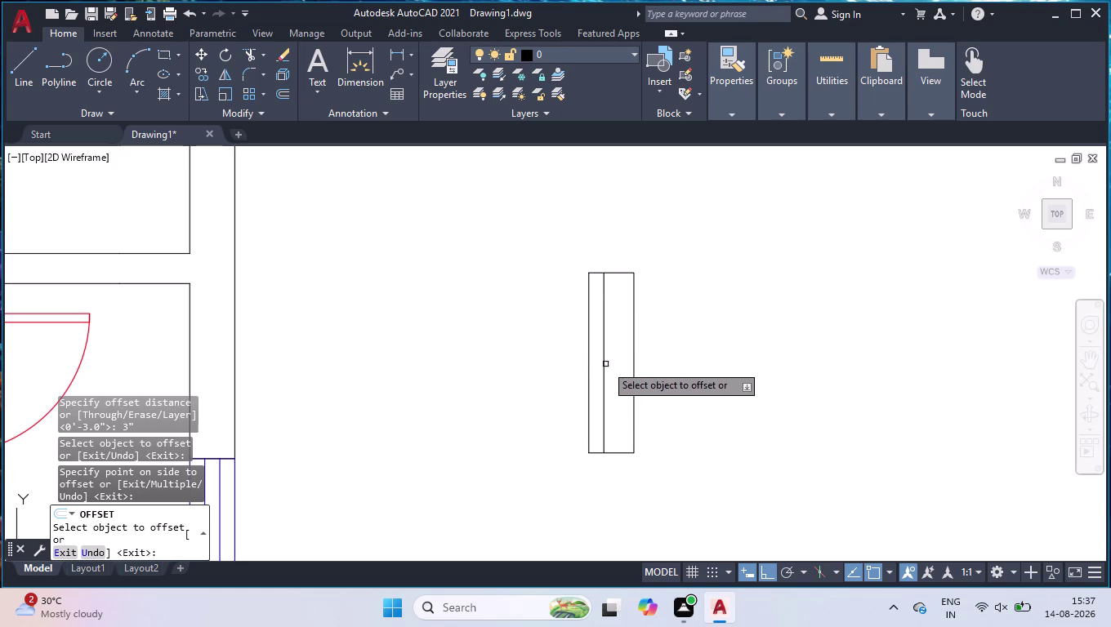
click(606, 363)
click(616, 362)
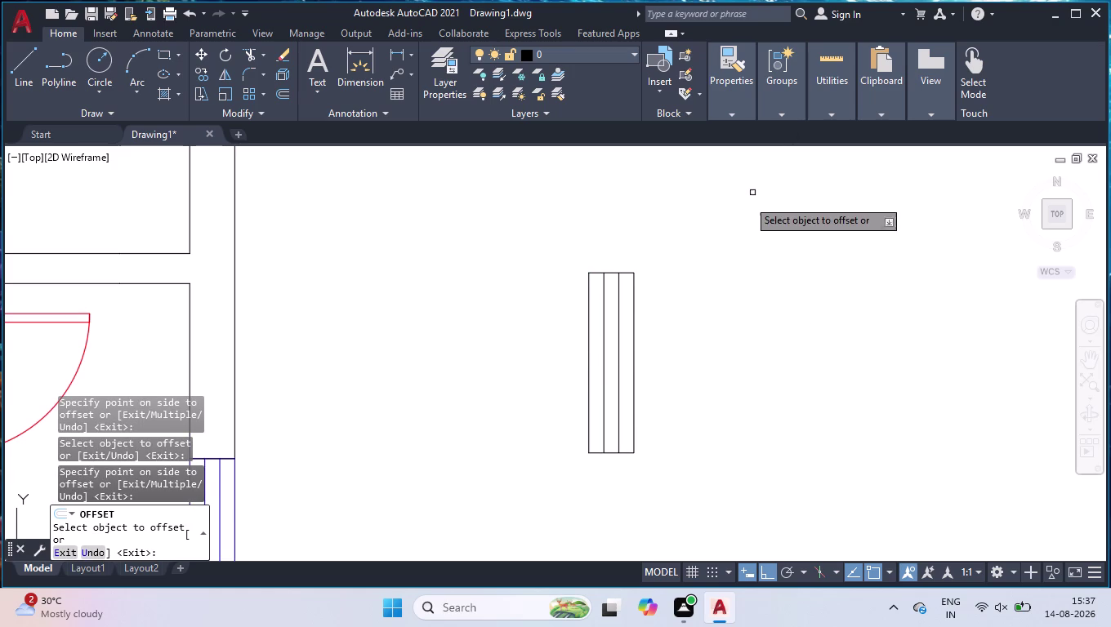
key(space)
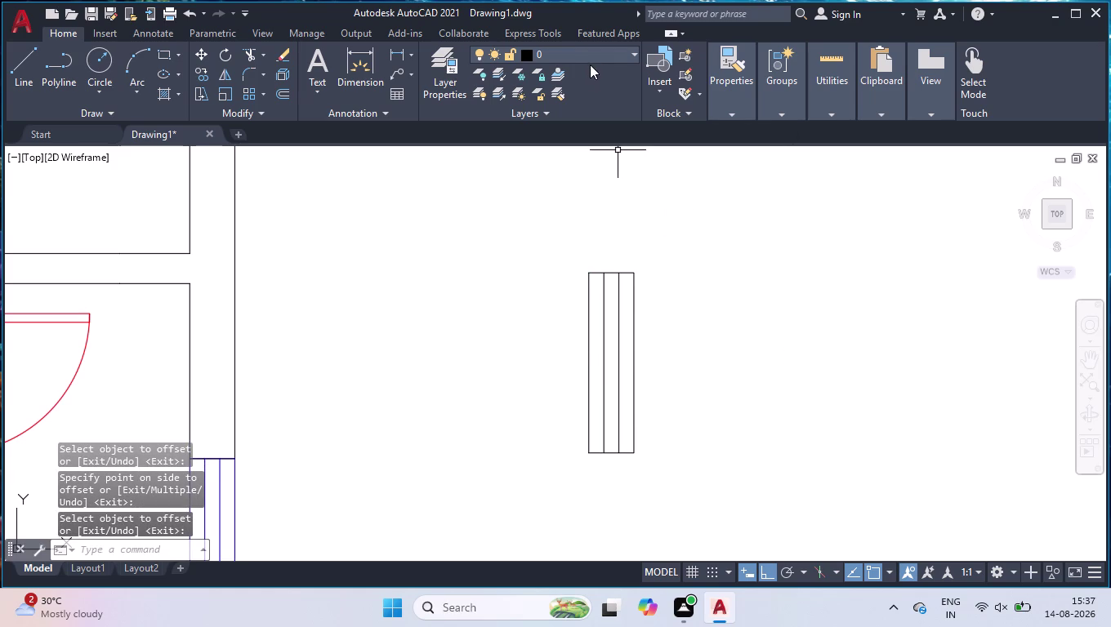
Put all the window outline's lines on the window layer and group them.
click(595, 54)
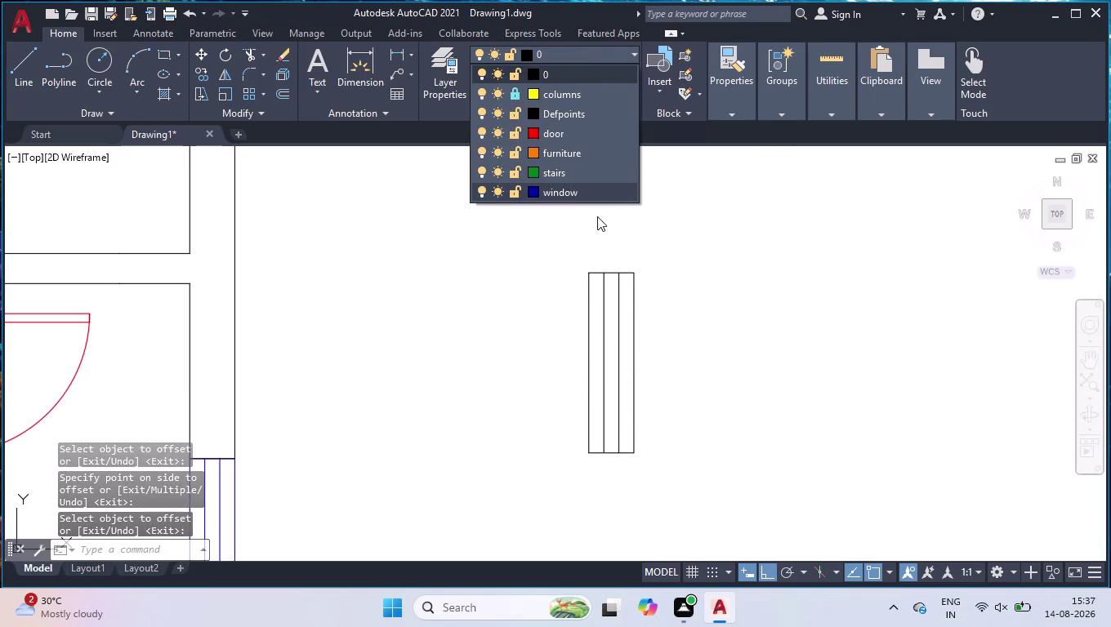
click(594, 193)
drag(670, 249, 672, 261)
click(553, 476)
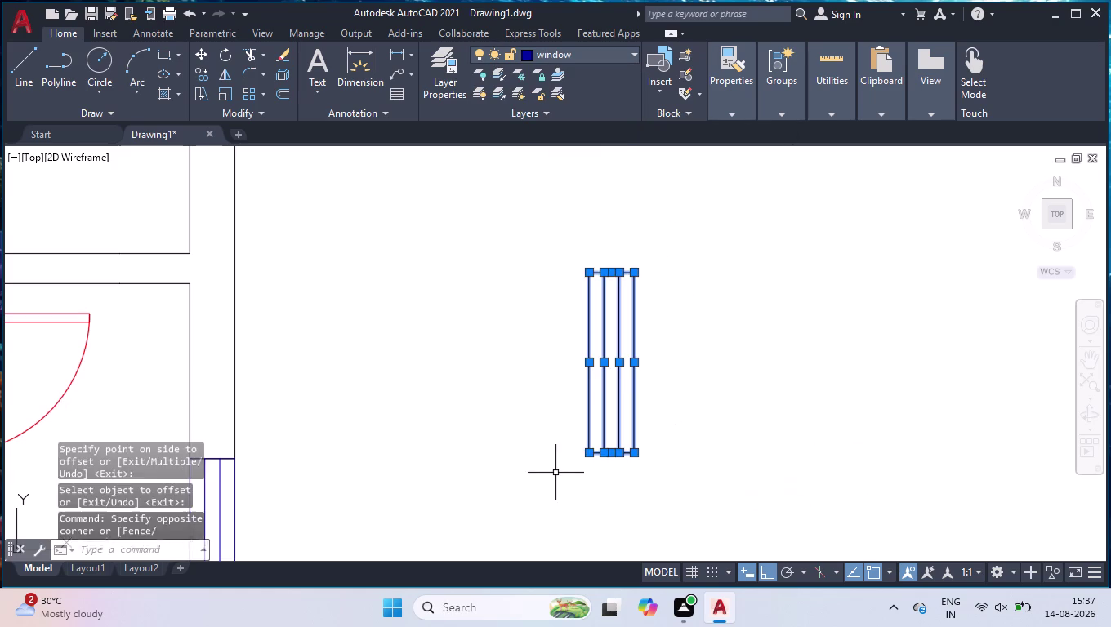
key(space)
click(674, 229)
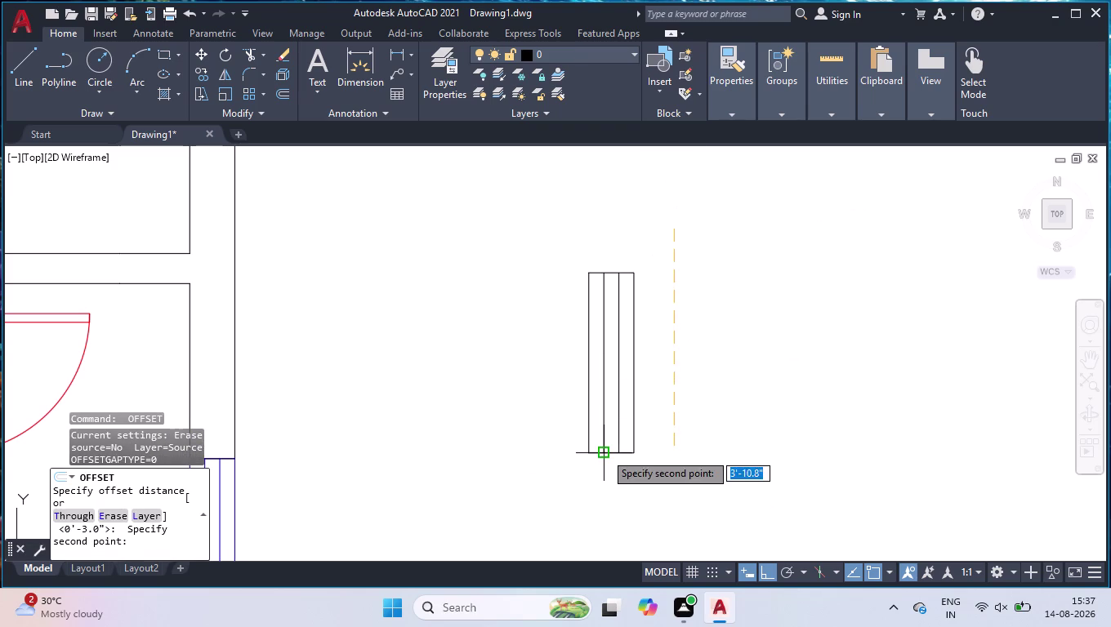
key(space)
key(space)
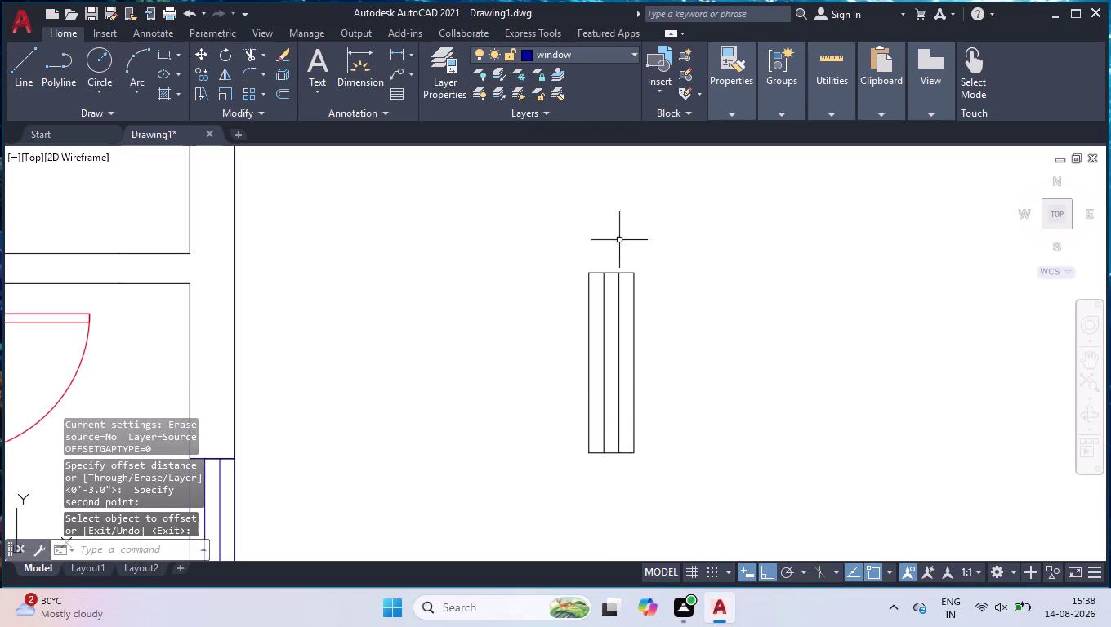
drag(656, 231, 656, 258)
click(566, 485)
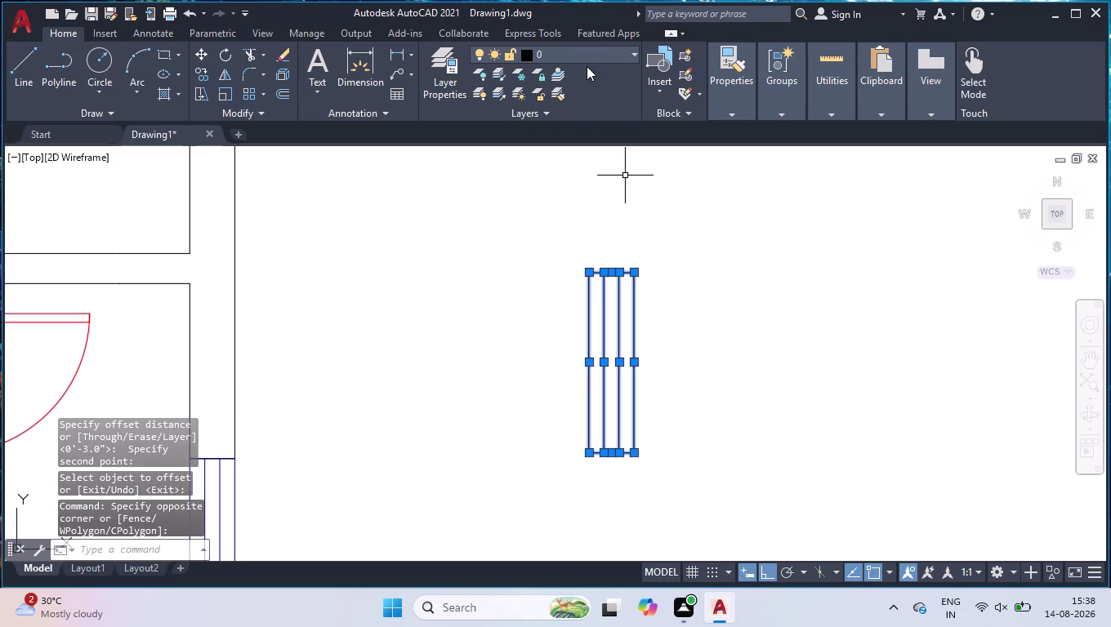
click(591, 56)
click(564, 194)
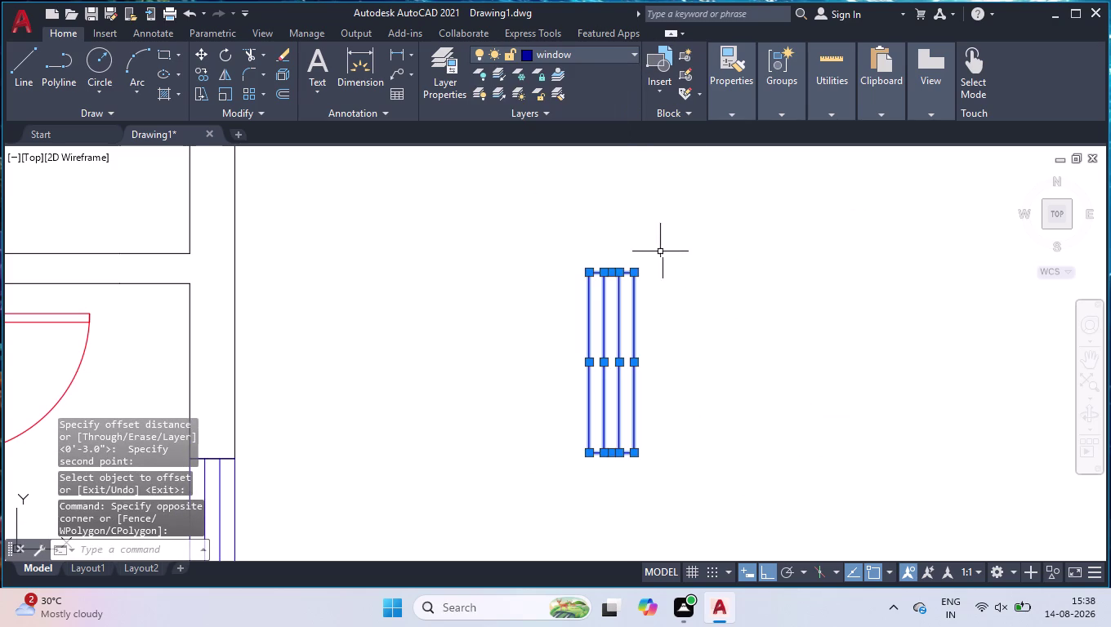
text(grou)
key(Return)
Copy the 3-foot window group from its top corner into the left wall opening.
click(651, 260)
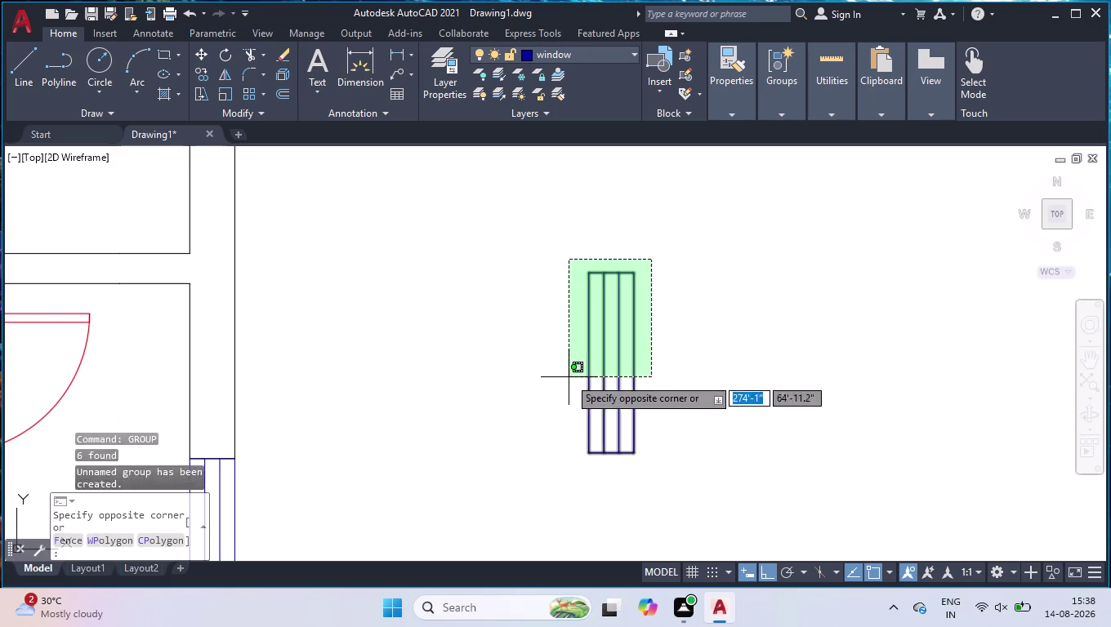
click(569, 377)
text(ci)
key(BackSpace)
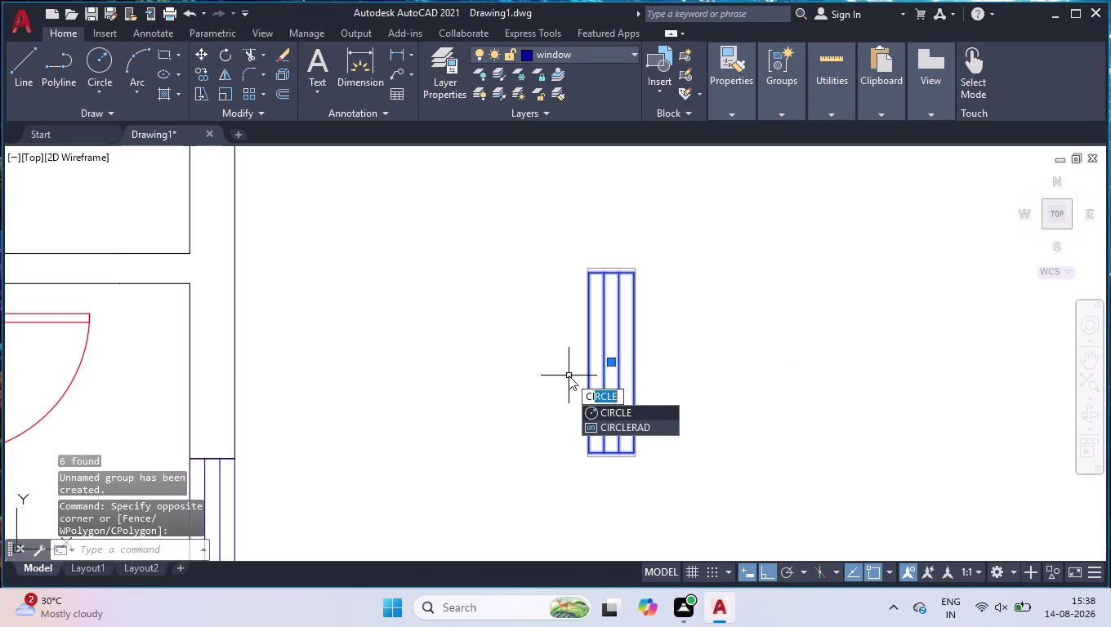
key(BackSpace)
key(o)
key(Return)
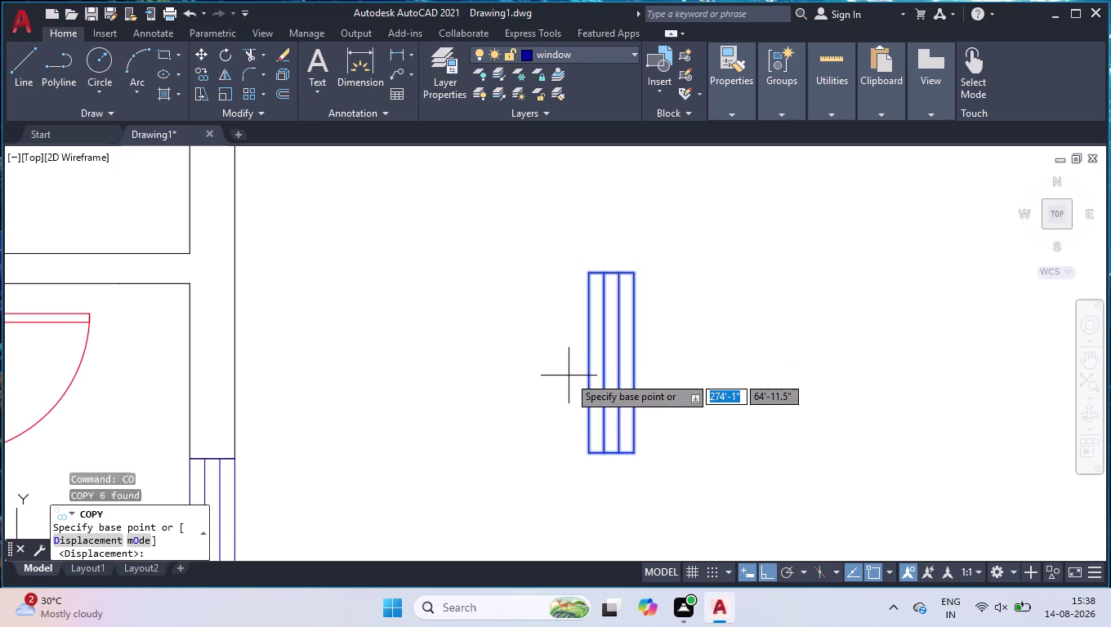
click(590, 269)
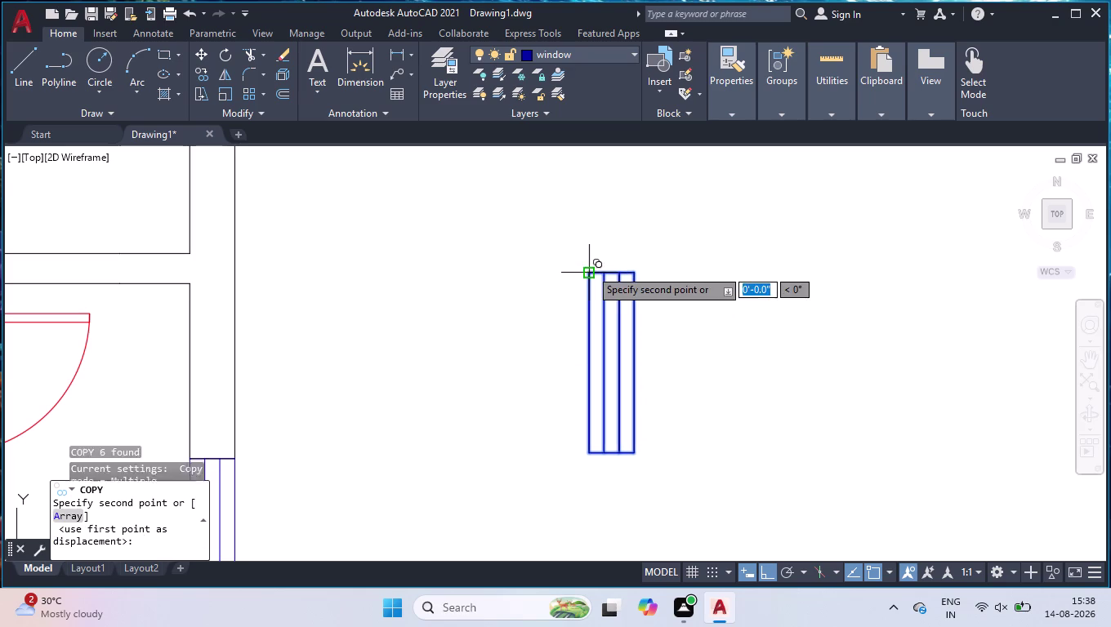
scroll(down, 3)
scroll(down, 3)
scroll(up, 3)
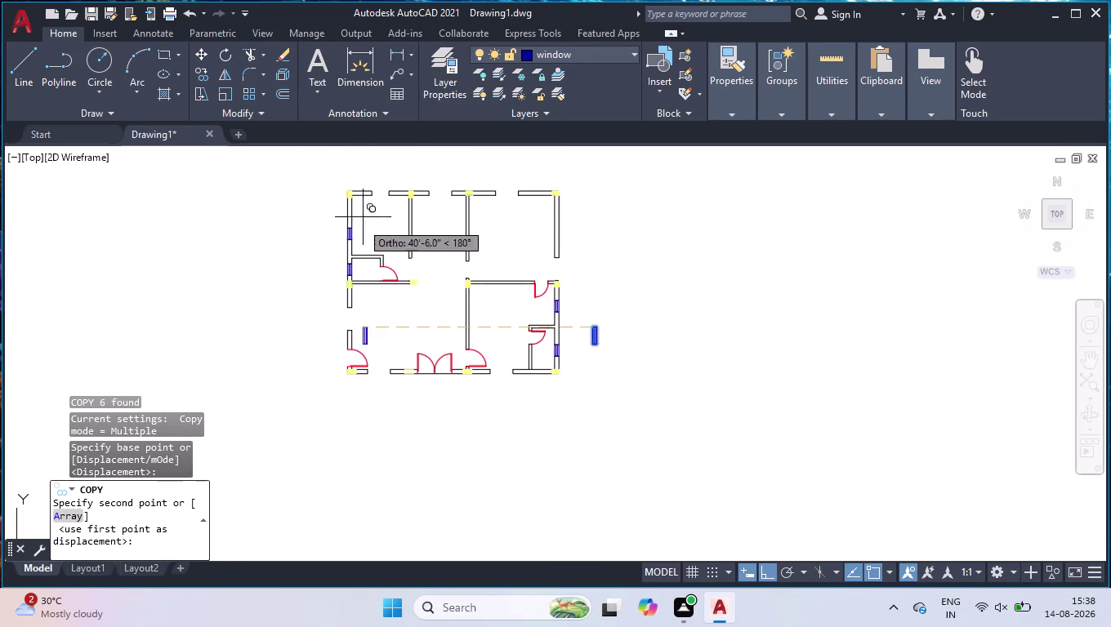
scroll(up, 3)
click(387, 337)
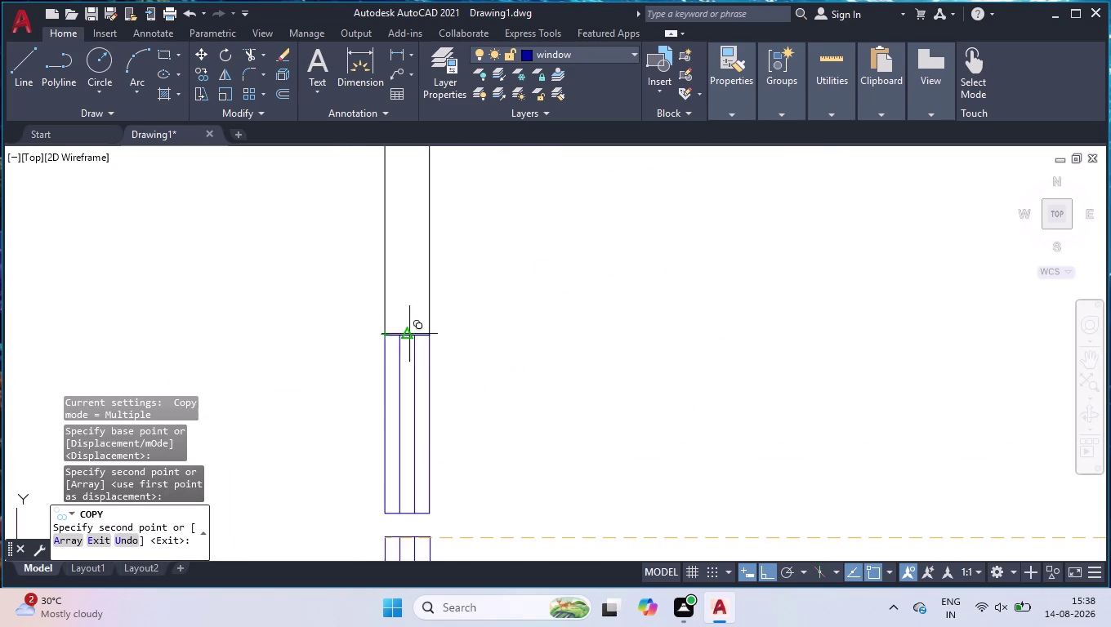
scroll(down, 3)
scroll(down, 3)
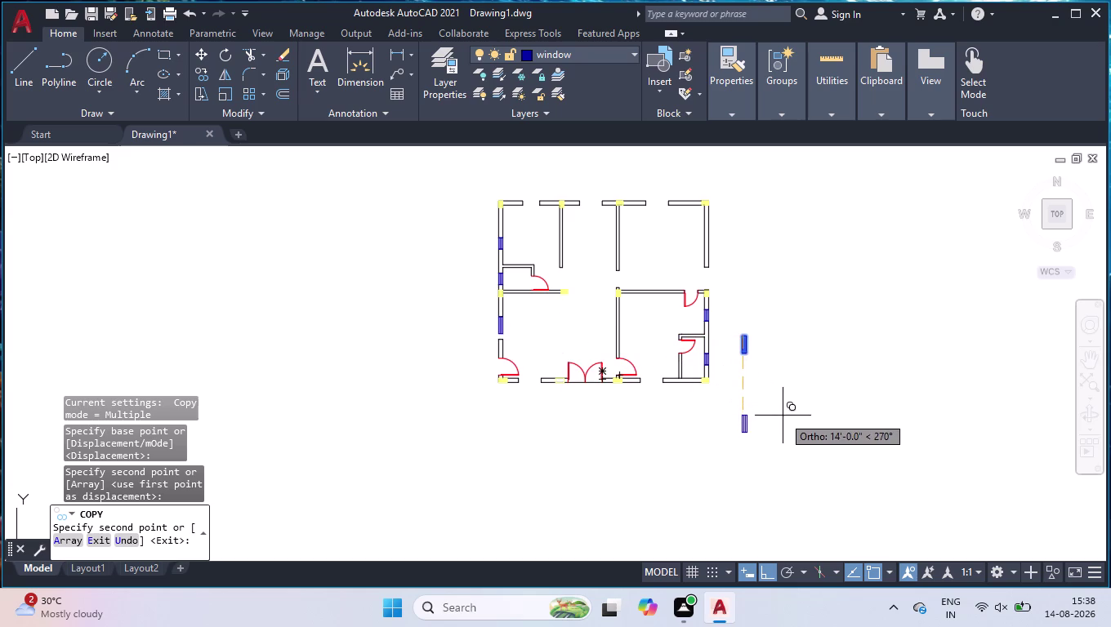
key(space)
key(space)
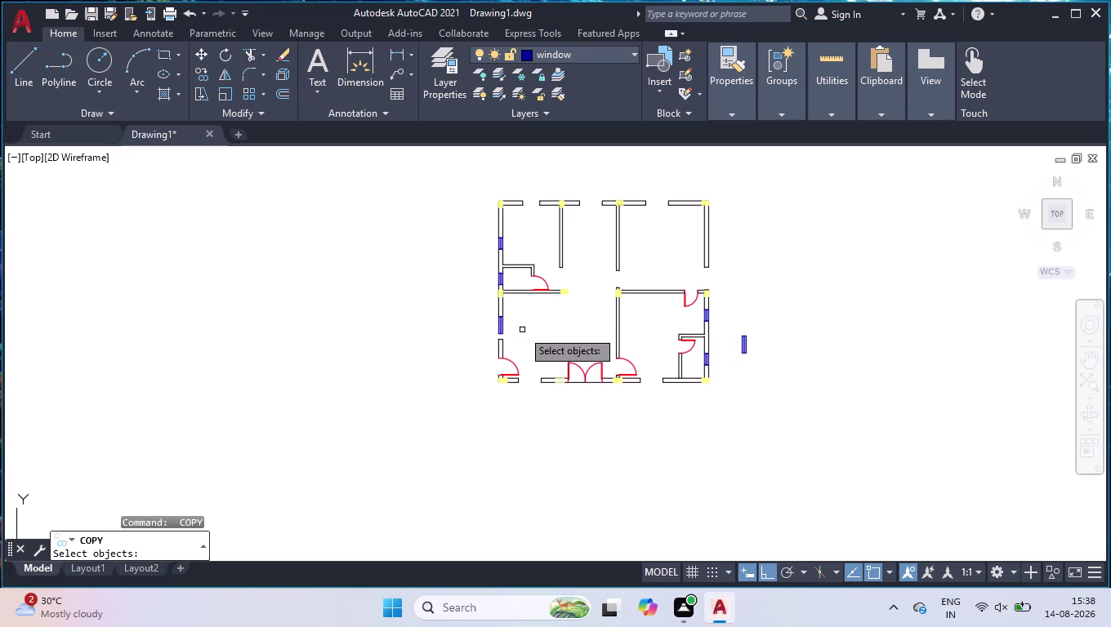
Erase the duplicated window copies stacked in the left wall's lower opening.
click(518, 327)
click(497, 329)
key(Delete)
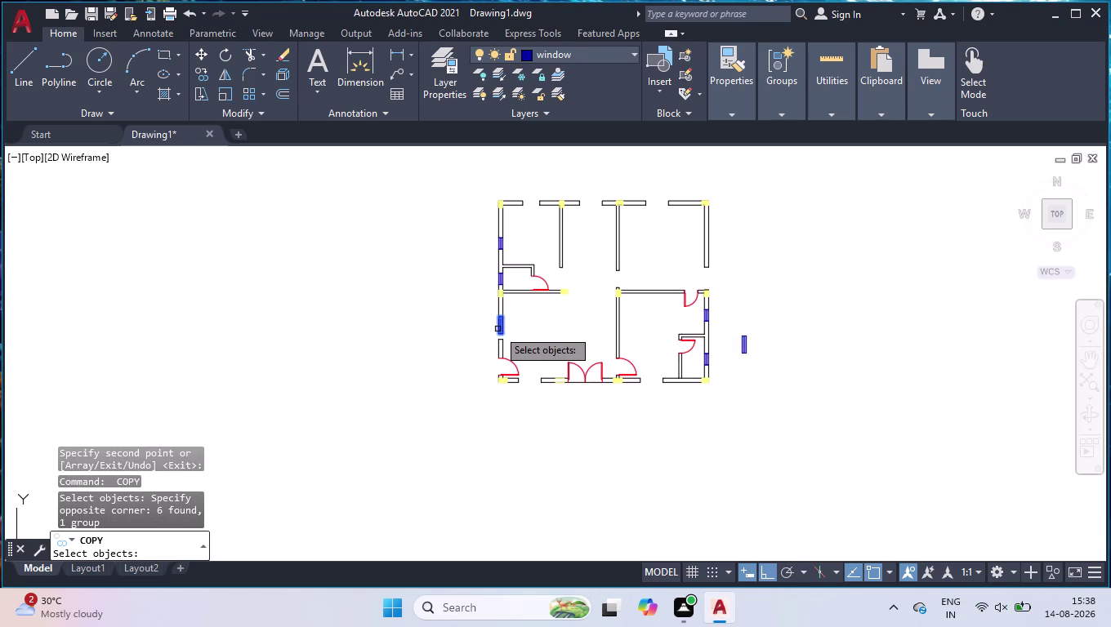
key(space)
key(space)
key(space)
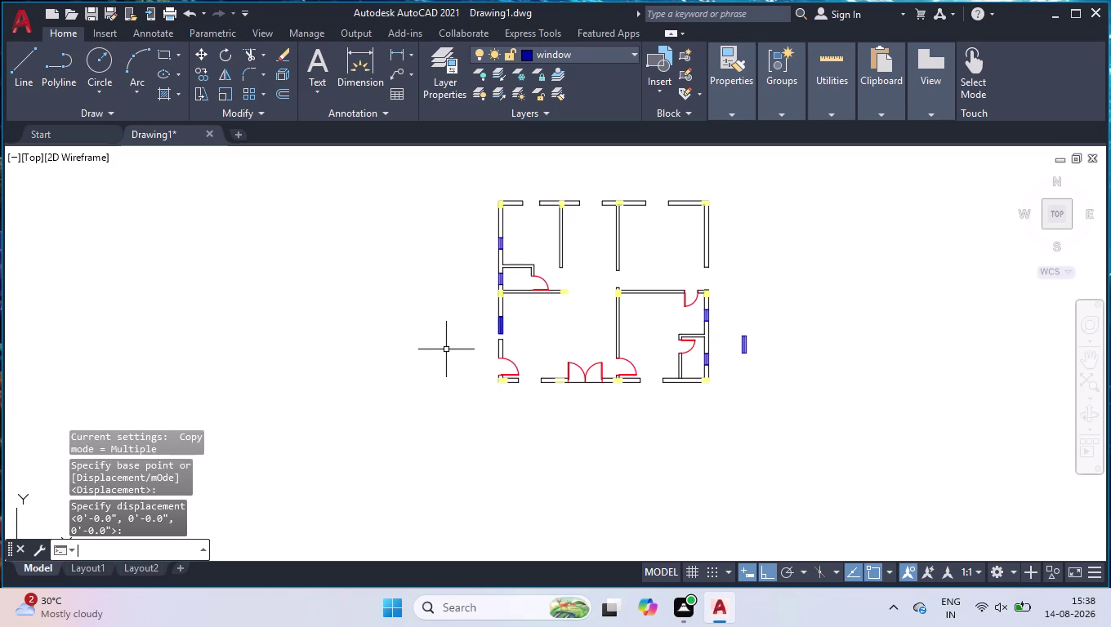
scroll(up, 3)
click(517, 324)
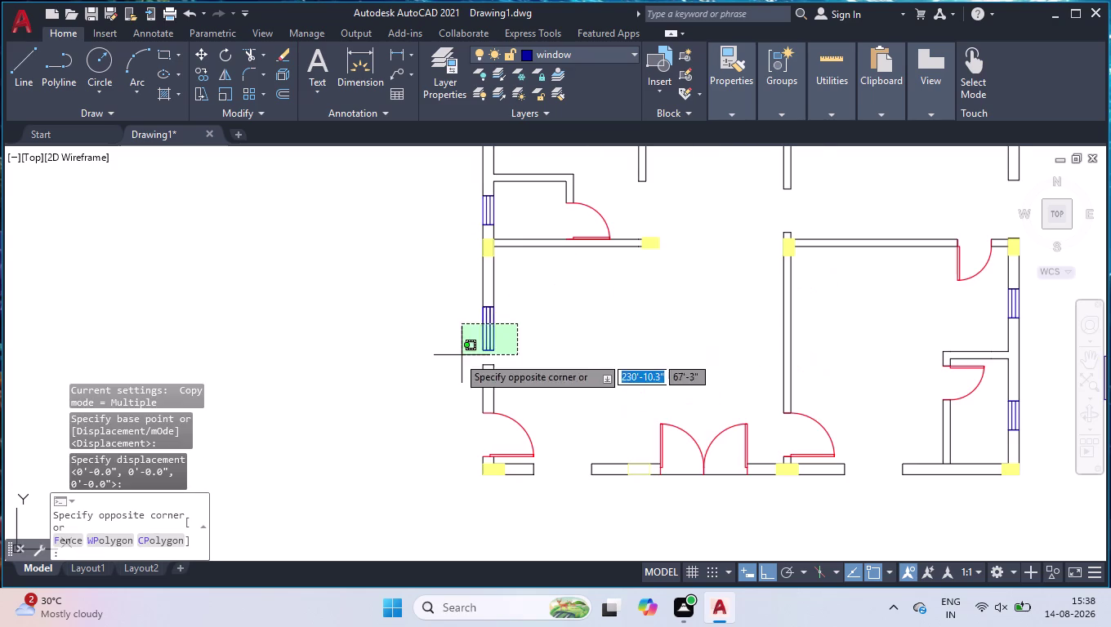
click(456, 359)
key(Delete)
Pan to the spare window beside the plan and select it.
scroll(down, 3)
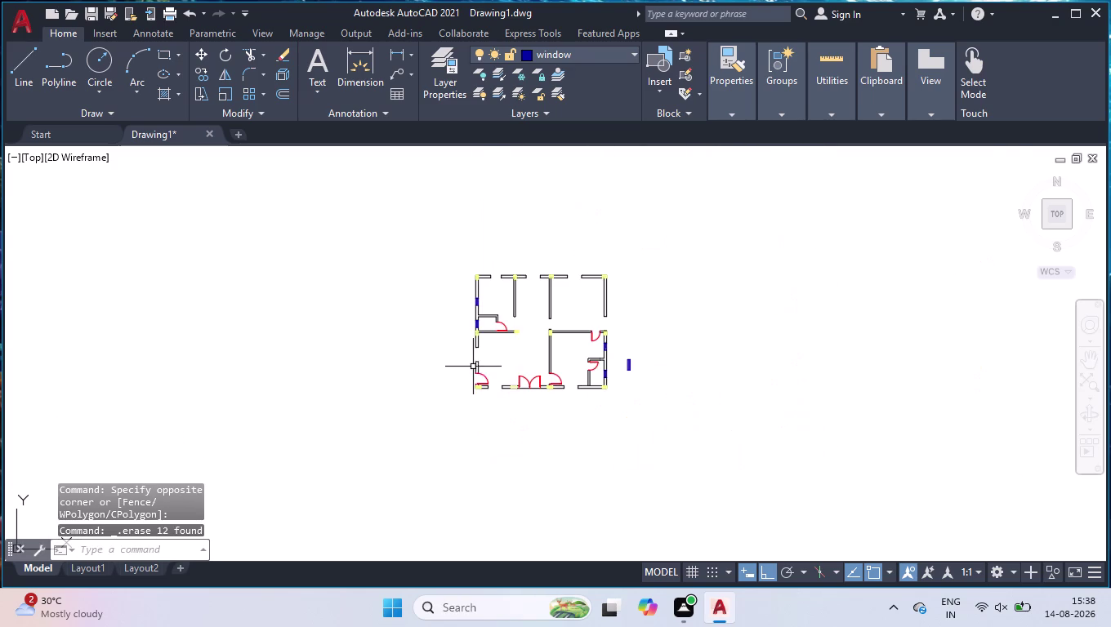
scroll(up, 3)
drag(742, 206, 741, 261)
click(616, 366)
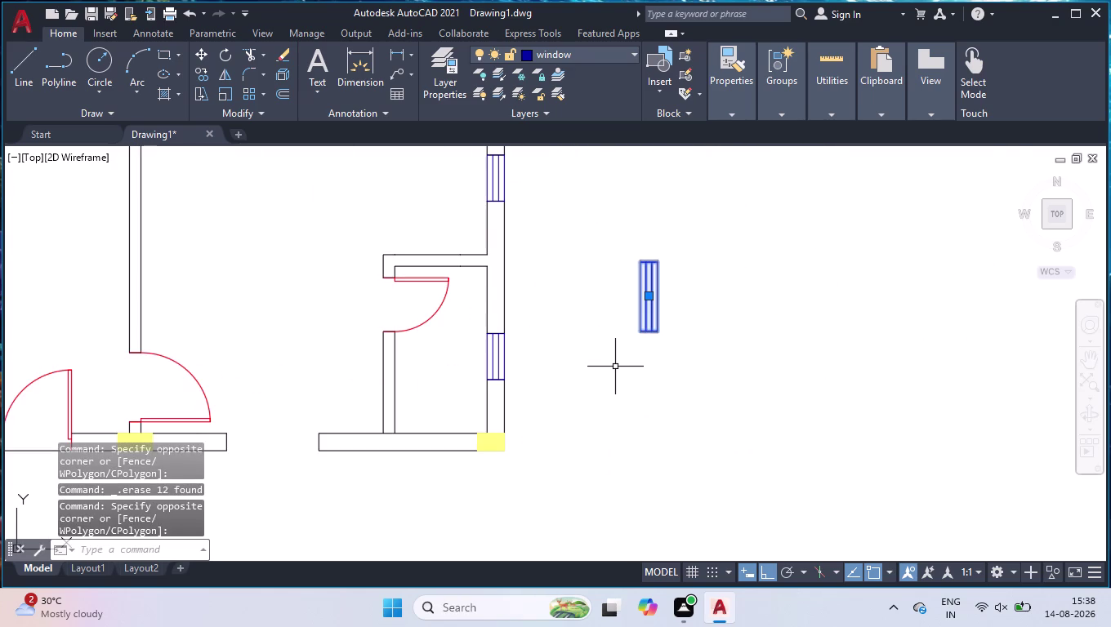
Rotate the spare window 90° so it lies horizontally, then reselect it.
text(ro)
key(Return)
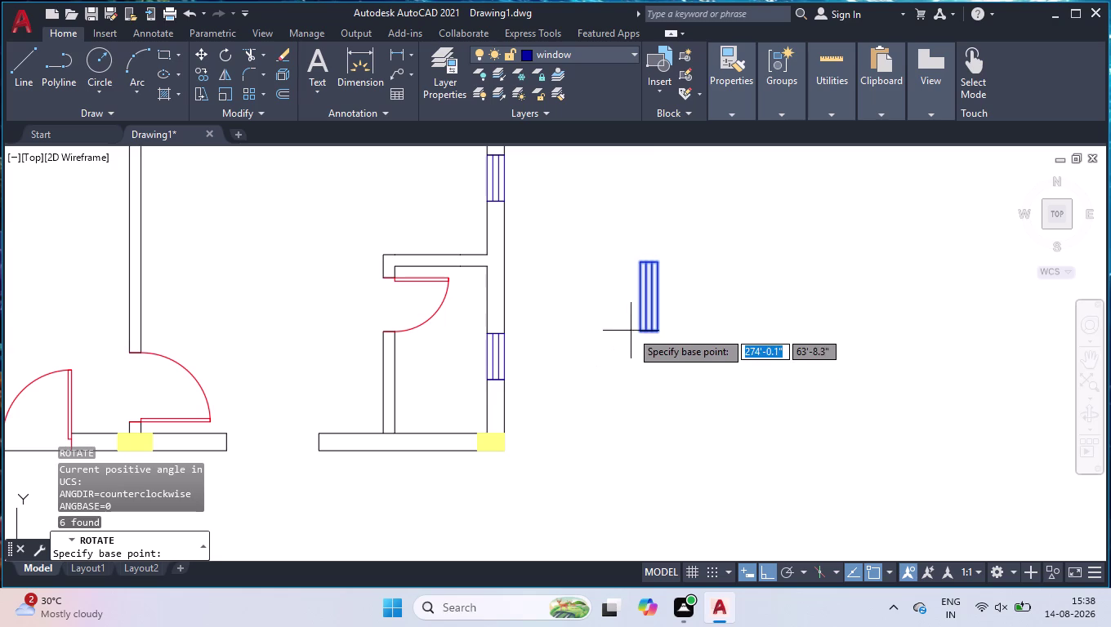
click(637, 332)
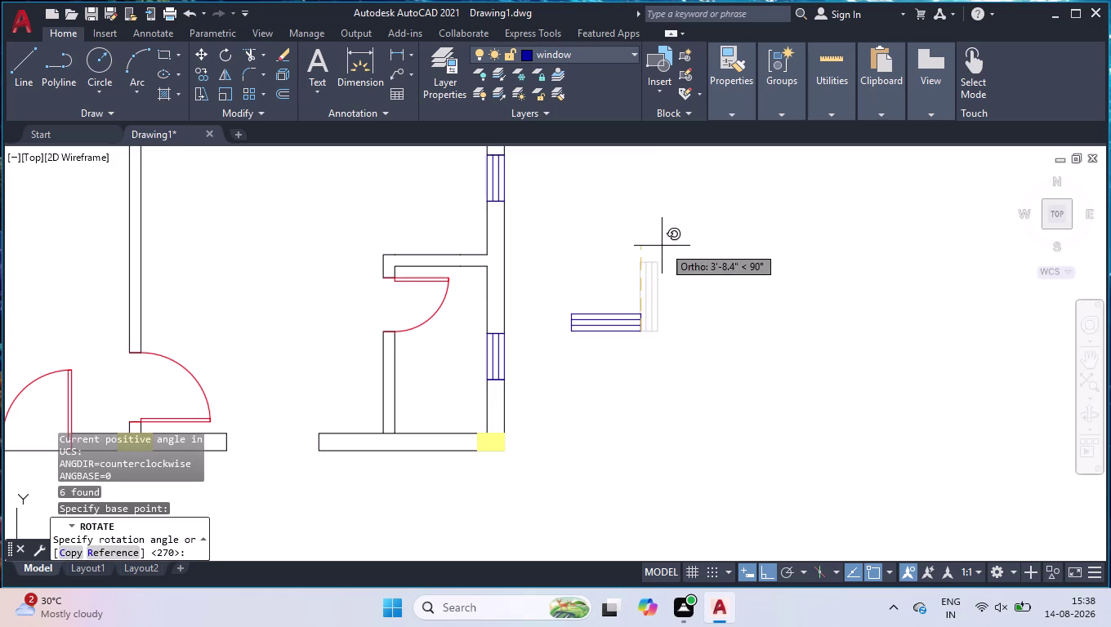
click(661, 246)
click(654, 281)
click(615, 347)
Copy the horizontal window into the top wall opening with polar tracking on.
text(co)
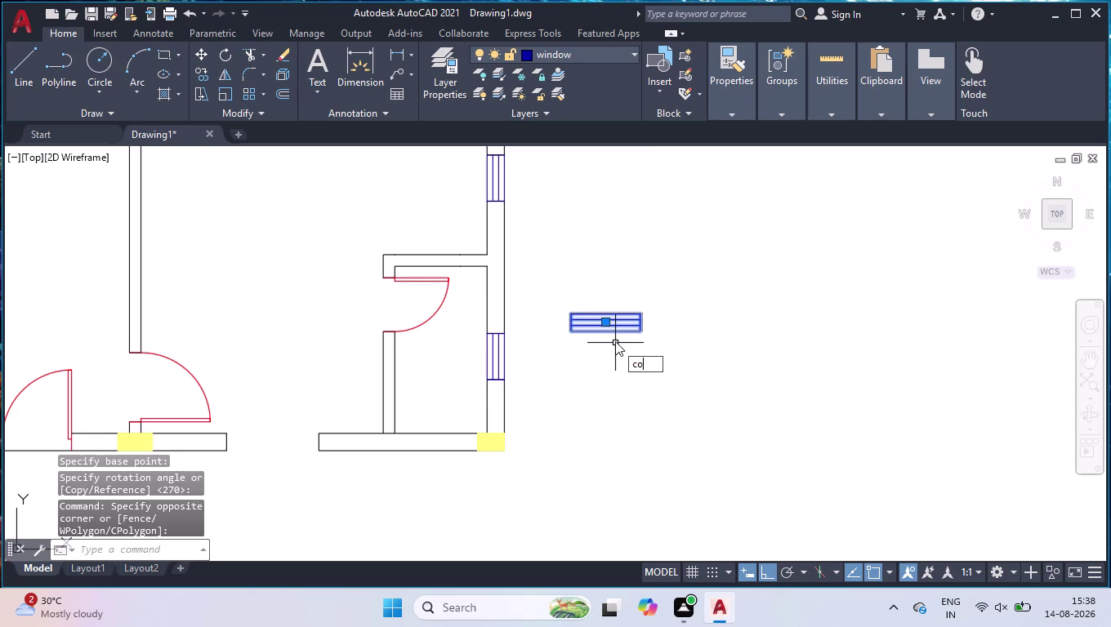
key(Return)
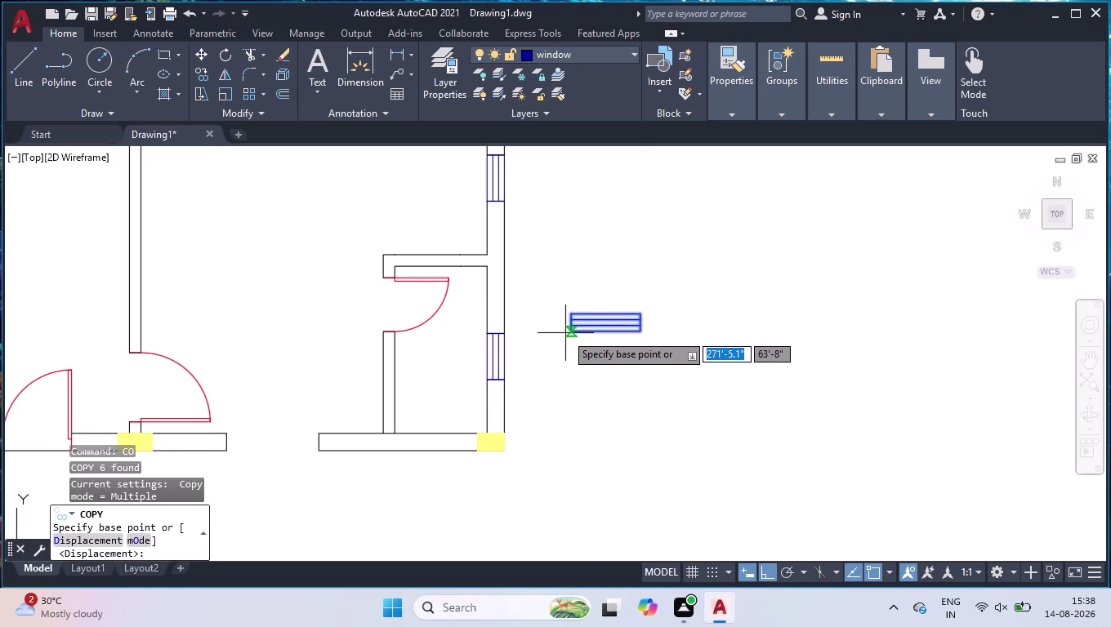
click(570, 332)
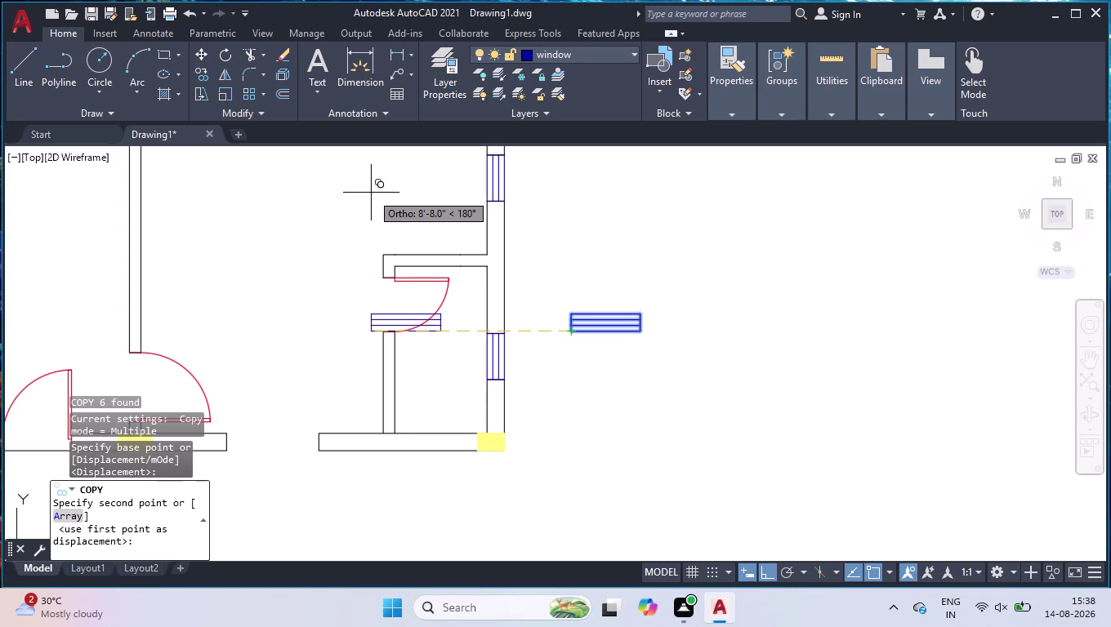
click(790, 574)
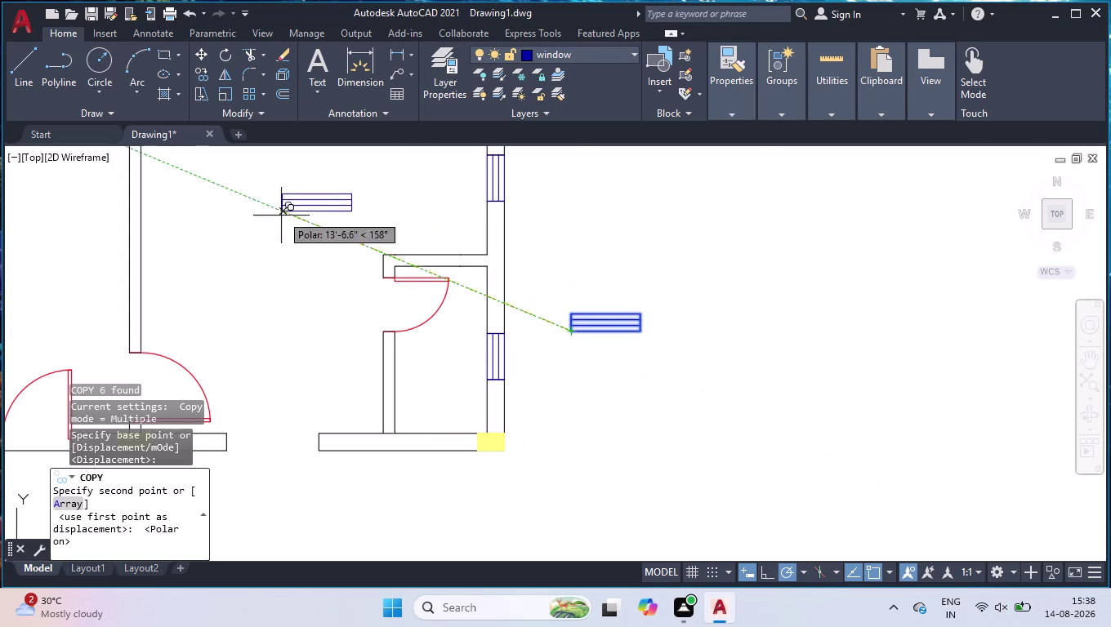
scroll(down, 3)
scroll(up, 3)
scroll(up, 3)
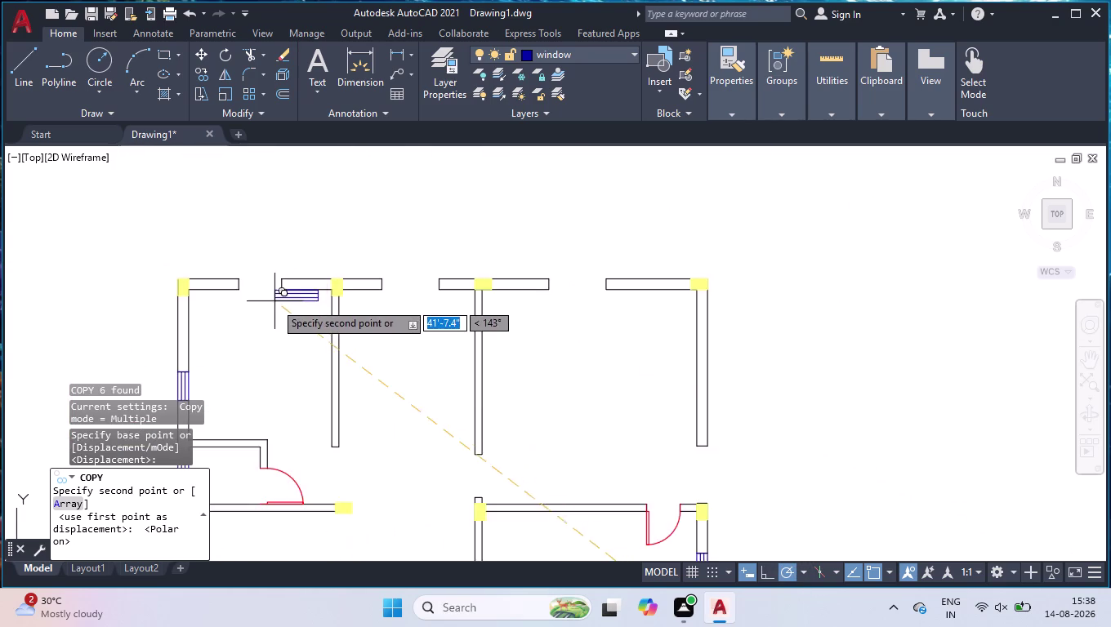
scroll(up, 3)
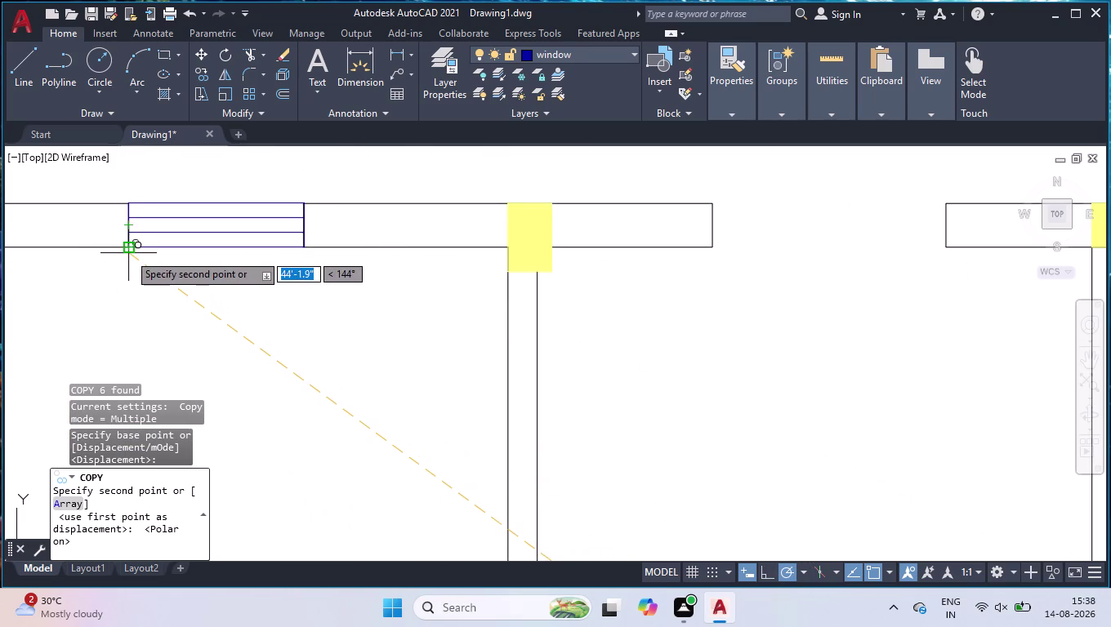
click(128, 251)
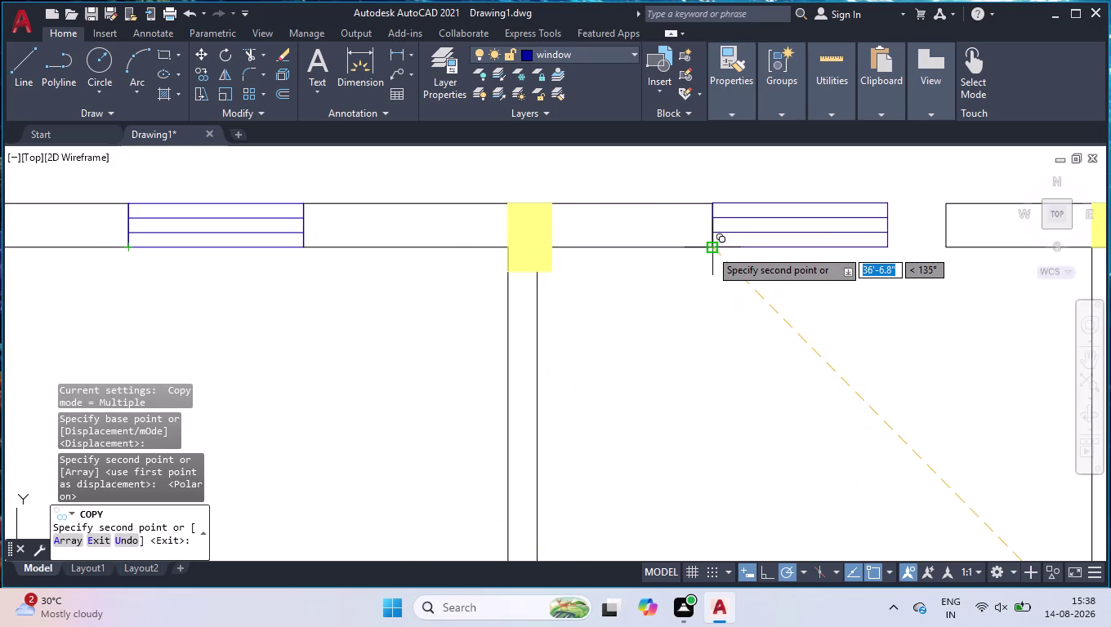
scroll(down, 3)
scroll(down, 3)
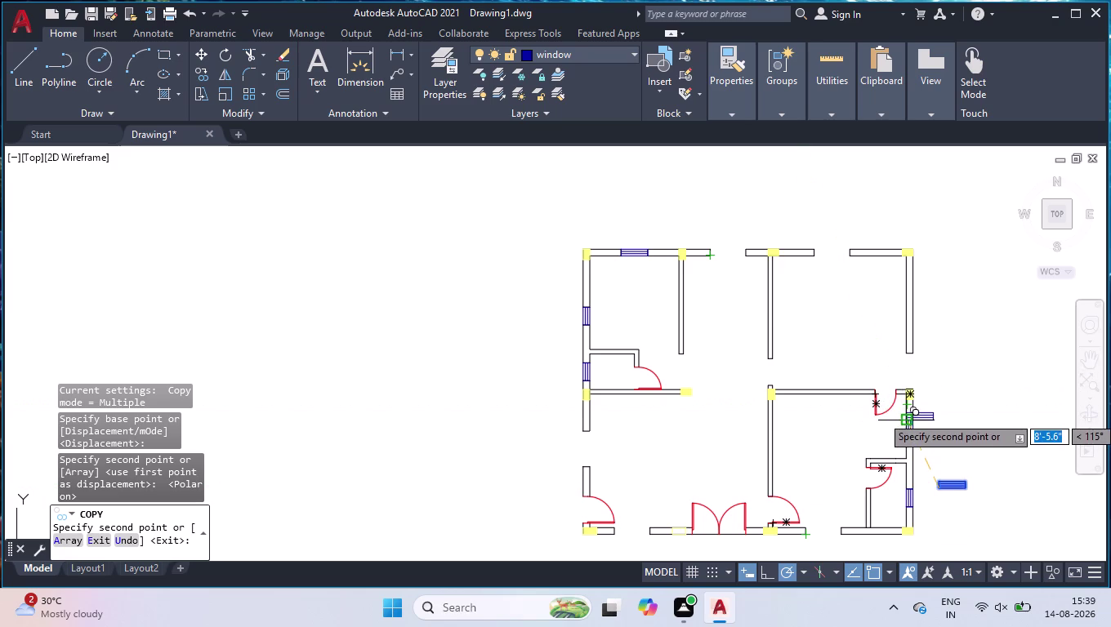
key(space)
scroll(up, 3)
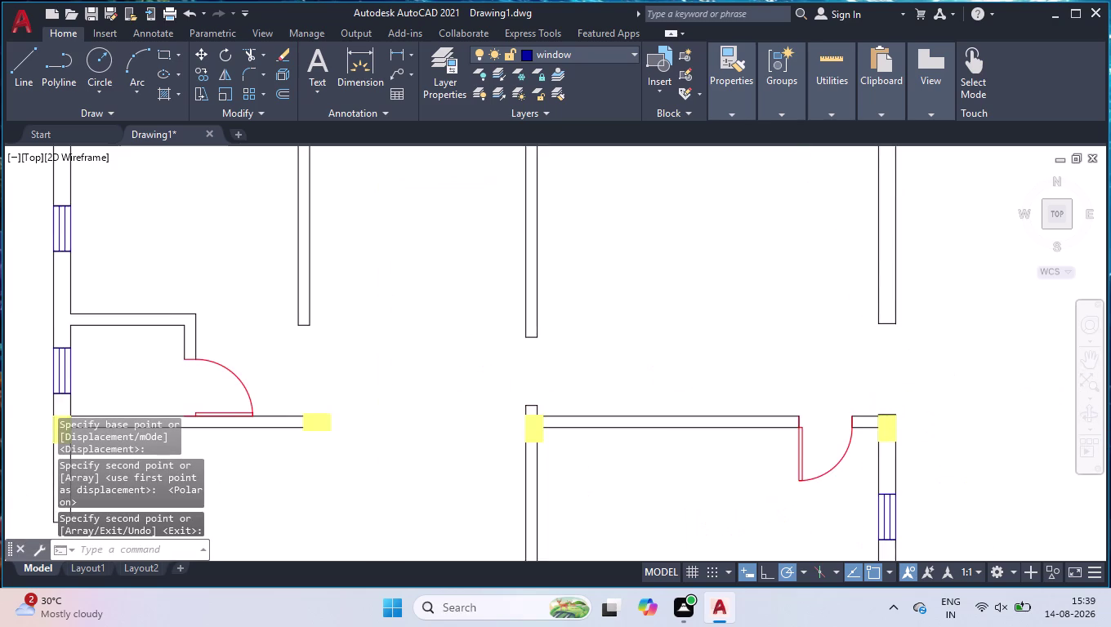
scroll(down, 3)
scroll(up, 3)
drag(1043, 369, 1040, 378)
Ungroup the spare window and stretch its right end line out 1'.
click(935, 504)
text(u)
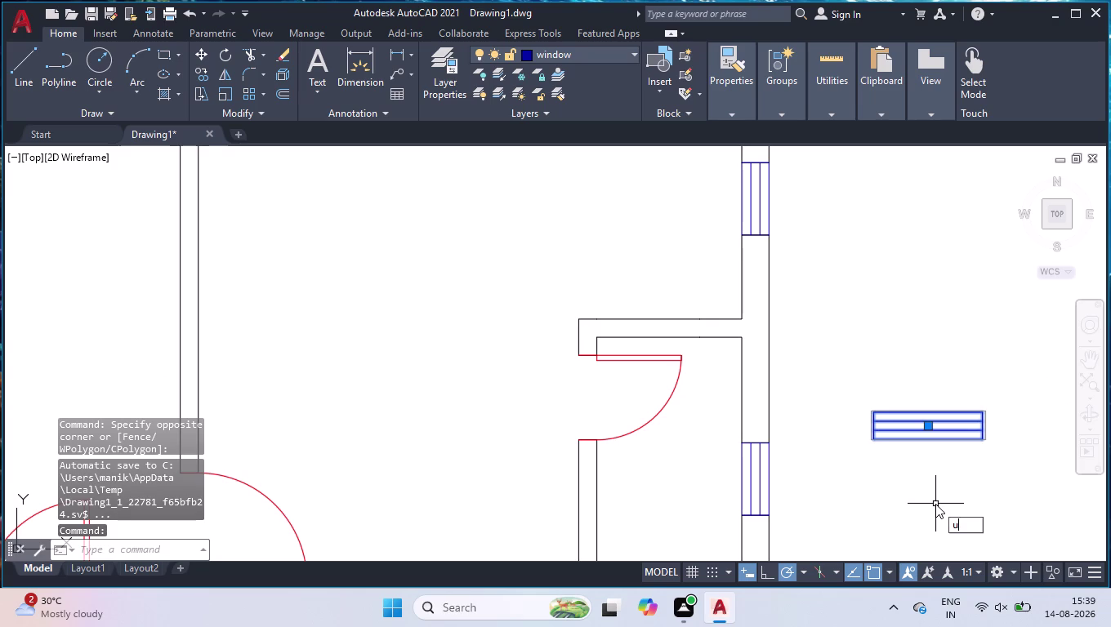
text(ngr)
key(Return)
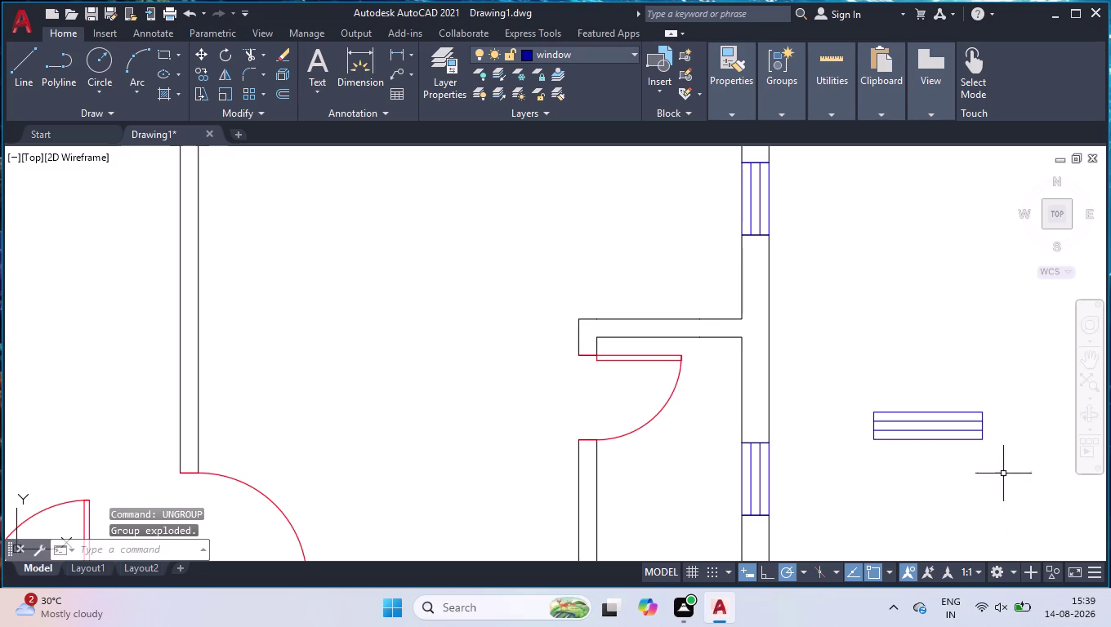
scroll(up, 3)
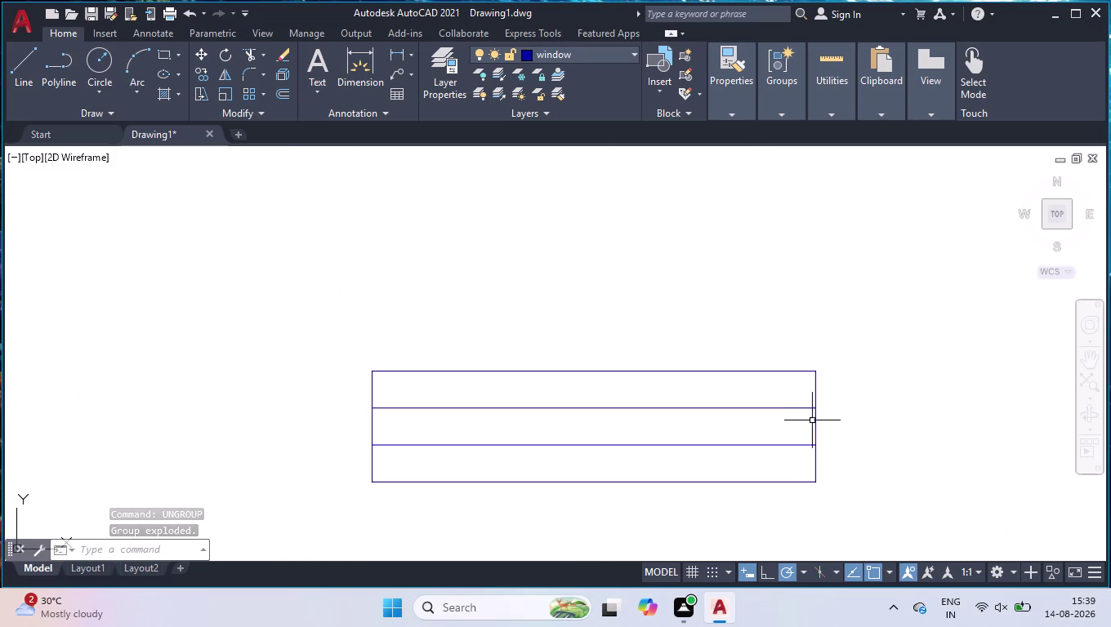
click(816, 421)
click(816, 429)
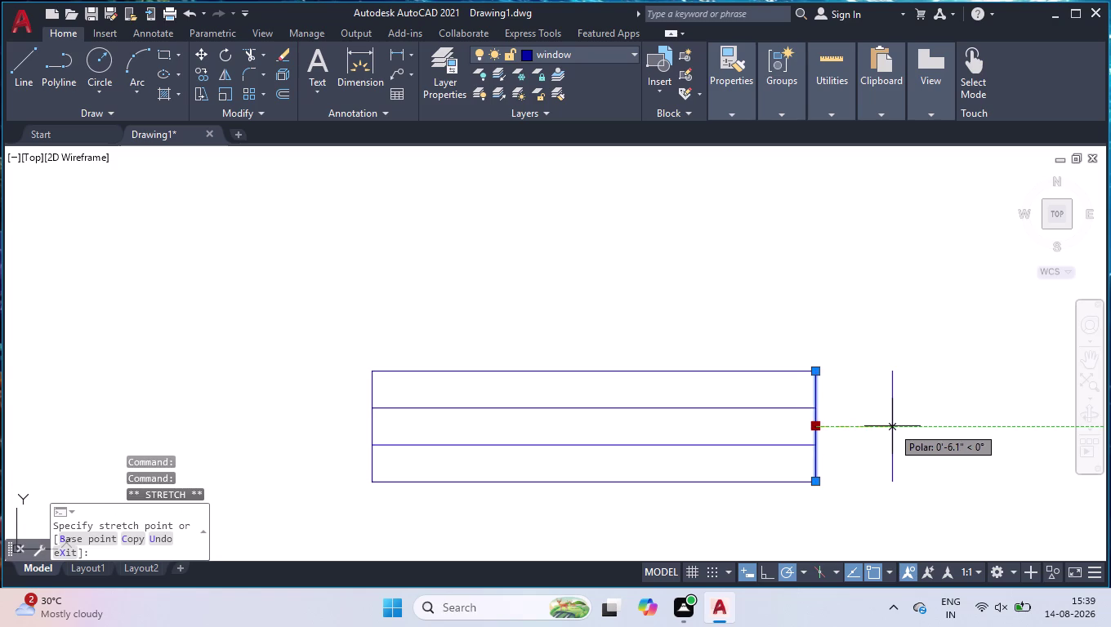
key(1)
key(apostrophe)
key(Return)
Extend the window's strip lines to the moved end line.
text(ex)
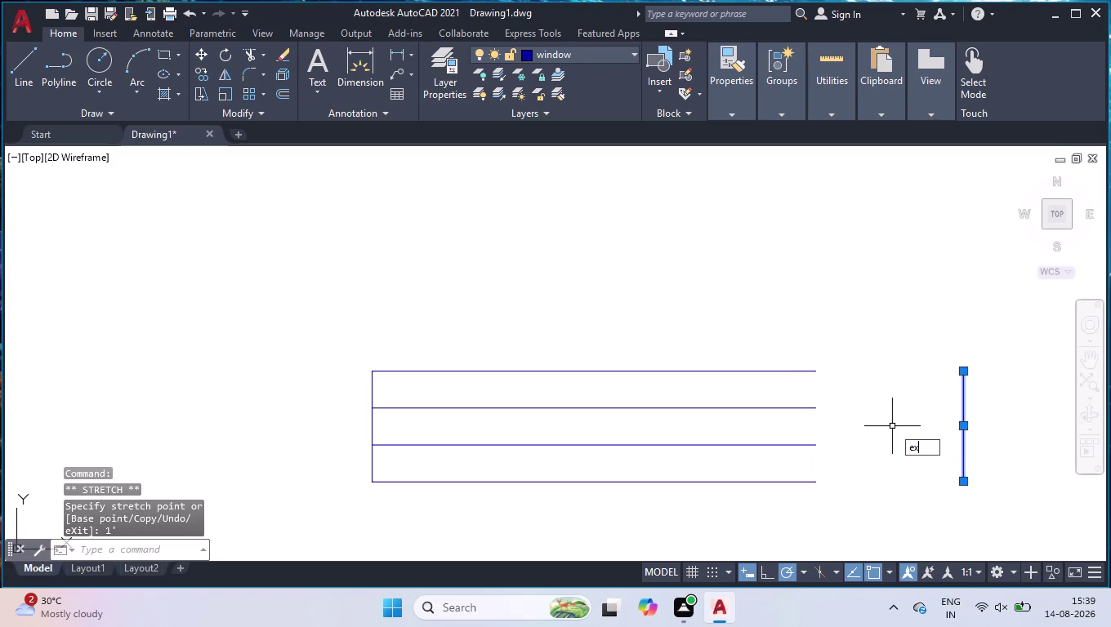
key(Return)
click(743, 317)
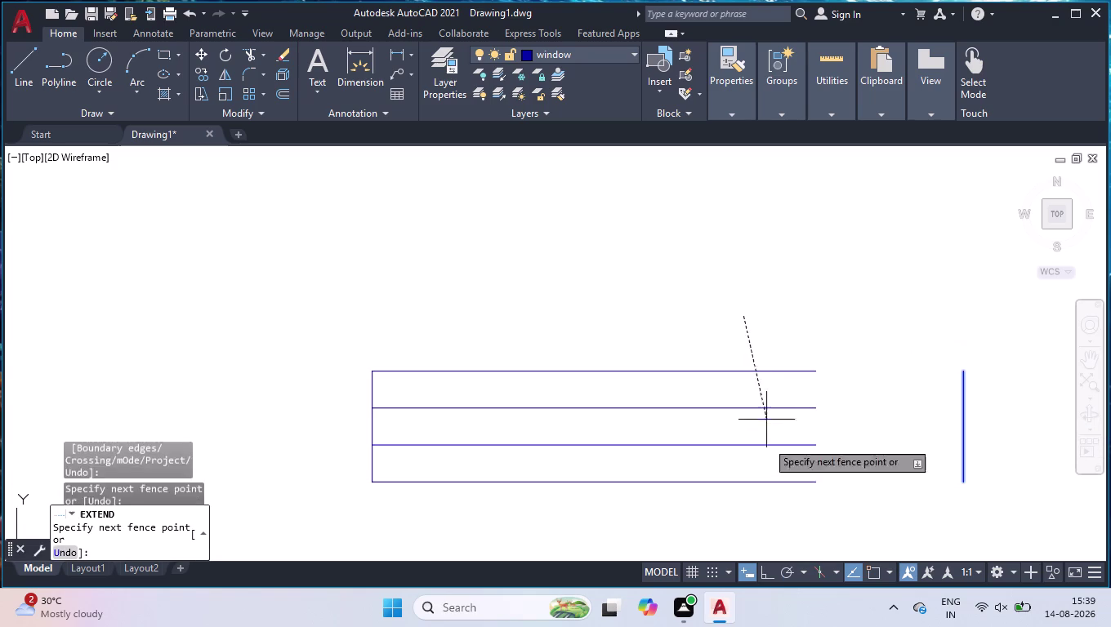
click(754, 516)
key(space)
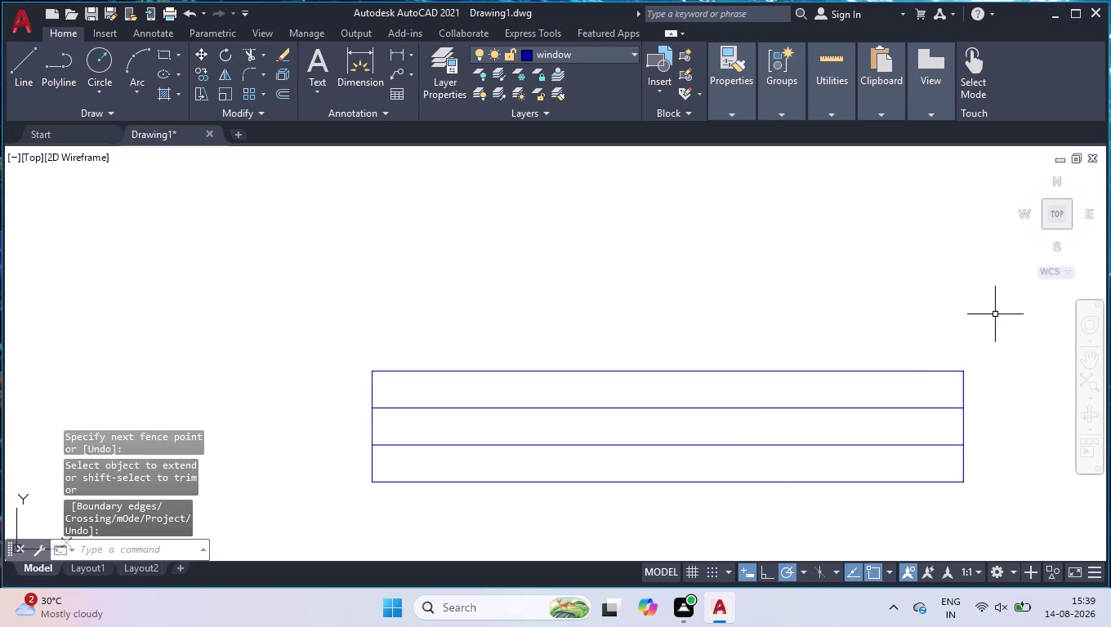
Regroup the lengthened window's six lines into one group and select it.
drag(996, 313, 997, 320)
click(348, 504)
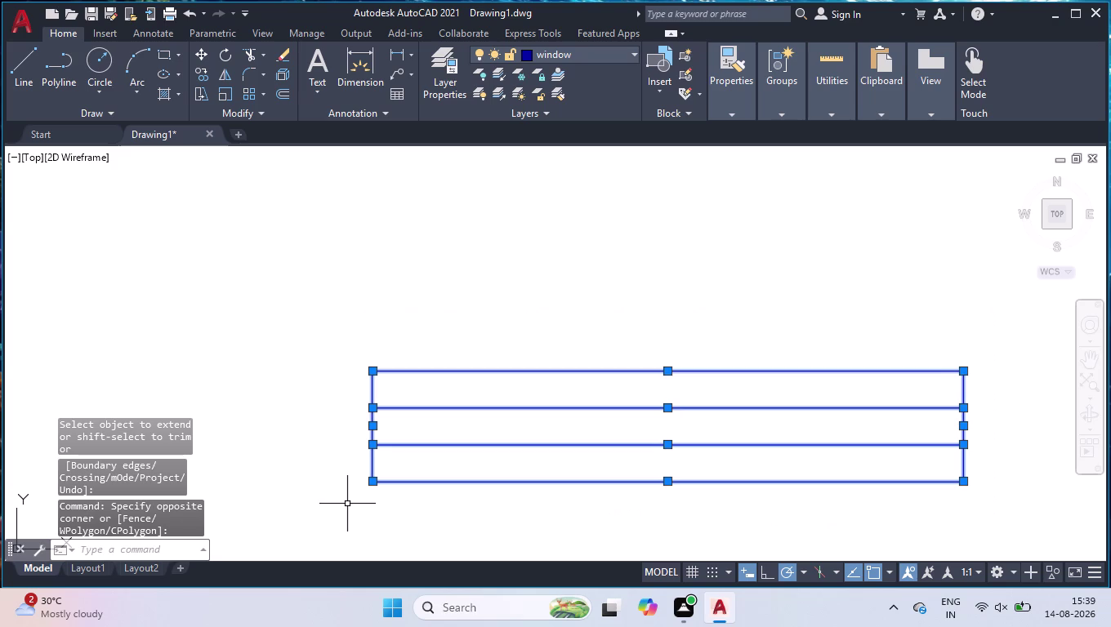
text(grp)
key(BackSpace)
key(o)
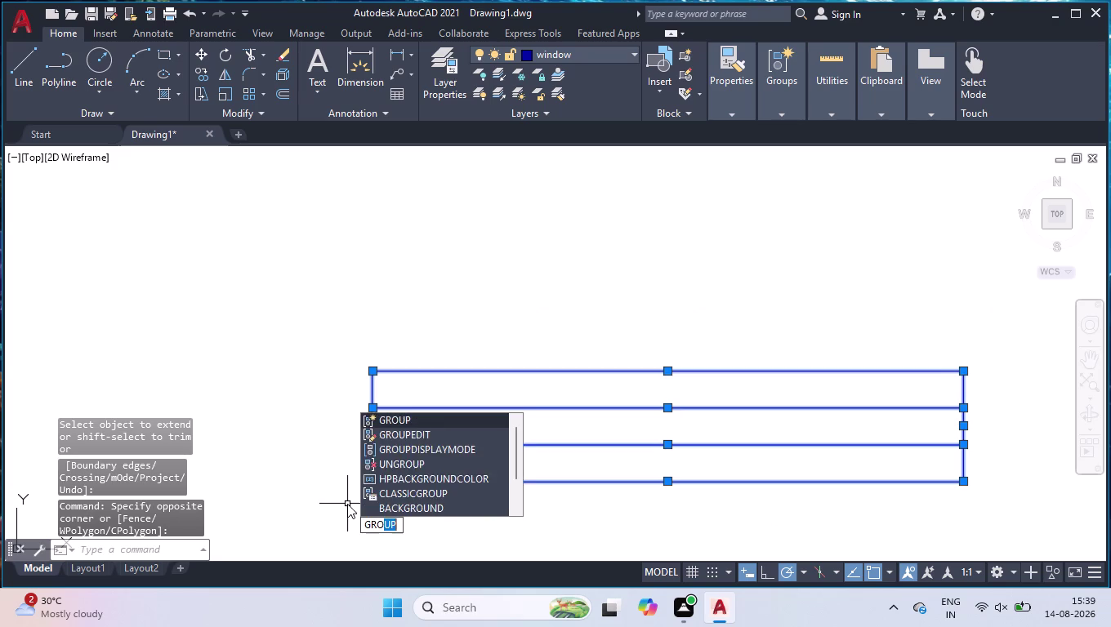
key(Return)
click(370, 444)
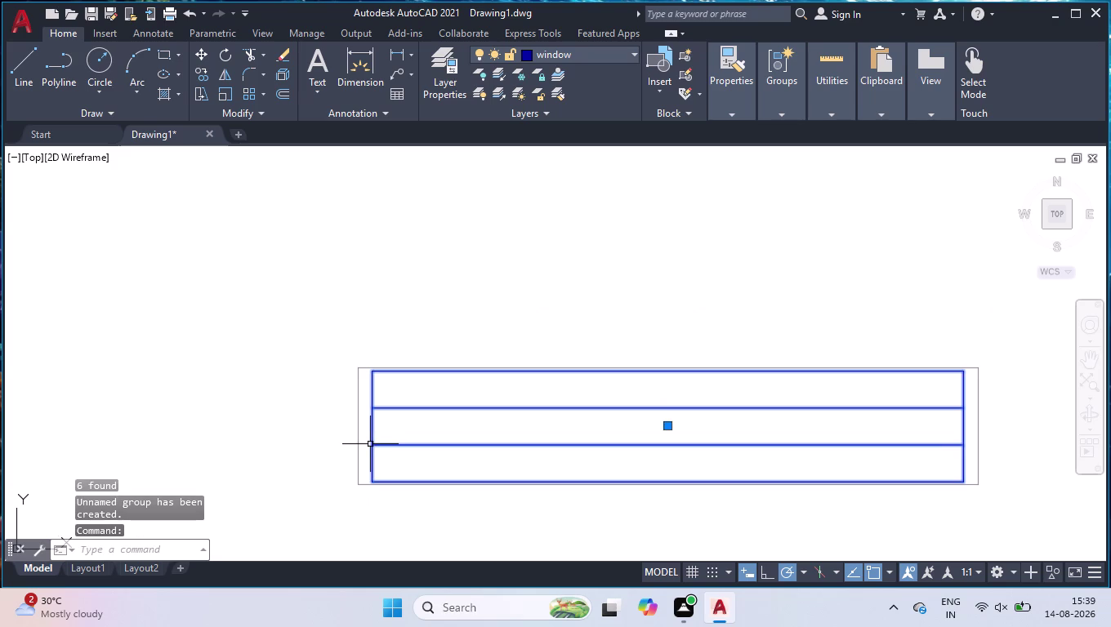
key(r)
key(BackSpace)
text(co)
key(Return)
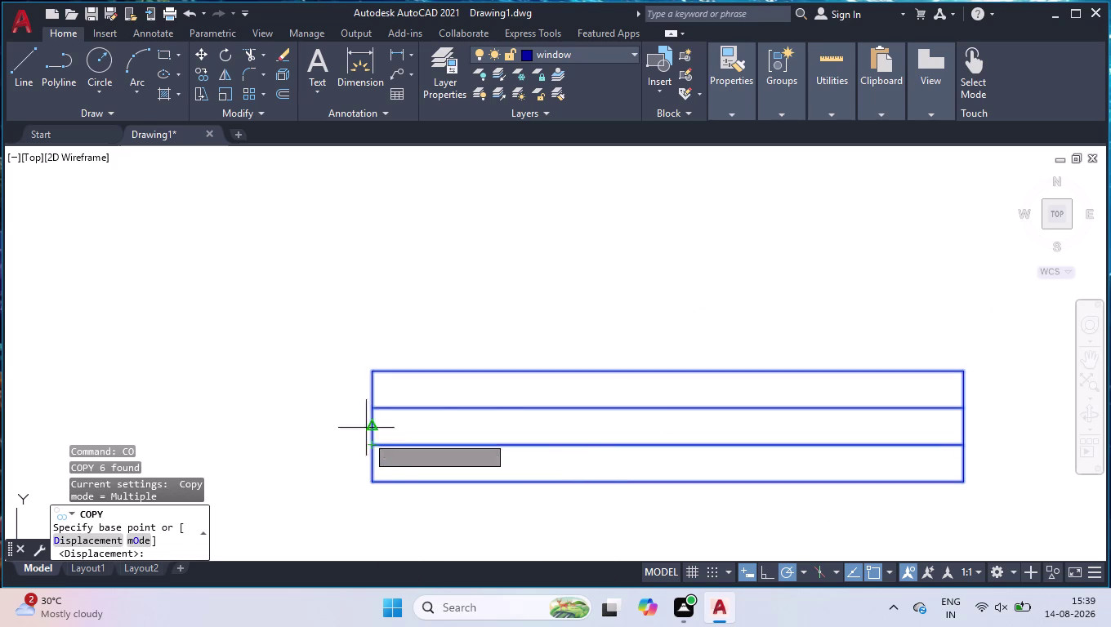
Copy the 4-foot window from its corner into two top wall openings.
click(376, 483)
scroll(down, 3)
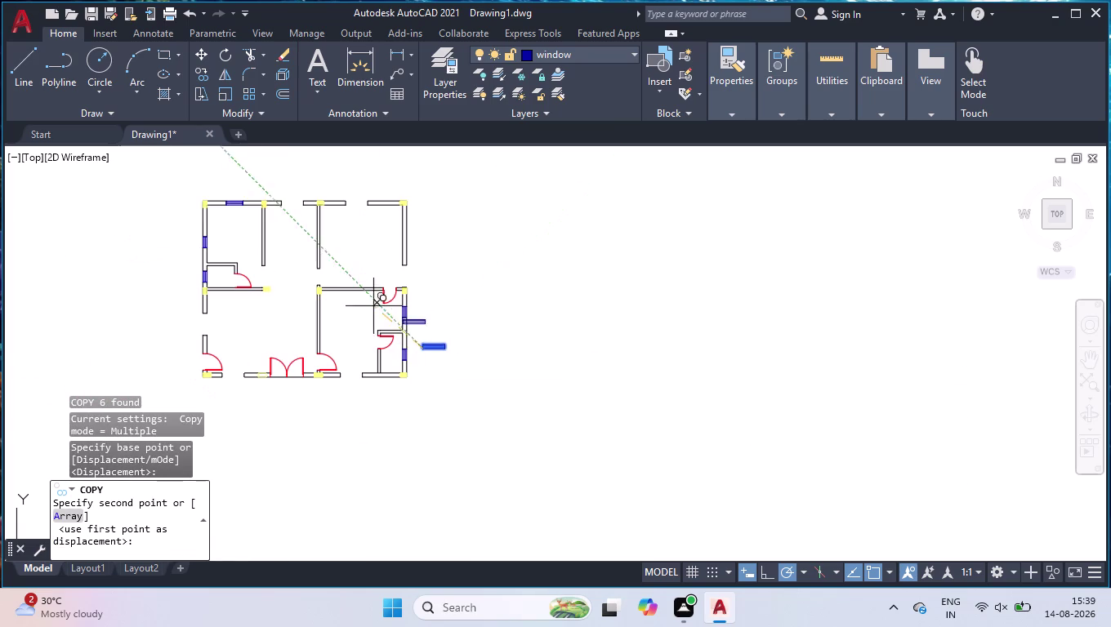
scroll(up, 3)
scroll(up, 3)
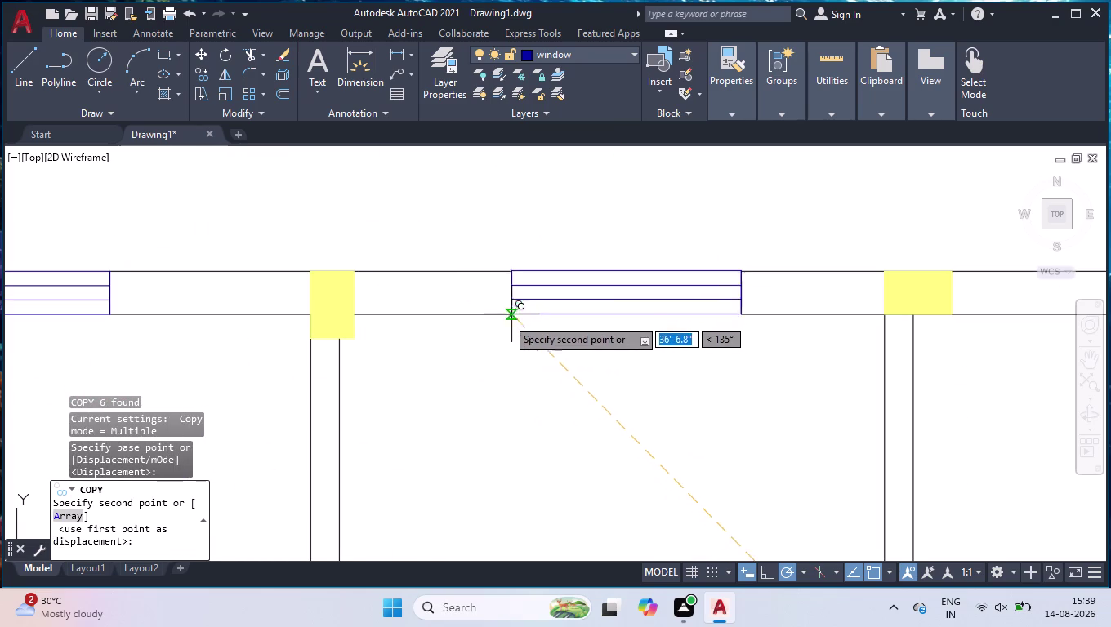
click(512, 314)
scroll(down, 3)
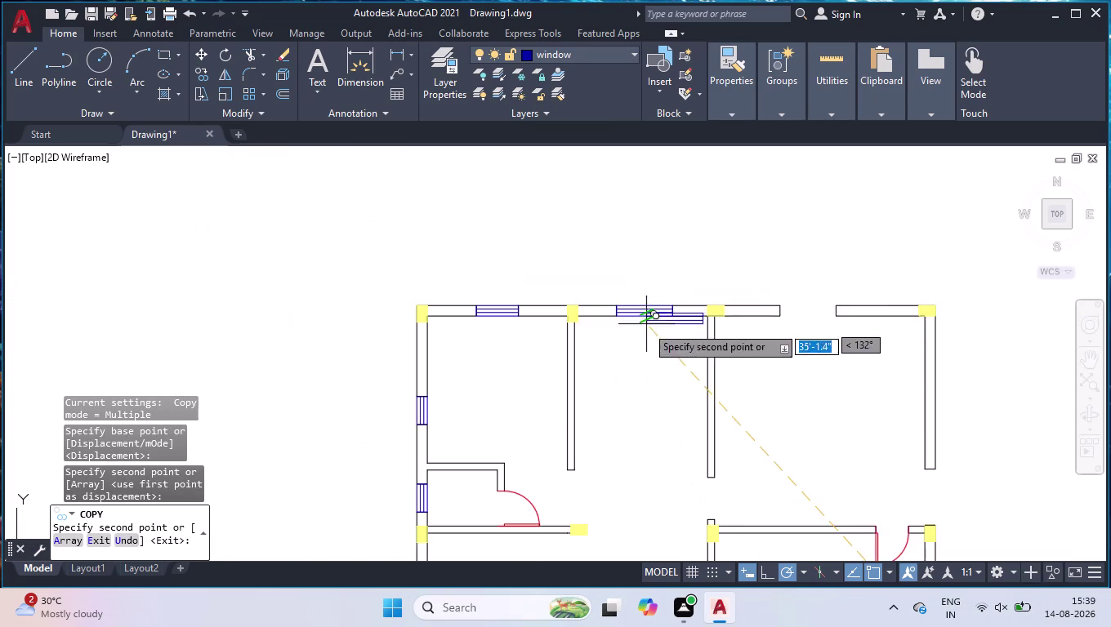
scroll(up, 3)
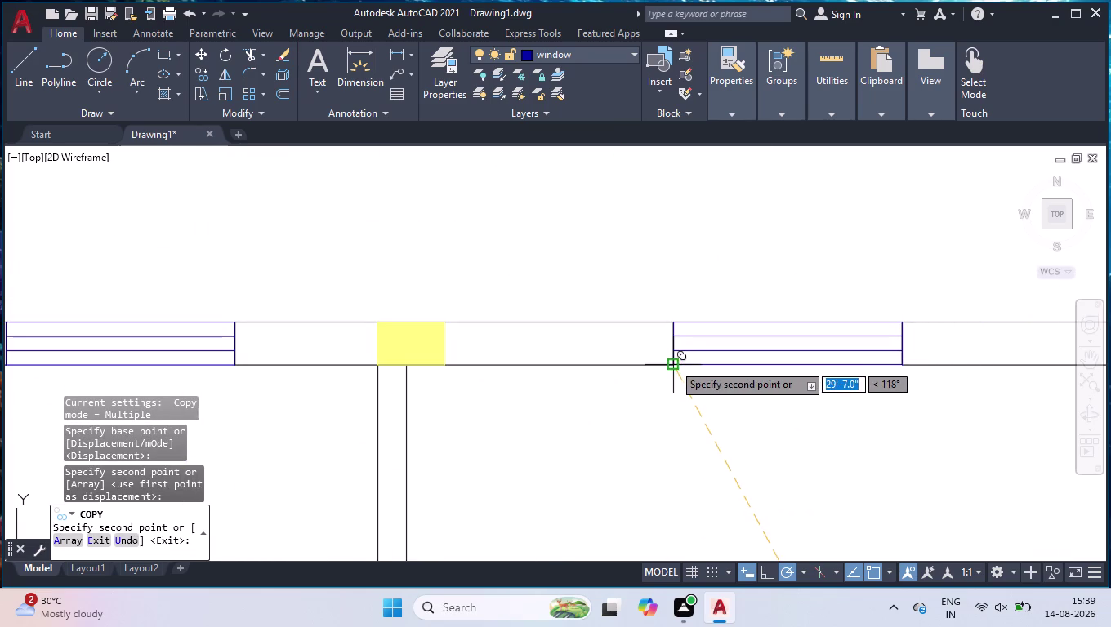
click(674, 363)
Place window copies in the bottom wall openings, including the bottom-left one.
scroll(down, 3)
scroll(down, 3)
scroll(up, 3)
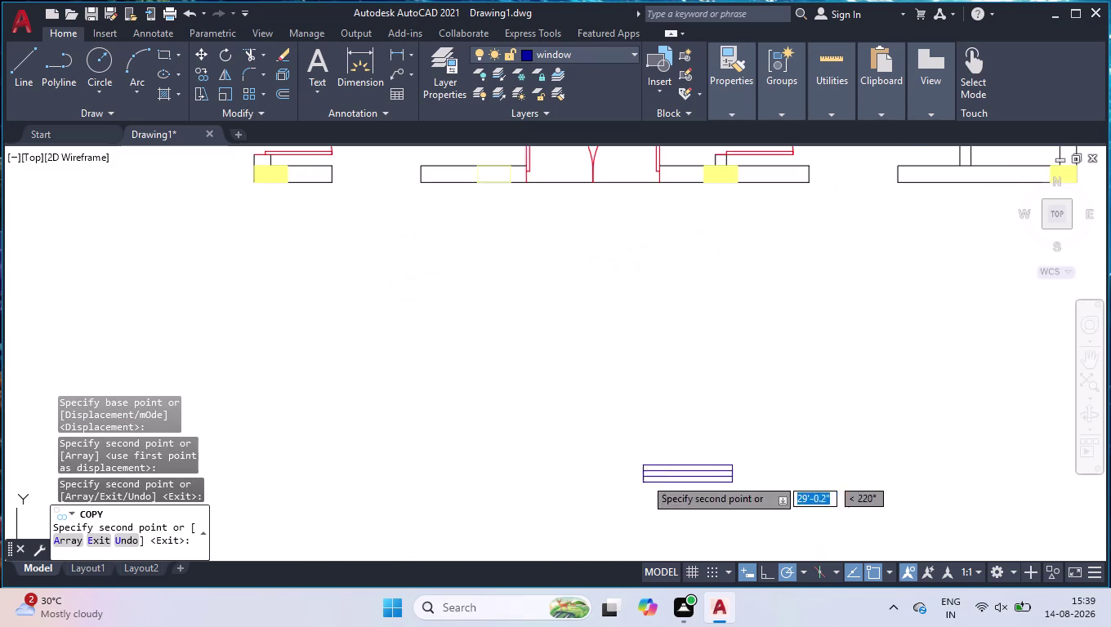
scroll(down, 3)
scroll(up, 3)
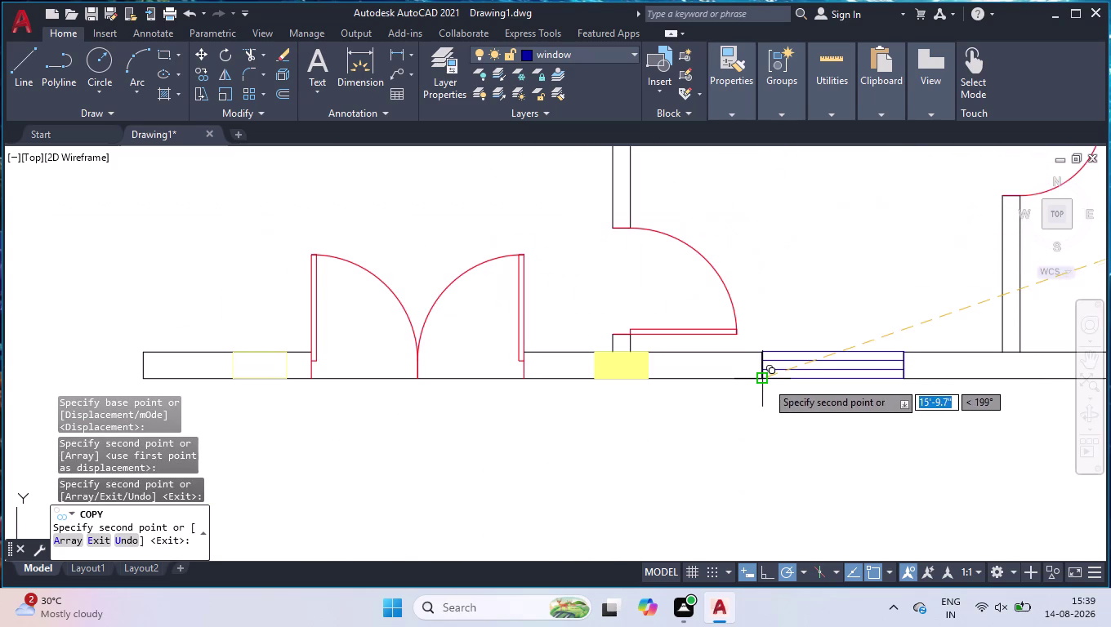
click(764, 381)
scroll(down, 3)
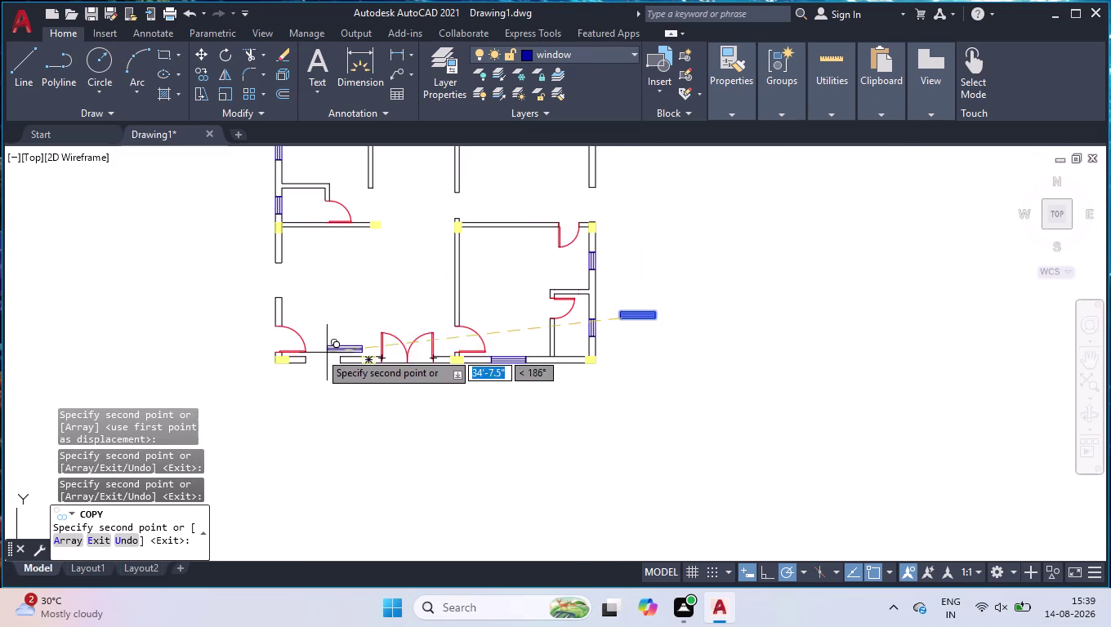
scroll(up, 3)
click(307, 398)
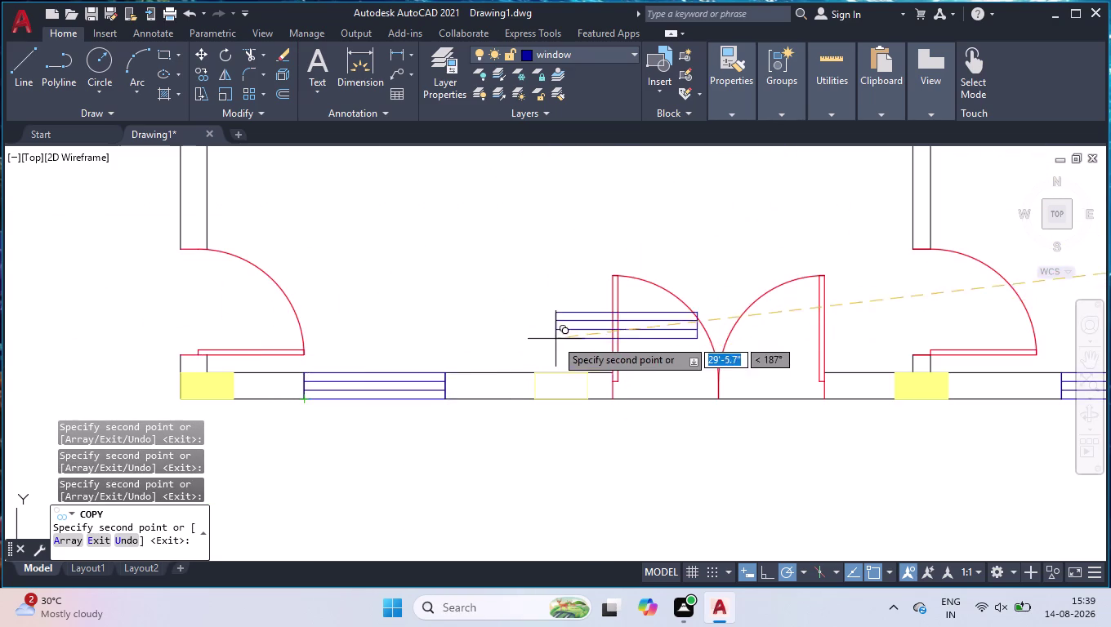
scroll(down, 3)
scroll(down, 3)
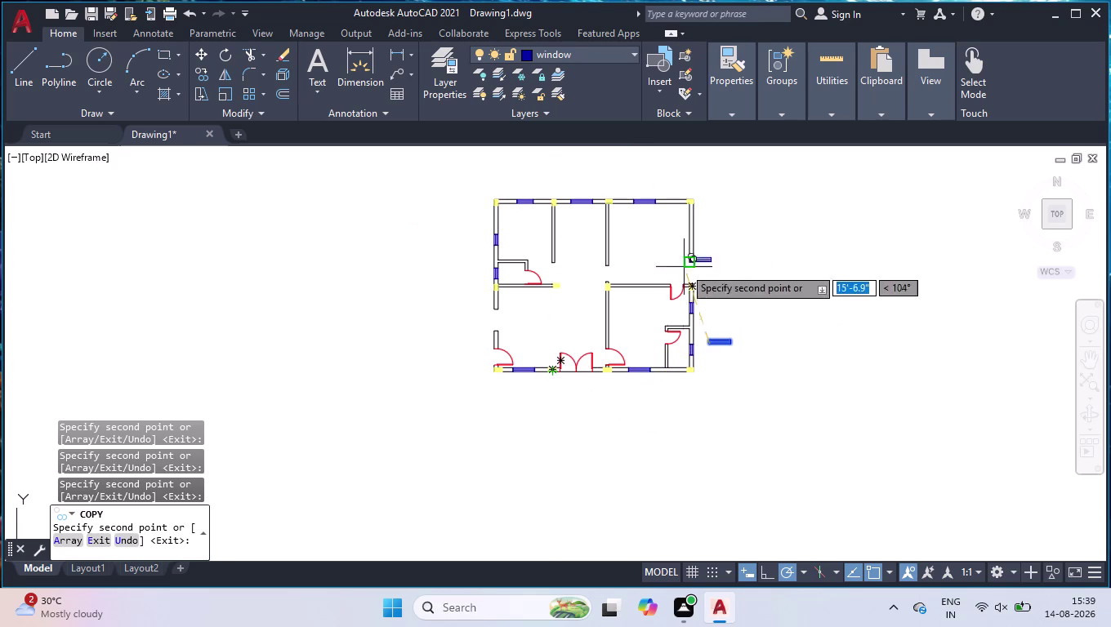
key(space)
click(737, 317)
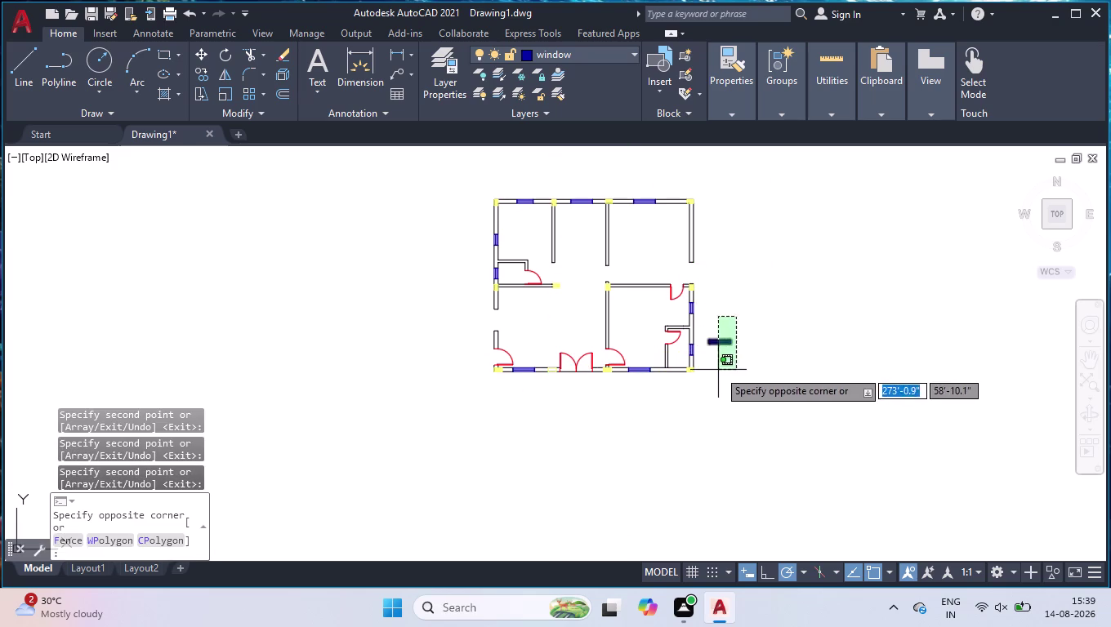
Rotate the spare window 90 degrees upright about its corner.
click(716, 369)
key(r)
key(o)
key(Return)
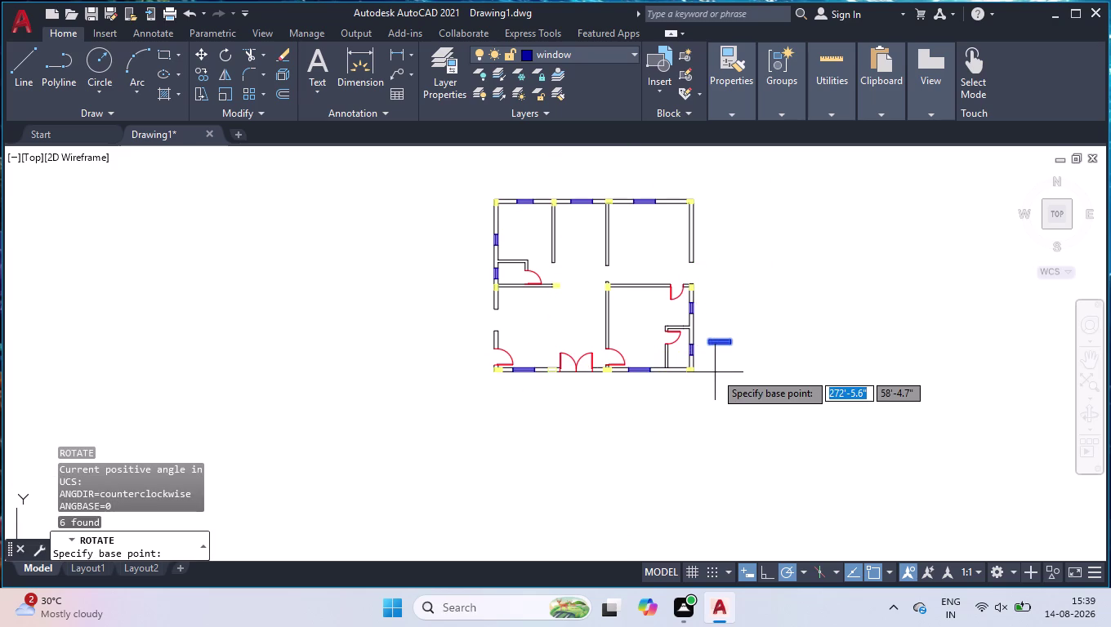
scroll(up, 3)
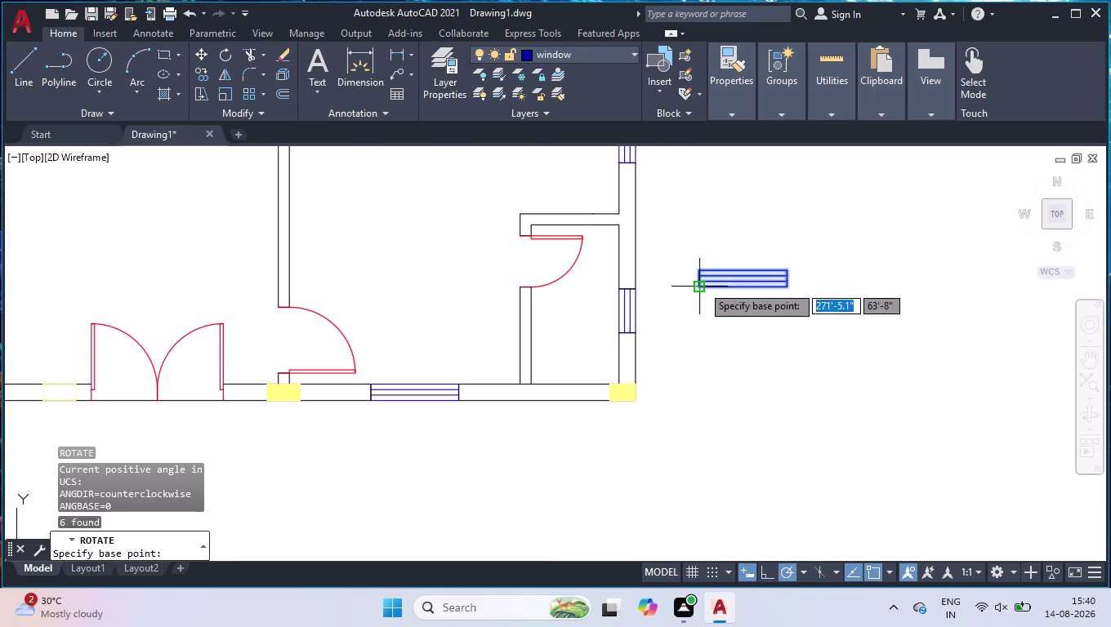
click(702, 285)
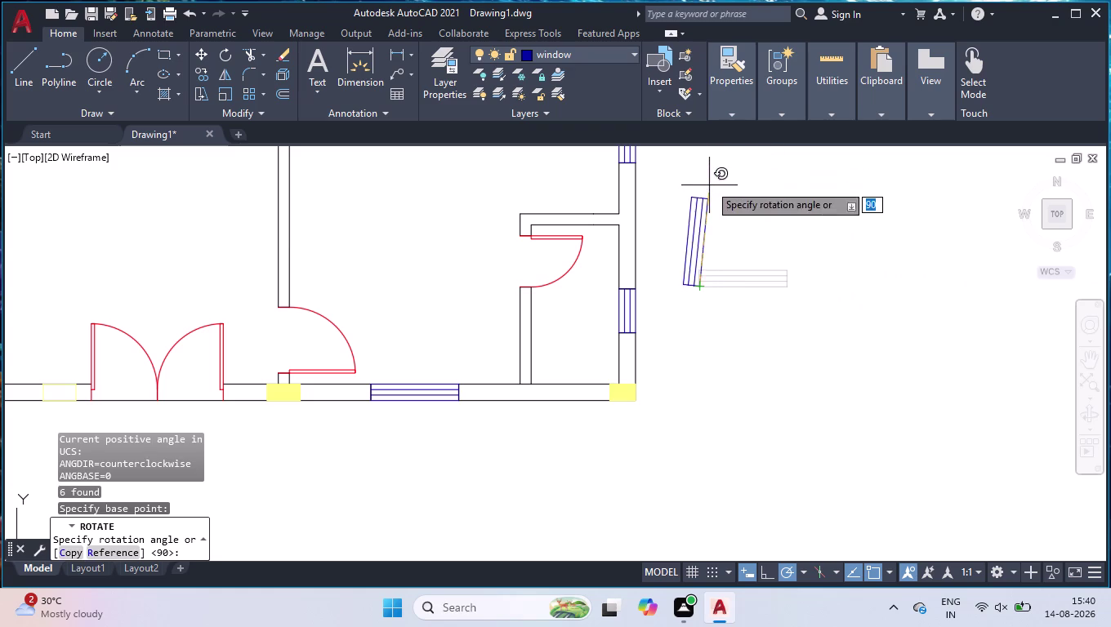
click(698, 174)
Copy the upright window from its bottom midpoint into two side wall openings.
click(700, 191)
click(687, 237)
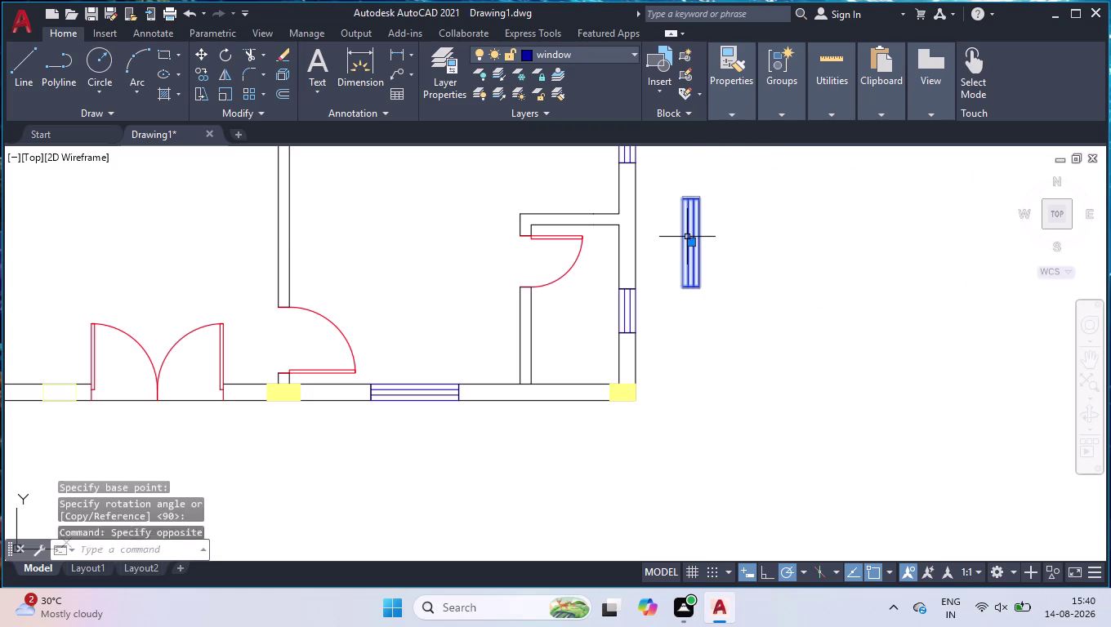
text(c)
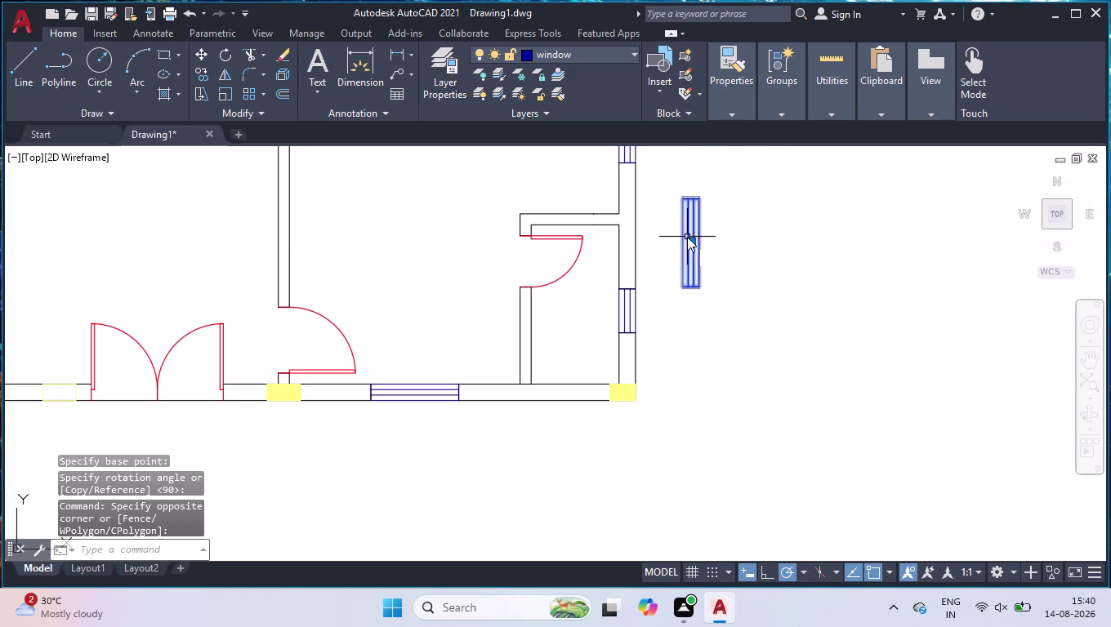
text(o)
key(Return)
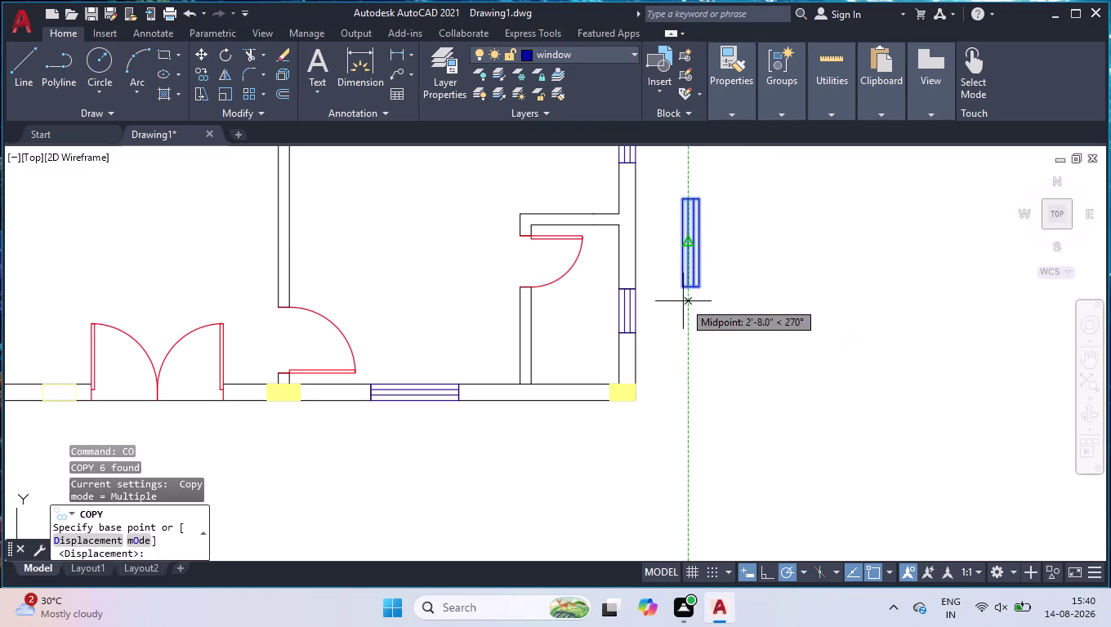
click(683, 292)
scroll(down, 3)
scroll(down, 3)
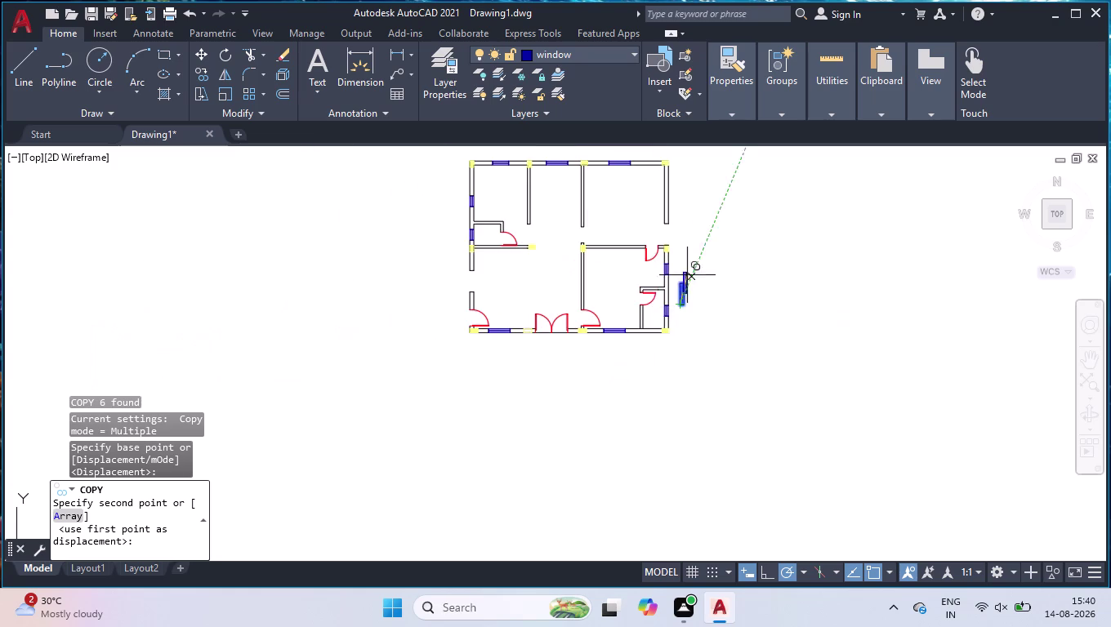
scroll(up, 3)
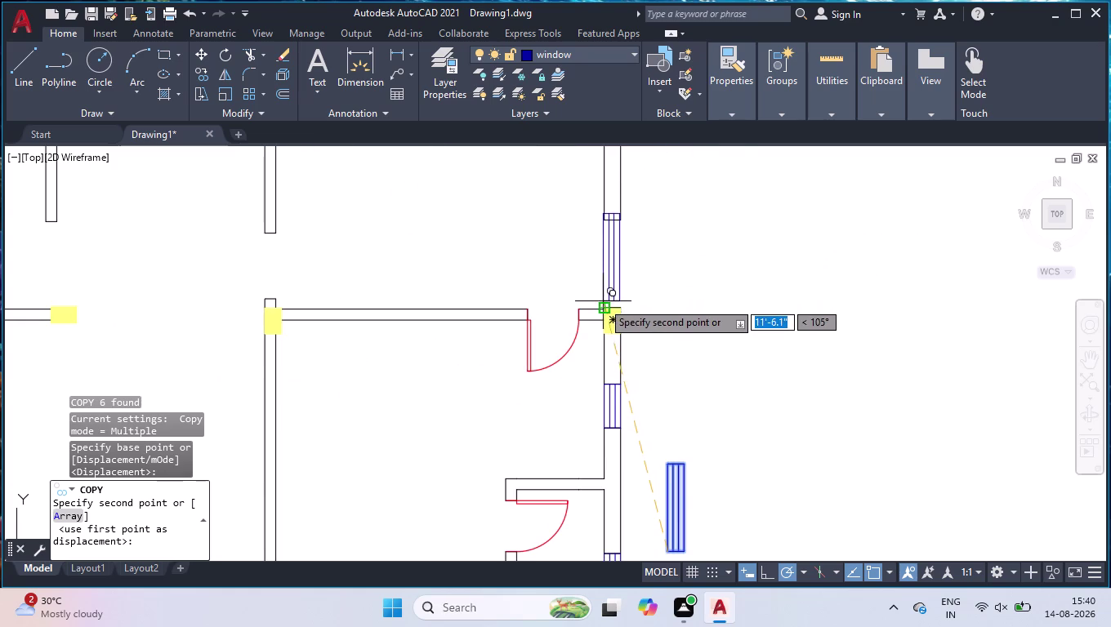
scroll(up, 3)
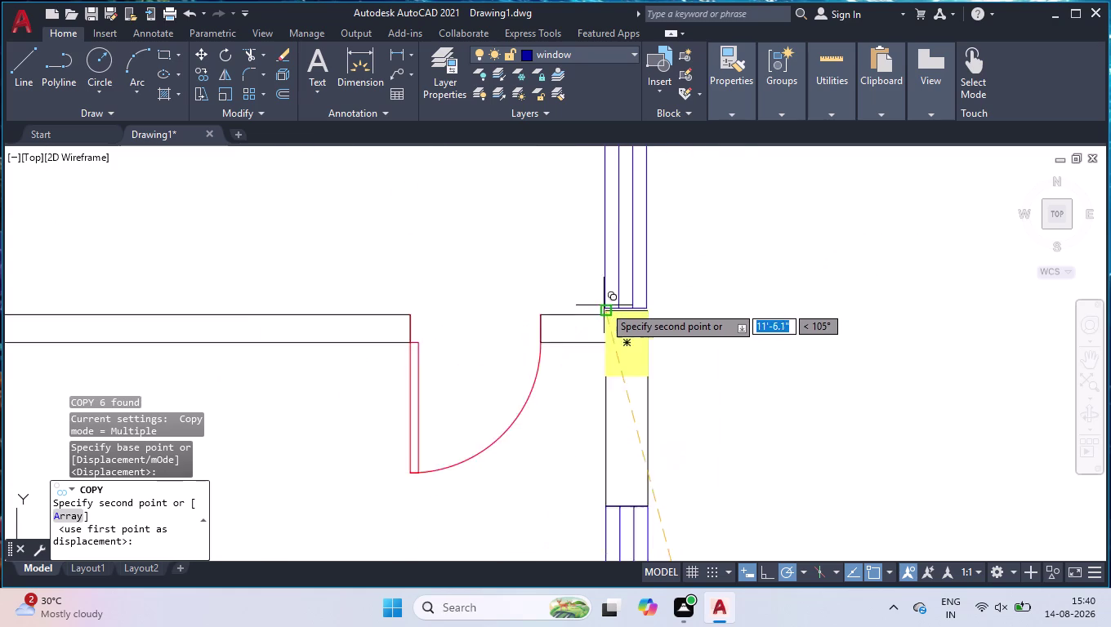
scroll(up, 3)
click(610, 320)
scroll(down, 3)
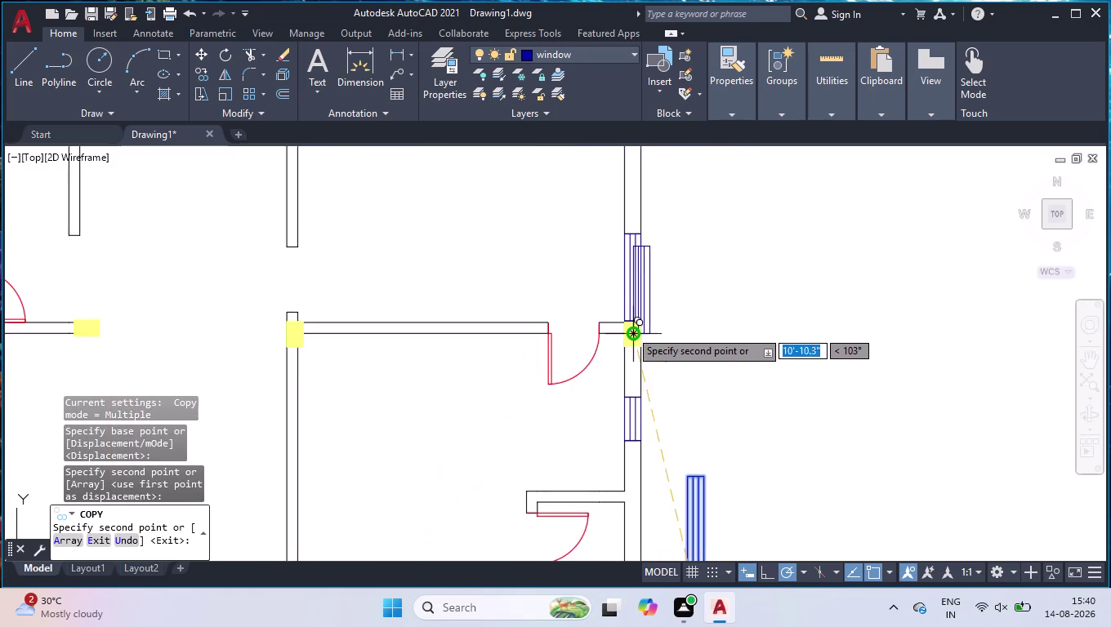
scroll(down, 3)
scroll(up, 3)
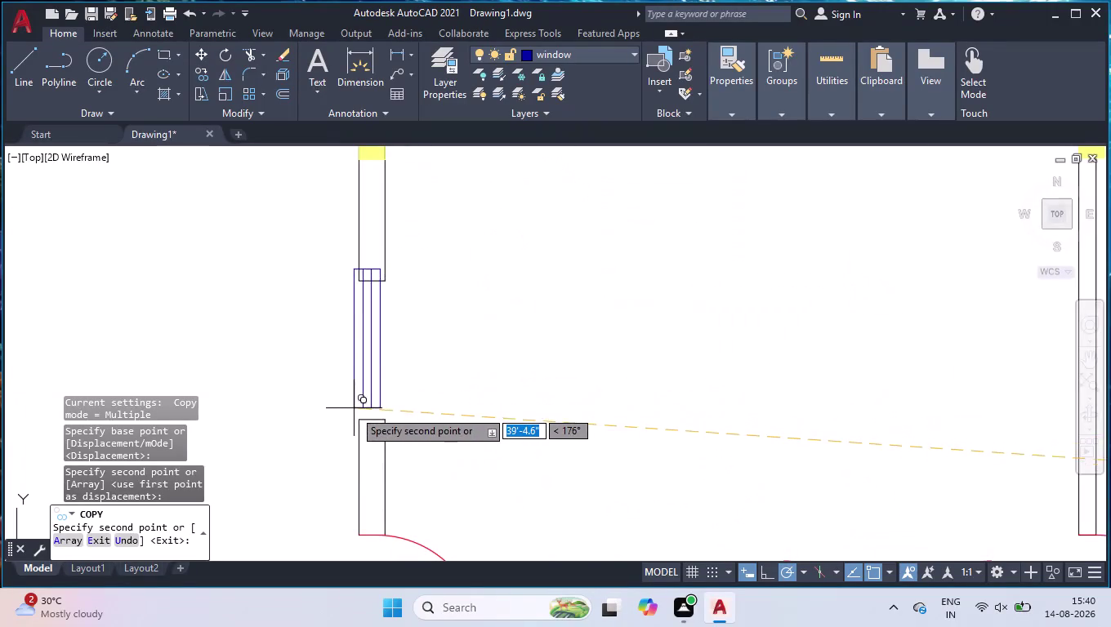
click(355, 418)
key(space)
Erase the spare window beside the plan.
scroll(down, 3)
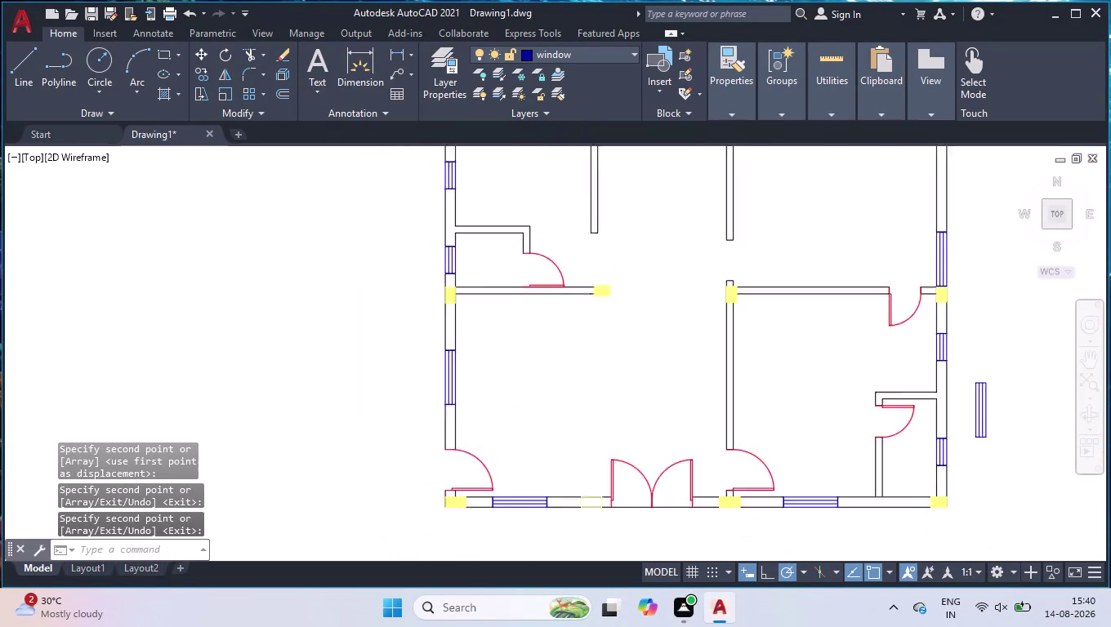
scroll(down, 3)
scroll(up, 3)
drag(733, 270, 727, 277)
click(643, 367)
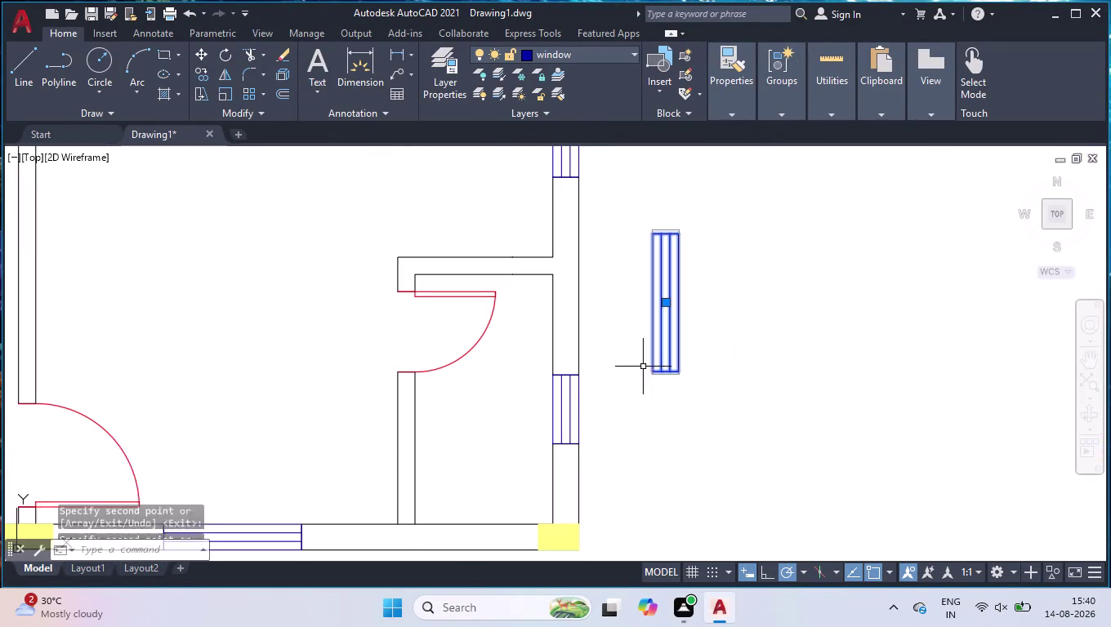
key(Delete)
scroll(down, 3)
scroll(down, 3)
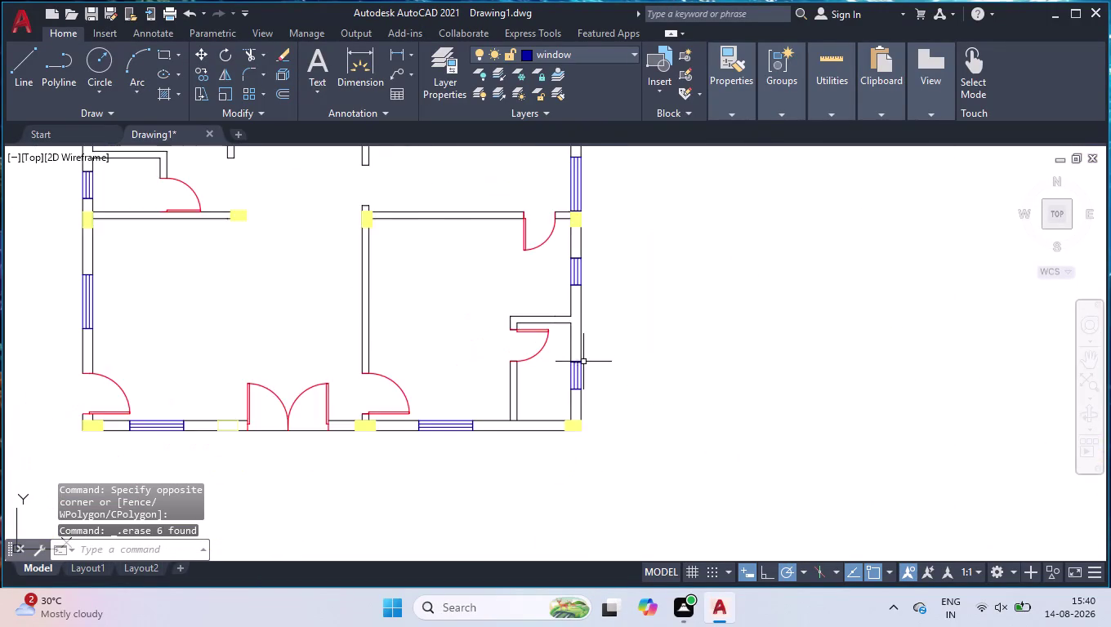
scroll(down, 3)
scroll(up, 3)
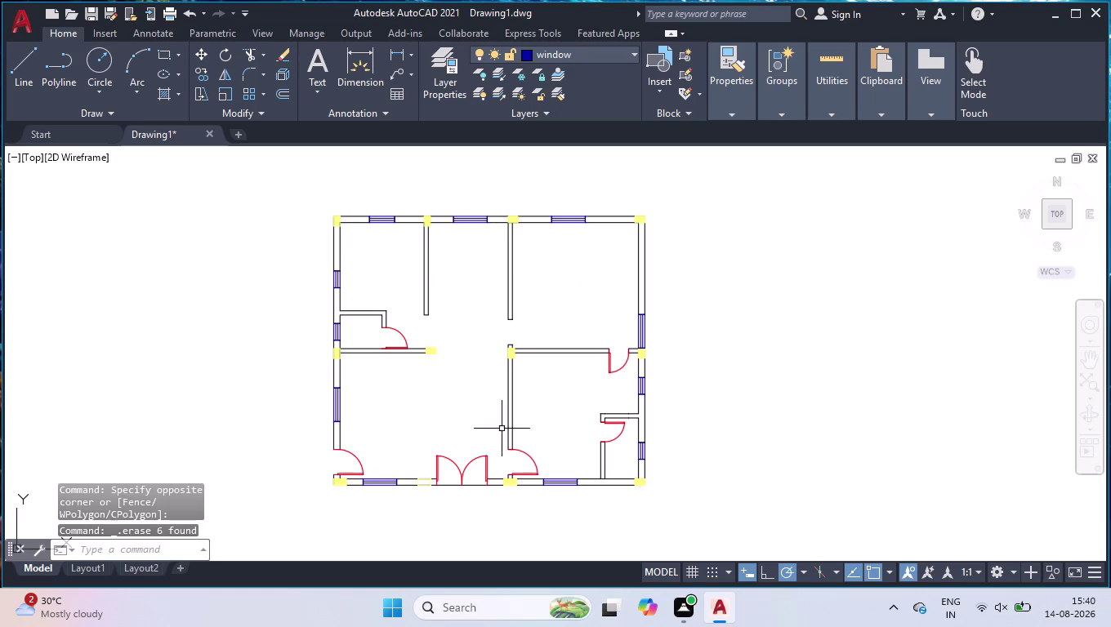